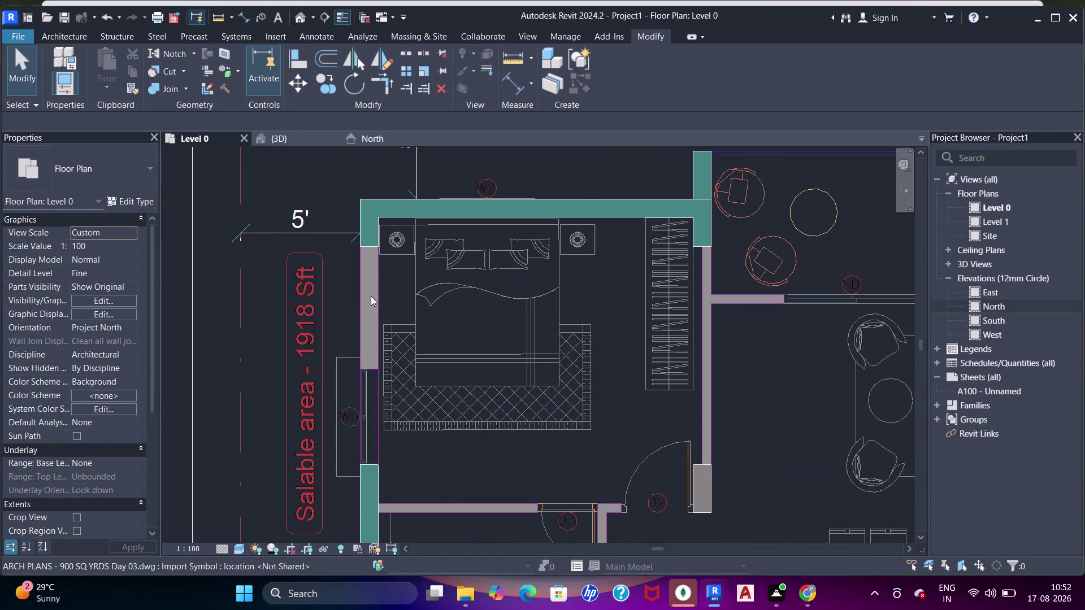
Draw a 9-inch shear wall segment along the bedroom's left side with WA.
key(w)
key(a)
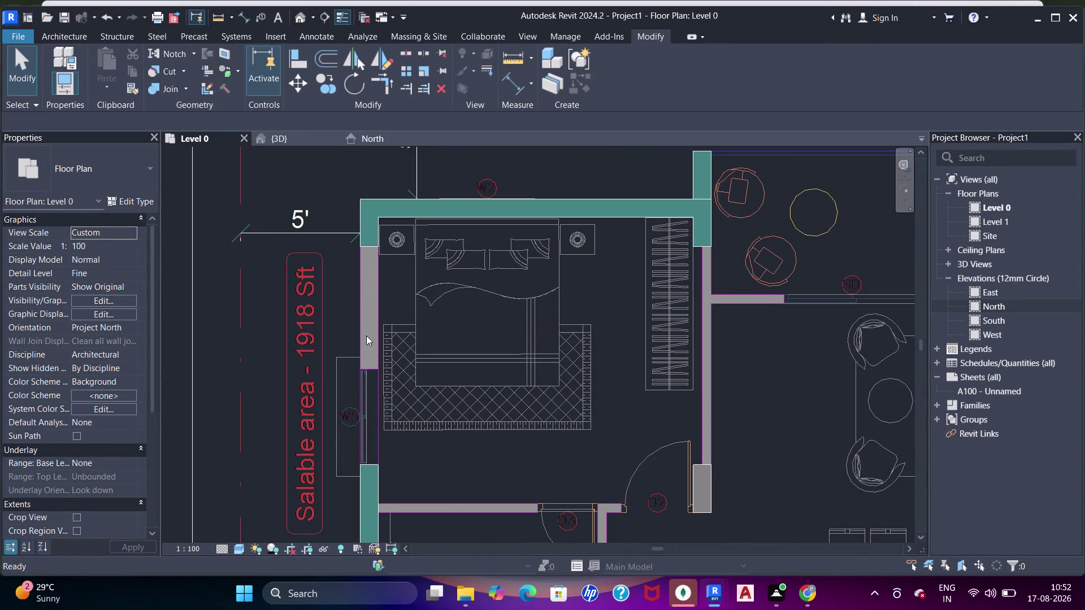
middle_drag(379, 448, 427, 320)
middle_drag(428, 311, 429, 453)
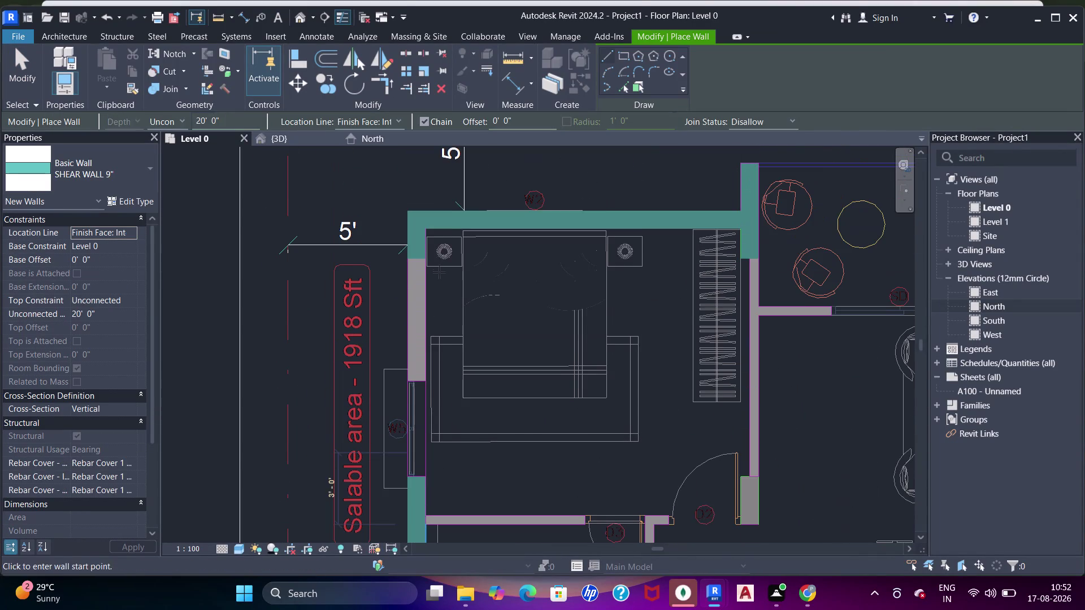
click(425, 262)
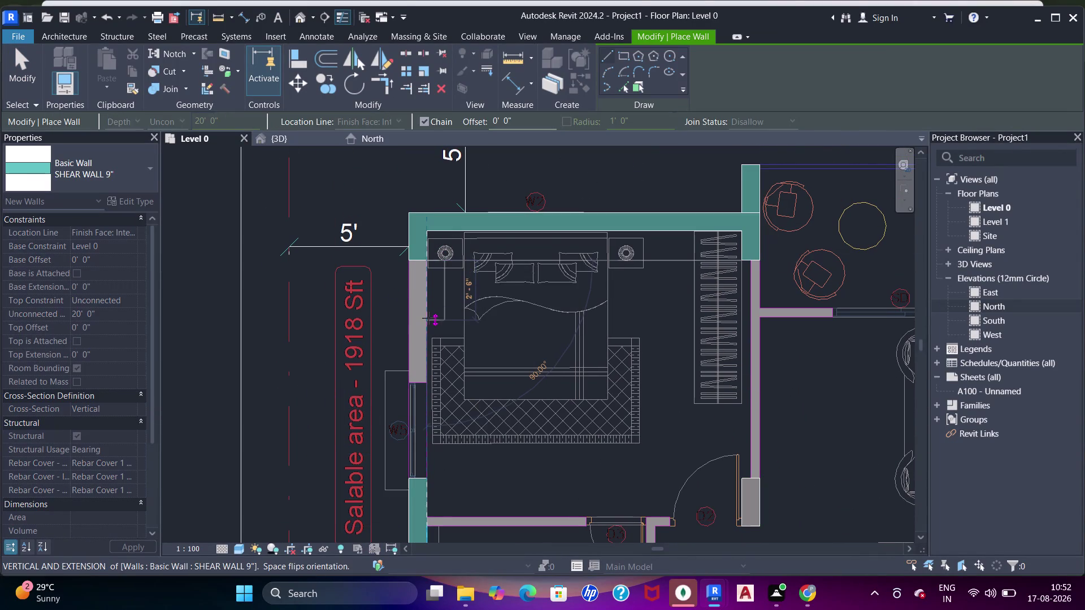
click(429, 318)
key(Escape)
key(Escape)
key(Escape)
key(Escape)
key(Escape)
Select the newly placed short wall and flip it with Space.
click(440, 320)
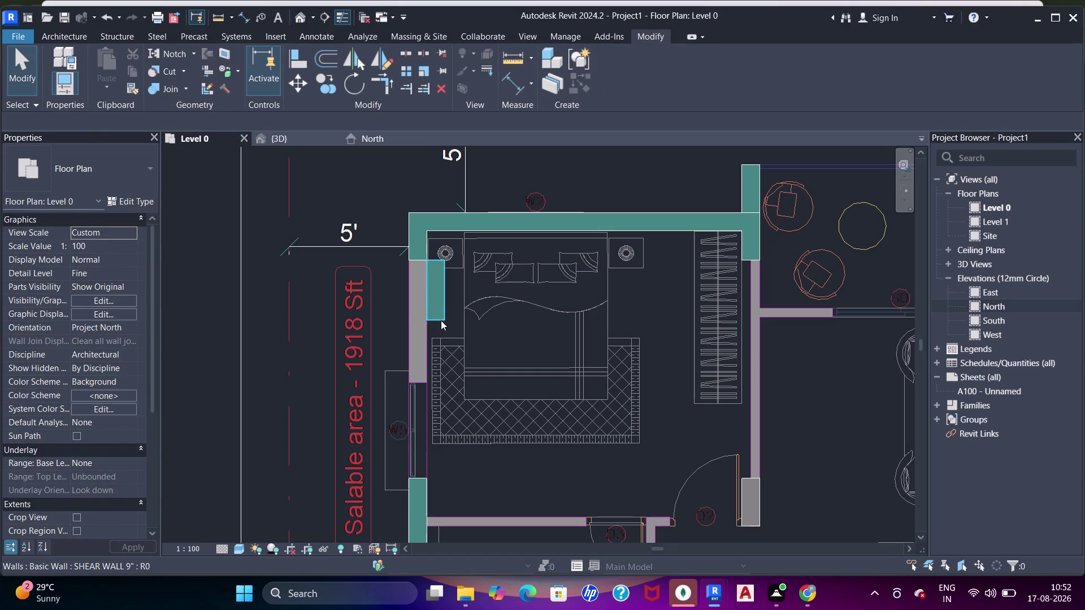
key(space)
middle_drag(429, 366, 430, 335)
key(a)
key(a)
key(a)
drag(424, 447, 425, 439)
key(Escape)
scroll(up, 3)
Align the new shear wall to the DWG's bedroom wall line.
key(a)
key(a)
key(a)
click(419, 438)
scroll(up, 3)
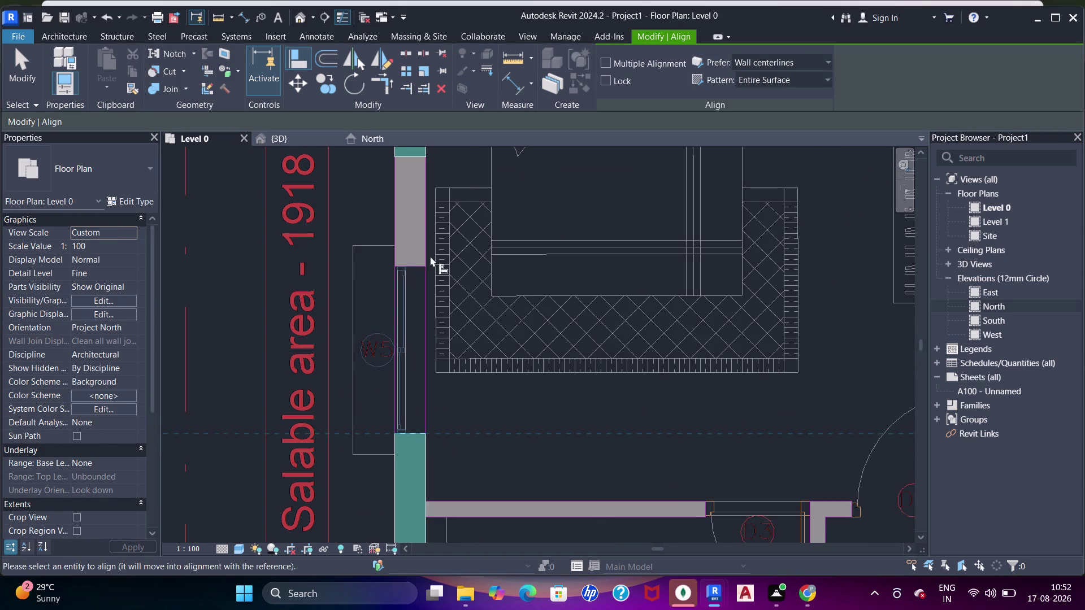
middle_drag(430, 270, 458, 481)
click(443, 356)
scroll(down, 3)
middle_drag(474, 409, 474, 280)
scroll(up, 3)
key(Escape)
key(Escape)
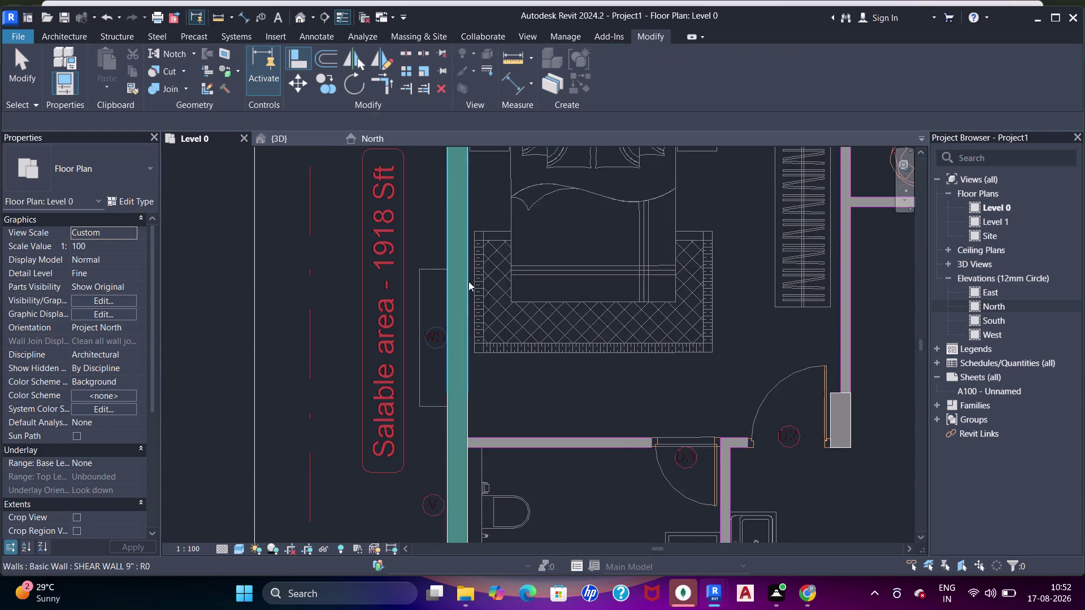
Pan across the plan to review the walls and show the whole floor.
scroll(down, 3)
middle_drag(493, 323, 415, 285)
scroll(down, 3)
middle_drag(402, 406, 369, 214)
scroll(down, 3)
middle_drag(367, 333, 397, 178)
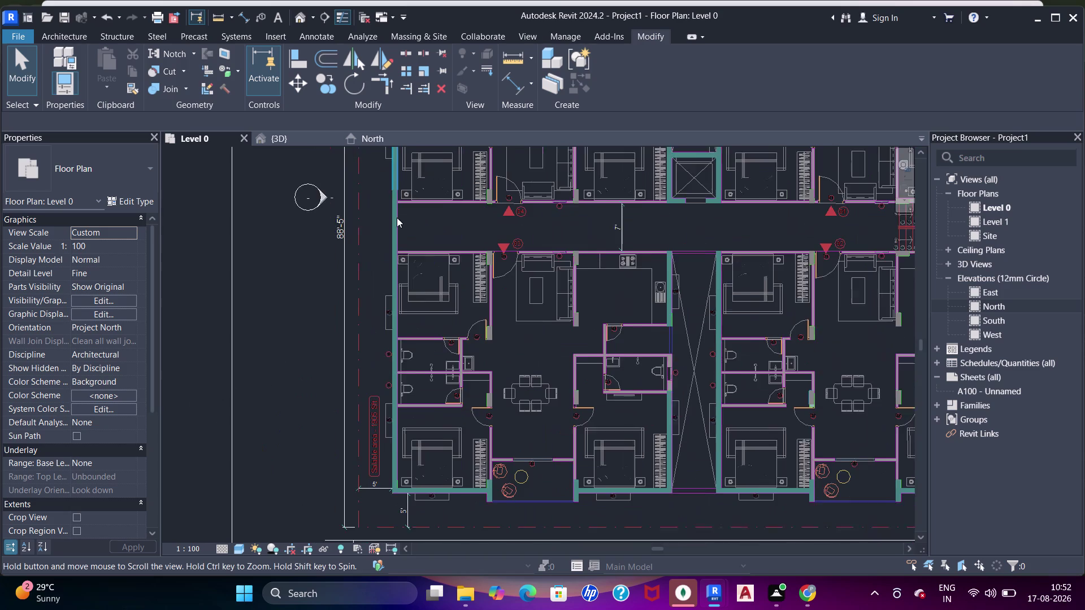
Pan and zoom over the lower, right-hand and upper apartments to review the traced walls.
middle_drag(408, 311, 412, 248)
scroll(up, 3)
scroll(down, 3)
middle_drag(487, 298, 440, 233)
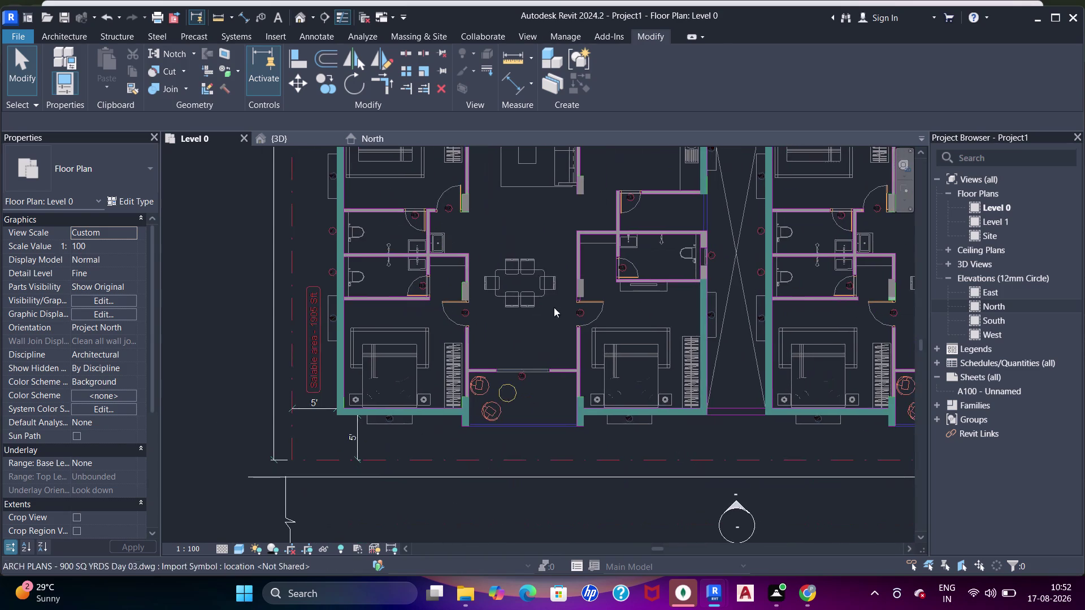
scroll(up, 3)
scroll(down, 3)
middle_drag(655, 317, 398, 338)
middle_drag(635, 300, 488, 310)
middle_drag(761, 328, 713, 323)
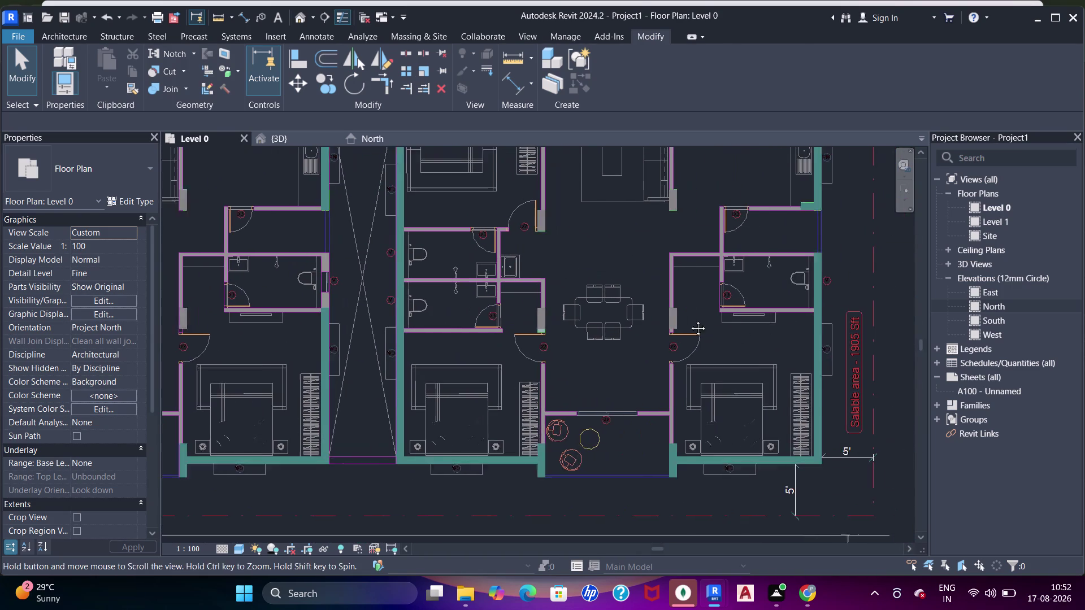
middle_drag(712, 323, 631, 322)
scroll(down, 3)
middle_drag(607, 246, 635, 391)
middle_drag(723, 158, 720, 337)
middle_drag(631, 263, 637, 321)
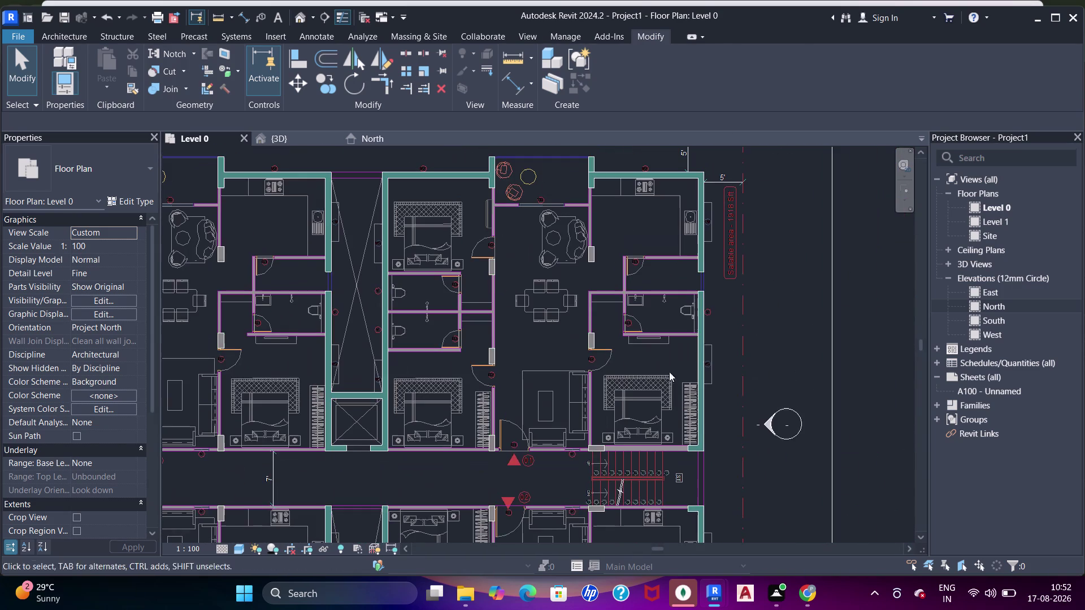
middle_drag(680, 282, 688, 376)
middle_drag(545, 331, 699, 328)
middle_drag(492, 352, 608, 342)
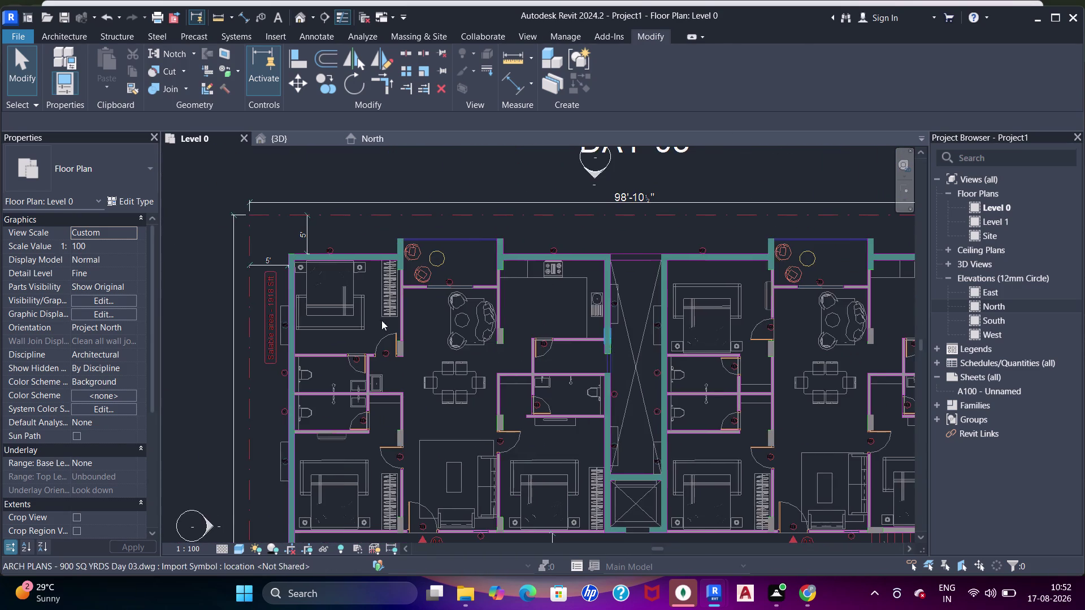
middle_drag(388, 320, 447, 315)
scroll(up, 3)
scroll(down, 3)
middle_drag(660, 325, 615, 228)
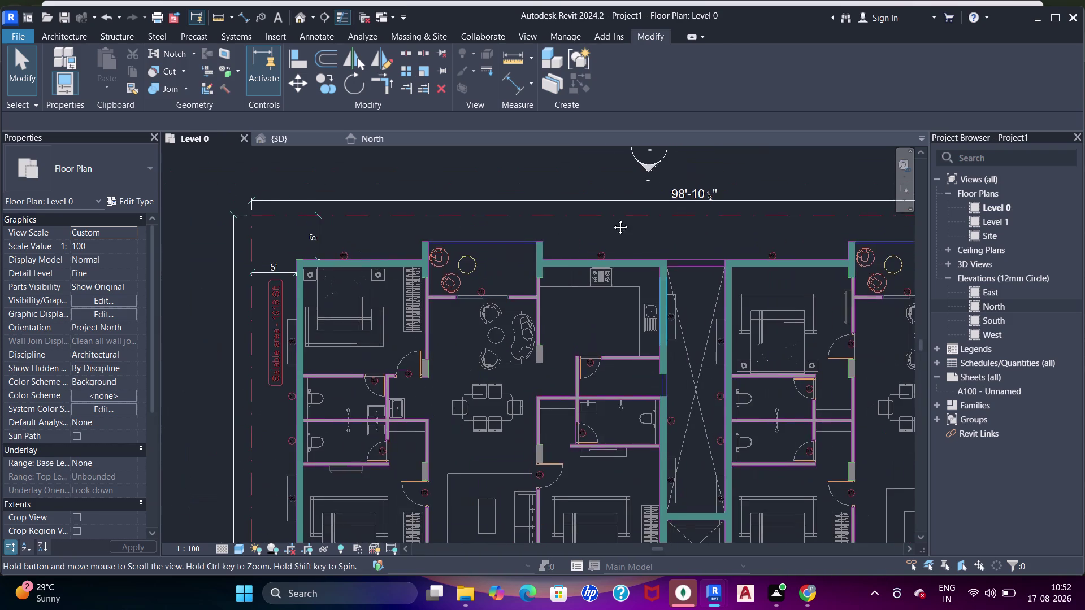
middle_drag(615, 228, 610, 202)
middle_drag(641, 321, 596, 142)
scroll(down, 3)
middle_drag(613, 297, 583, 199)
middle_drag(683, 326, 617, 287)
scroll(up, 3)
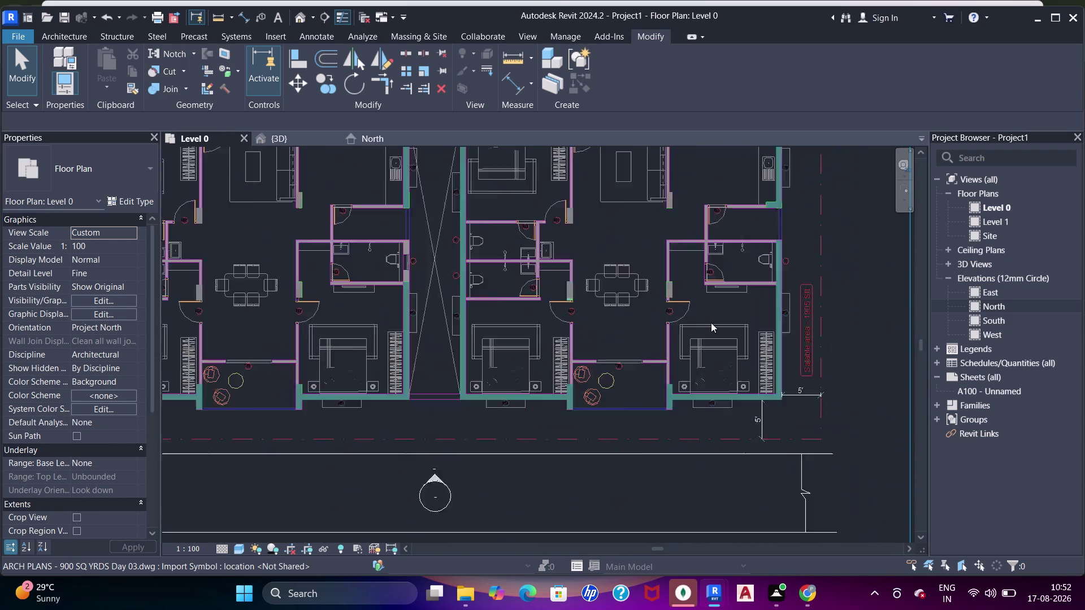
scroll(down, 3)
middle_drag(682, 338, 843, 305)
middle_drag(608, 325, 642, 416)
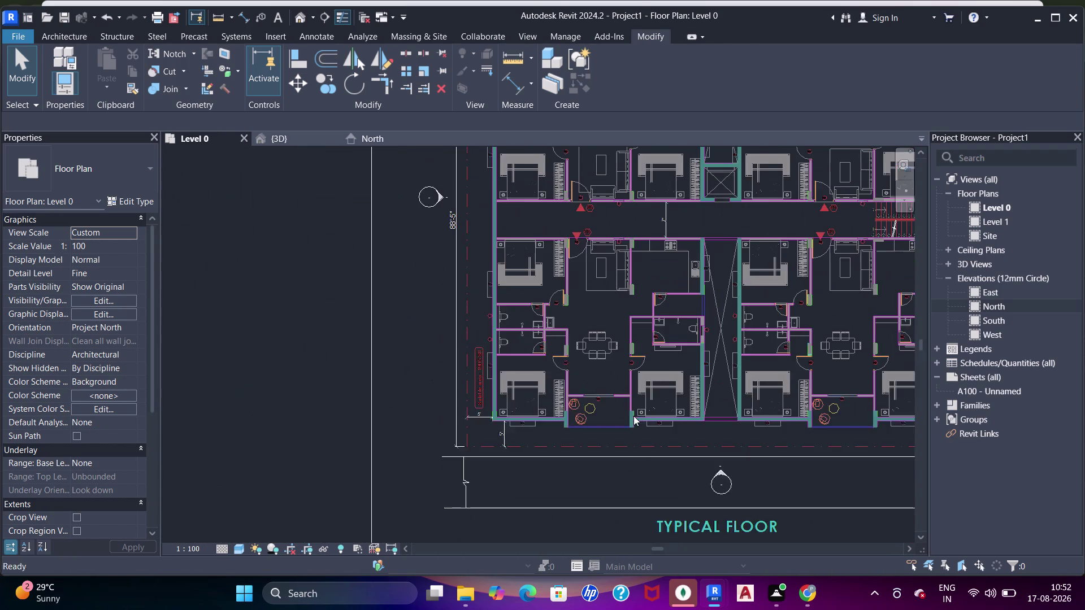
middle_drag(531, 259, 537, 378)
In the 3D view, window-select the whole model and filter the selection to Walls only.
click(286, 139)
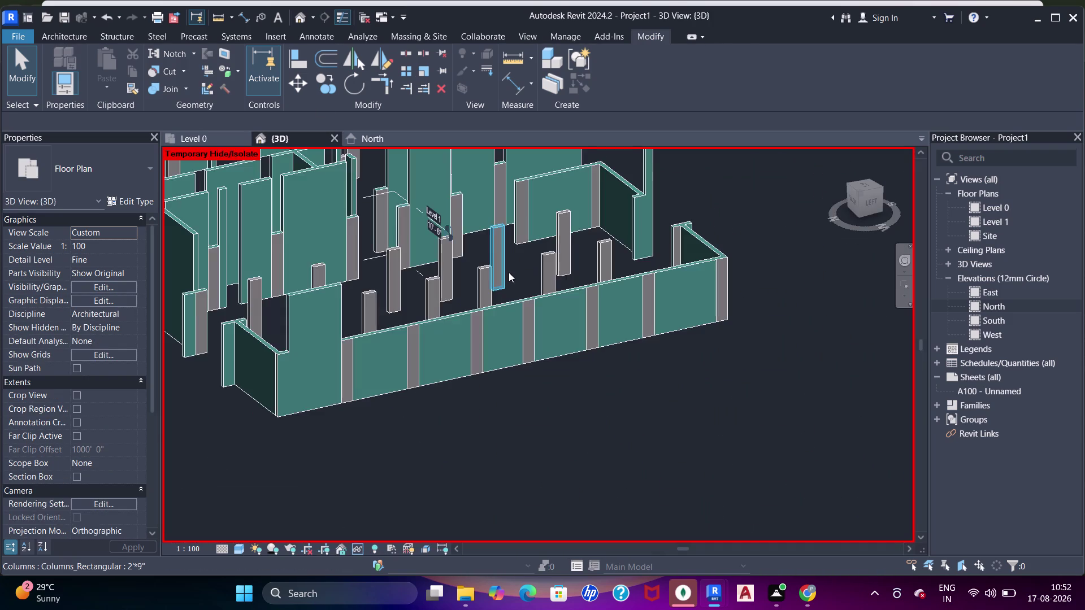
scroll(down, 3)
middle_drag(541, 314, 661, 225)
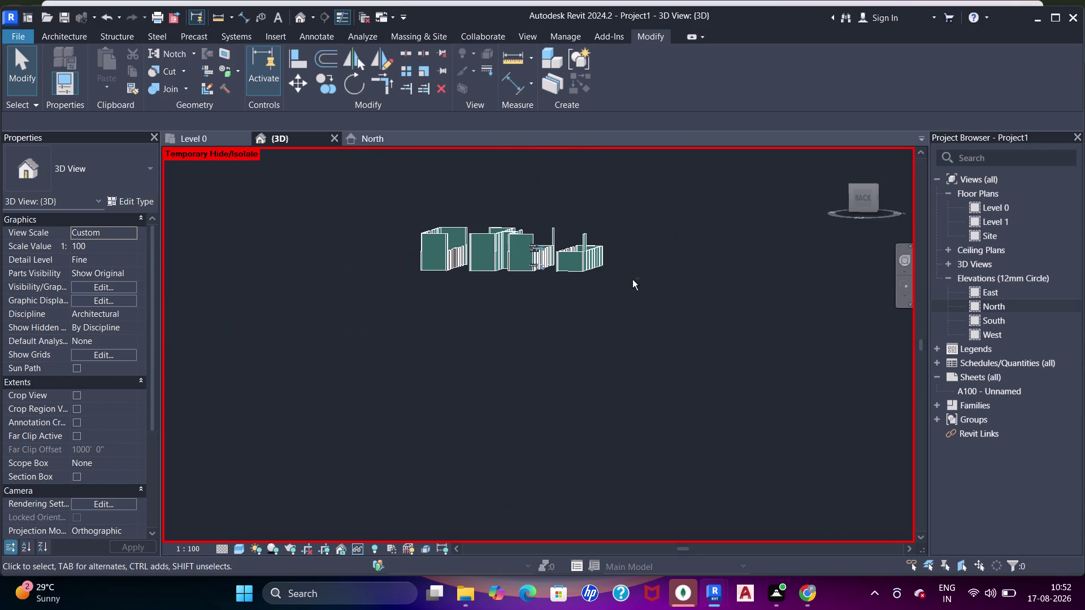
middle_drag(633, 279, 673, 279)
drag(686, 210, 367, 321)
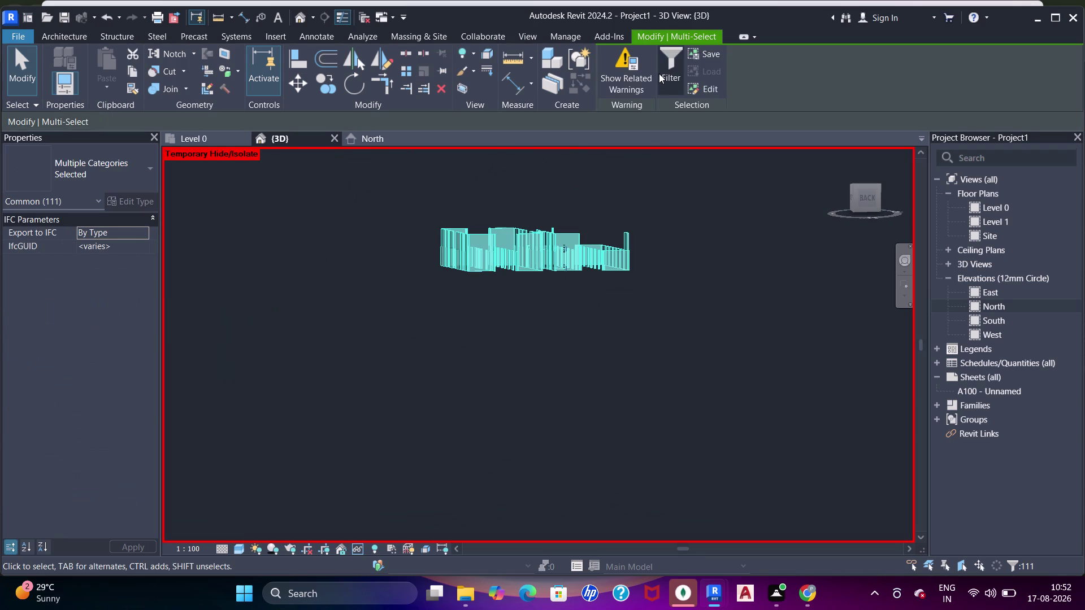
click(659, 74)
click(610, 227)
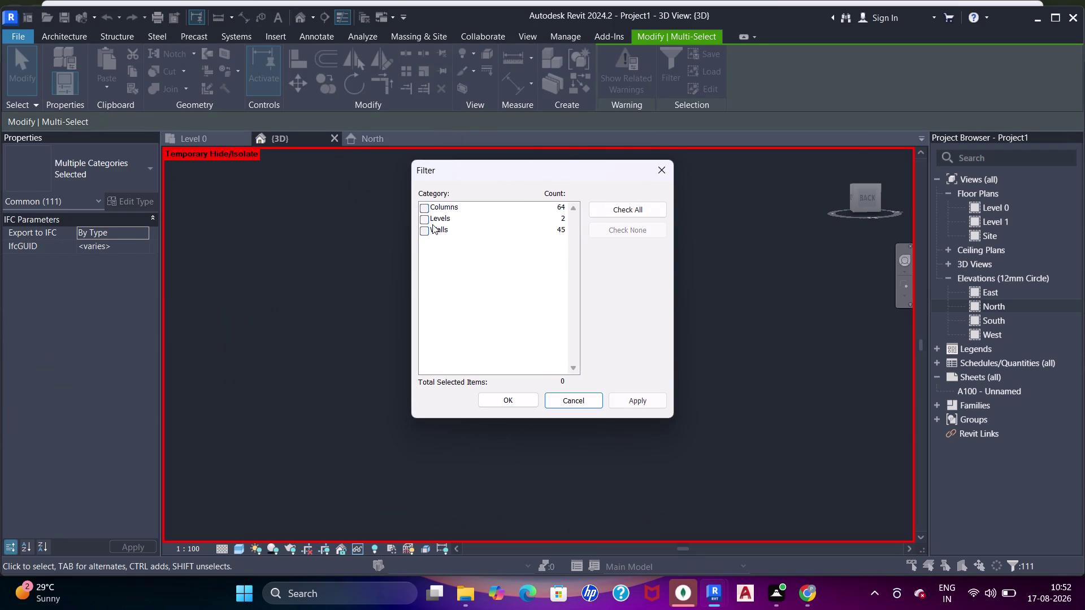
click(426, 231)
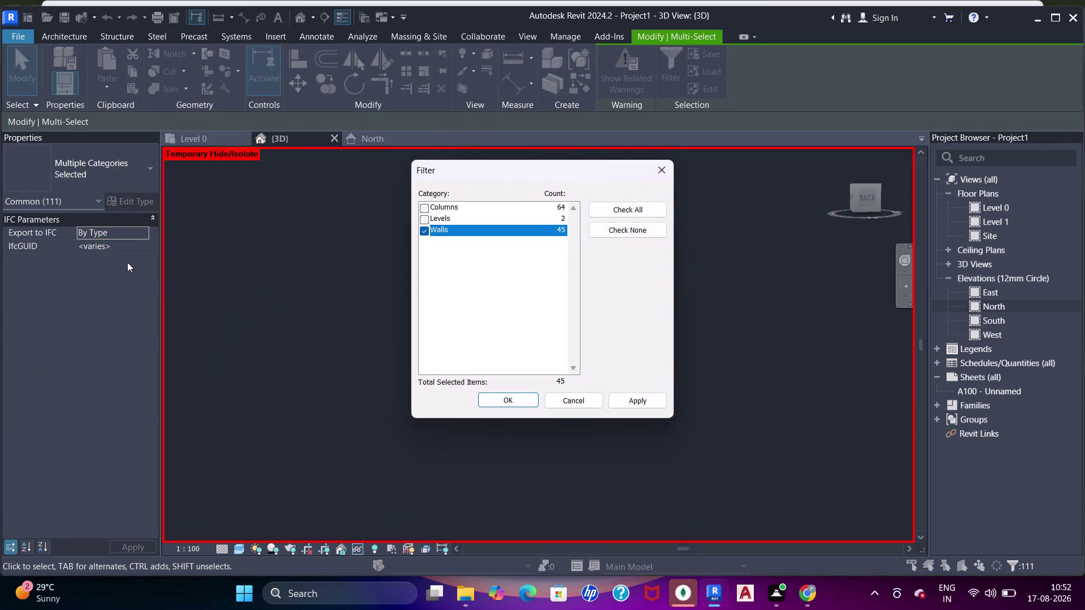
drag(518, 404, 506, 404)
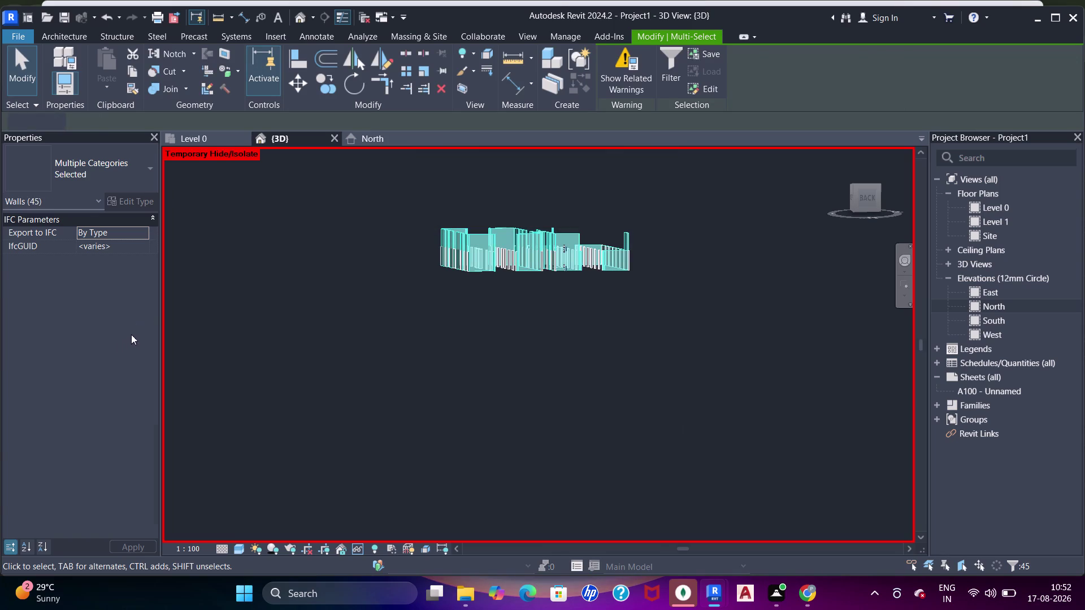
Set the selected walls' Top Constraint to 'Up to level: Level 1'.
click(133, 298)
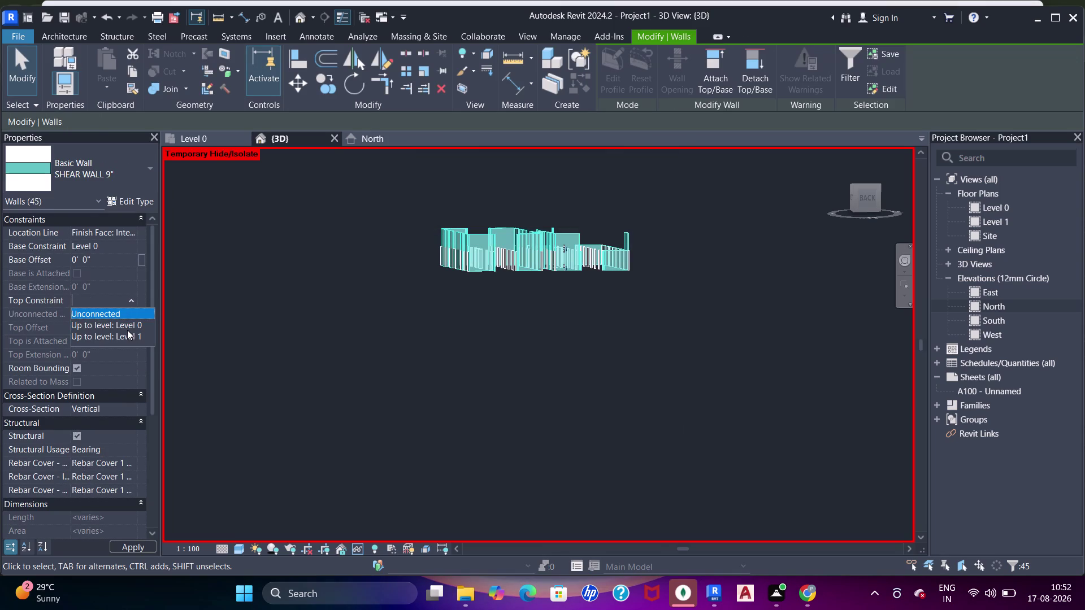
click(127, 334)
key(Escape)
middle_drag(448, 362, 498, 401)
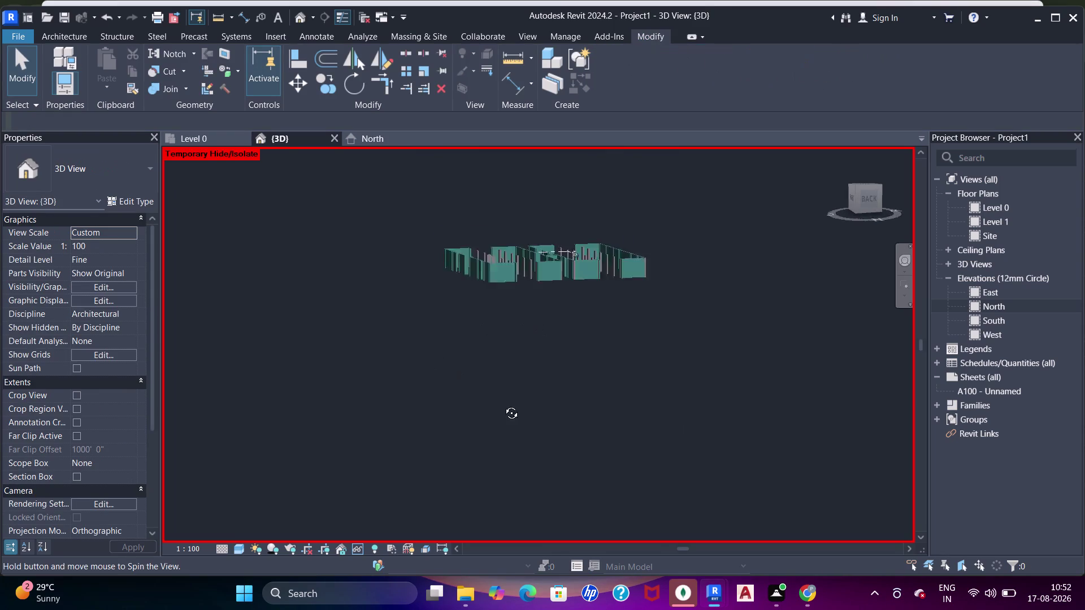
Orbit the 3D model from above and from the sides to inspect the walls.
middle_drag(498, 401, 519, 412)
scroll(up, 3)
scroll(down, 3)
middle_drag(601, 315, 451, 404)
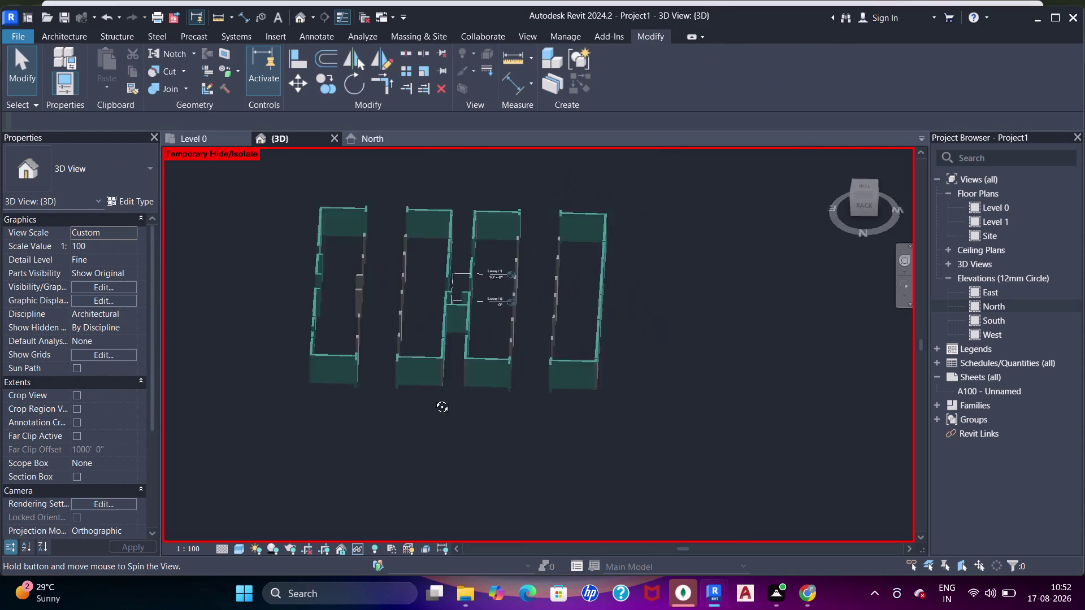
middle_drag(452, 404, 385, 386)
middle_drag(356, 336, 650, 258)
scroll(up, 3)
scroll(down, 3)
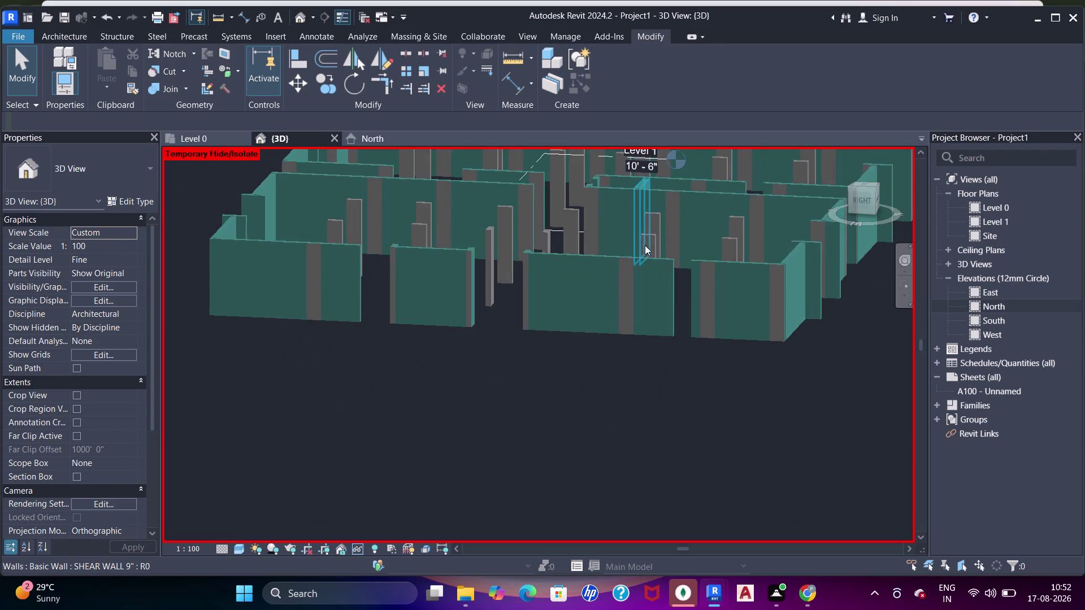
scroll(up, 3)
scroll(down, 3)
middle_drag(691, 292, 682, 302)
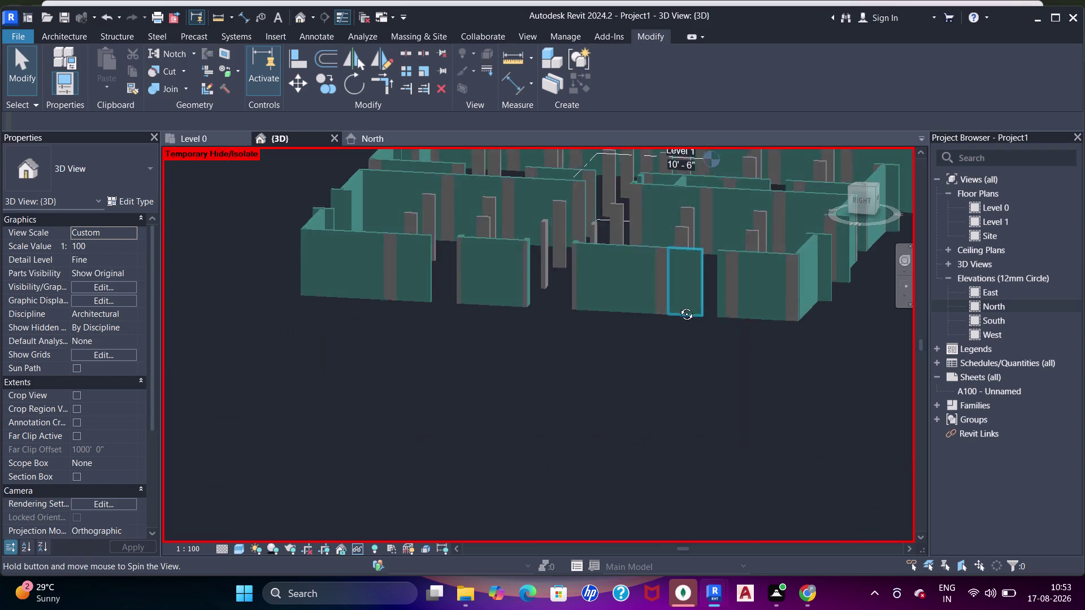
middle_drag(681, 302, 656, 331)
scroll(up, 3)
scroll(down, 3)
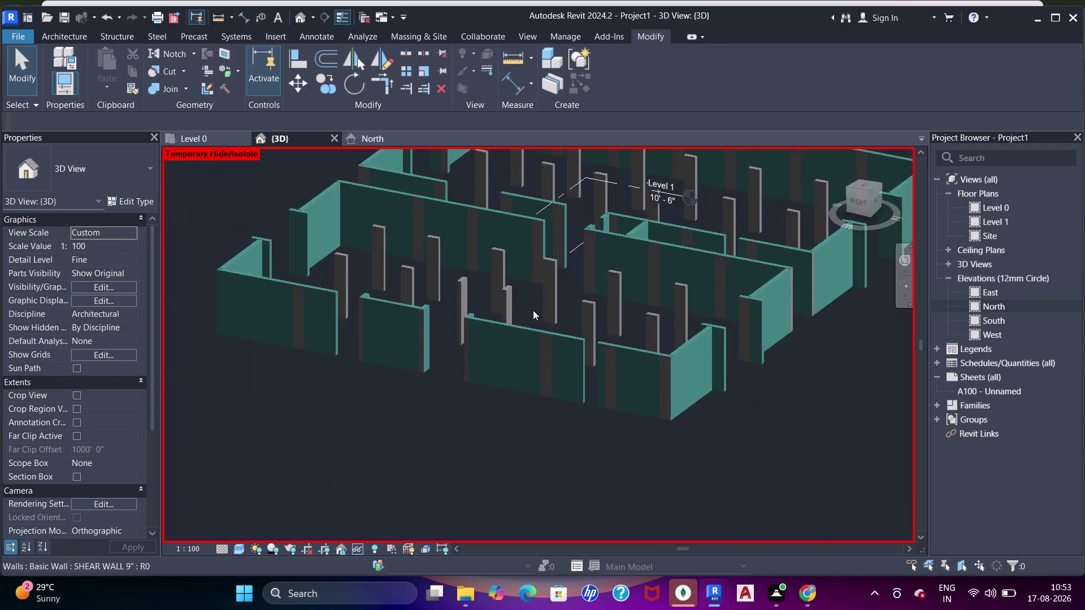
middle_drag(531, 311, 395, 349)
scroll(up, 3)
scroll(down, 3)
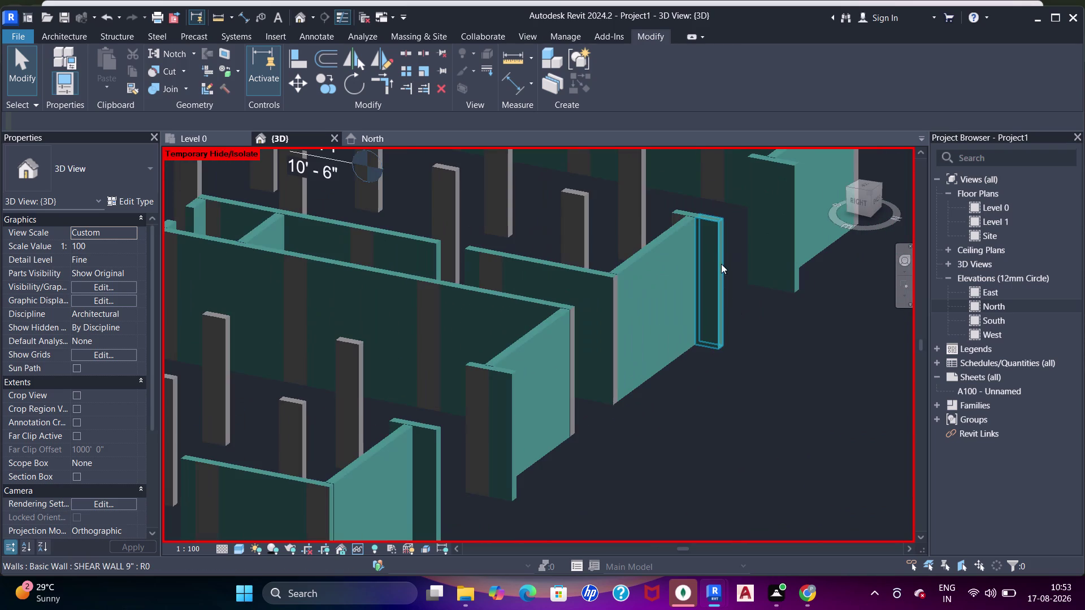
Select a wall and several columns in 3D to inspect them.
click(715, 250)
key(Escape)
click(711, 259)
key(Escape)
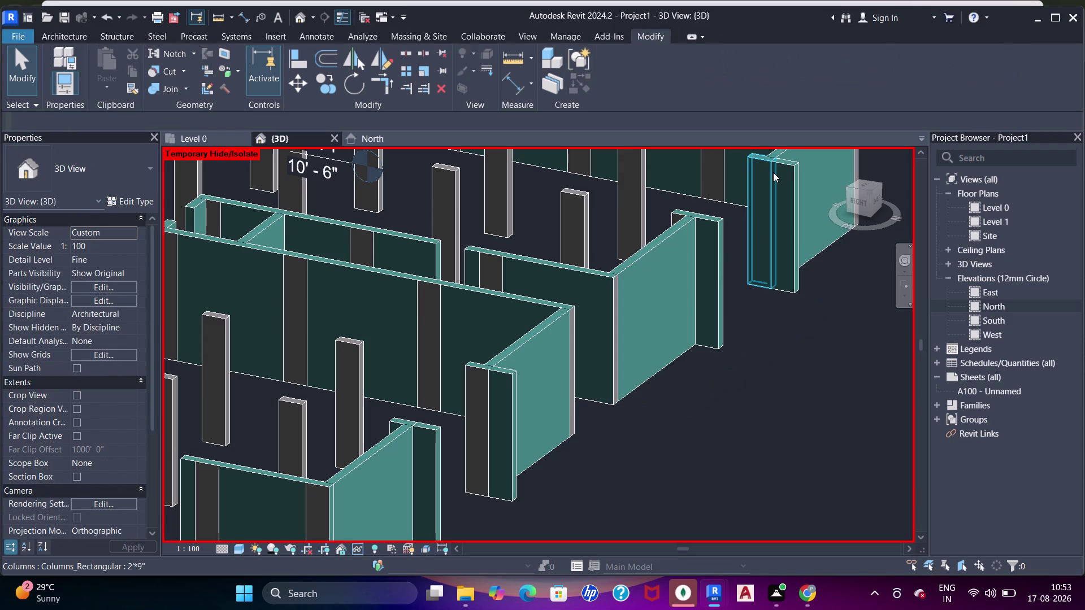
click(766, 174)
key(Escape)
click(755, 191)
scroll(down, 3)
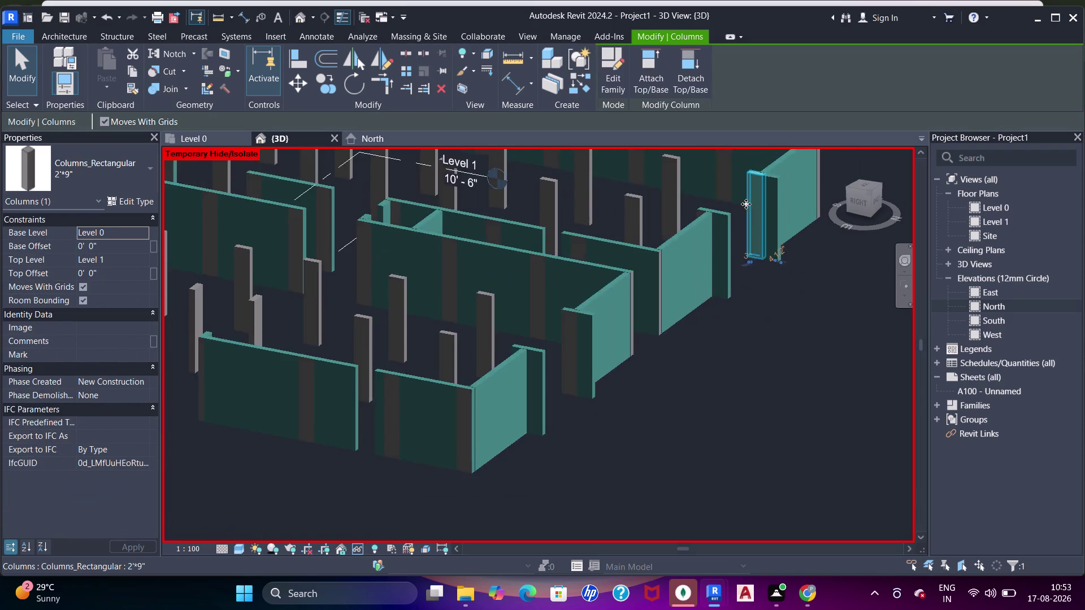
middle_drag(739, 241, 719, 351)
key(Escape)
Orbit the model toward a front view to check the wall joins.
scroll(down, 3)
middle_drag(617, 312, 685, 305)
scroll(down, 3)
middle_drag(722, 310, 720, 312)
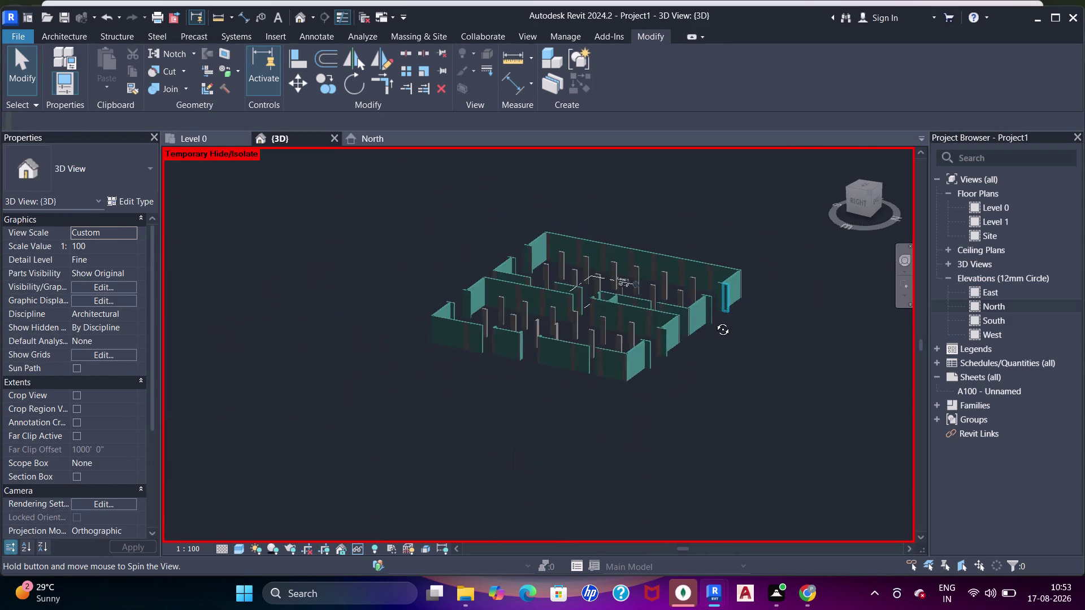
middle_drag(720, 313, 296, 365)
middle_drag(522, 342, 411, 296)
scroll(up, 3)
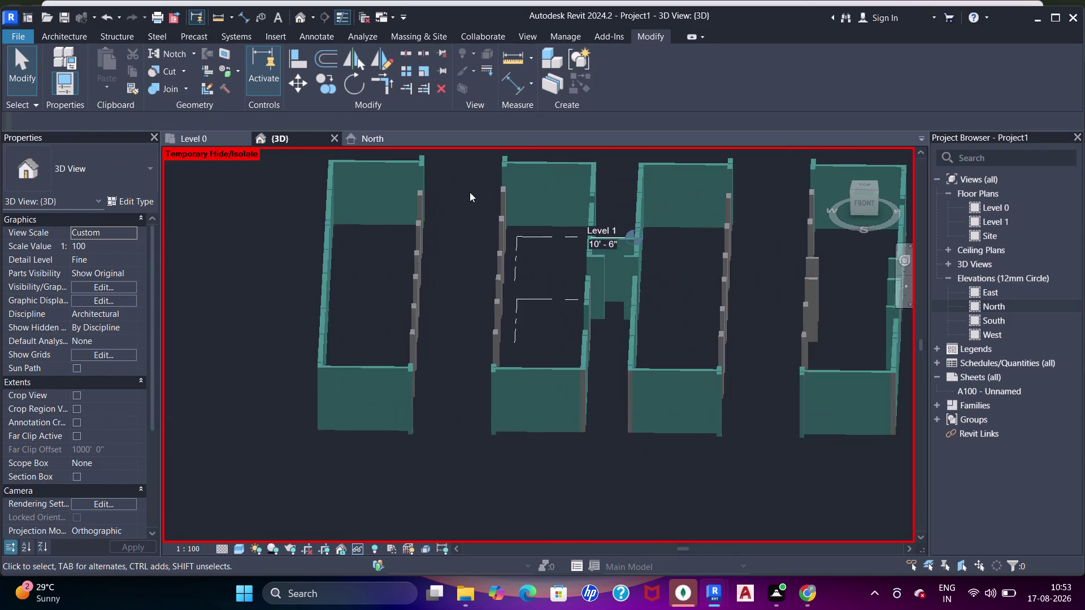
middle_drag(432, 219, 561, 293)
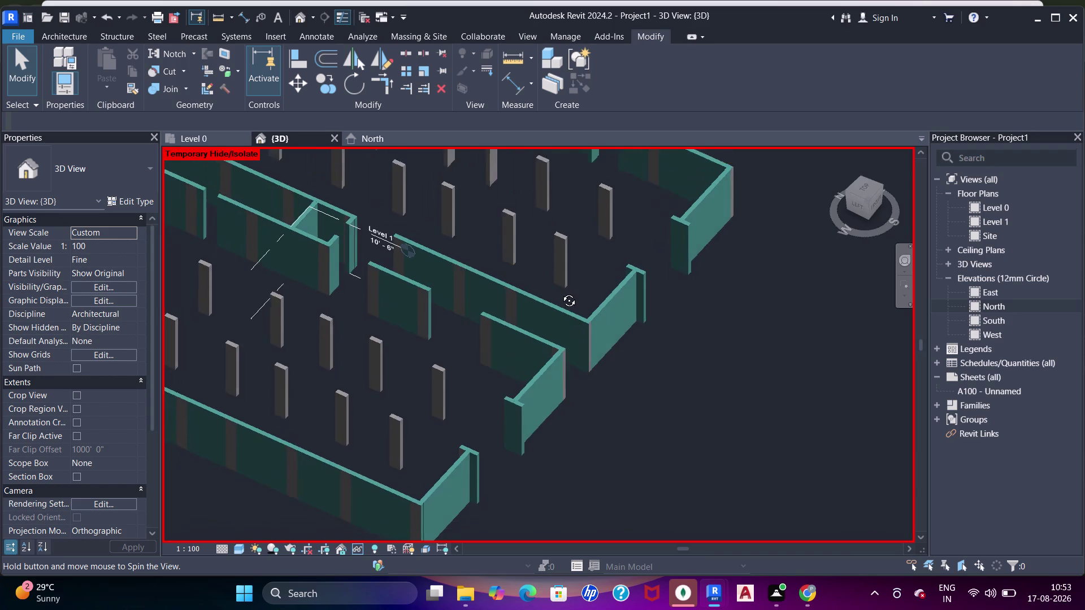
middle_drag(560, 294, 558, 256)
scroll(down, 3)
middle_drag(580, 251, 610, 302)
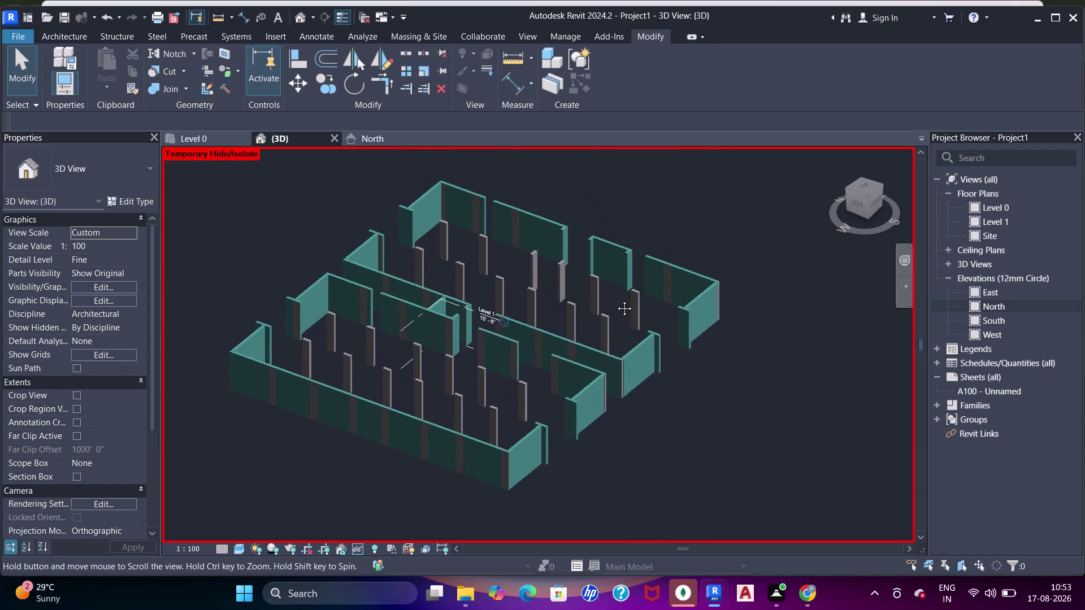
middle_drag(610, 303, 599, 203)
drag(363, 138, 377, 137)
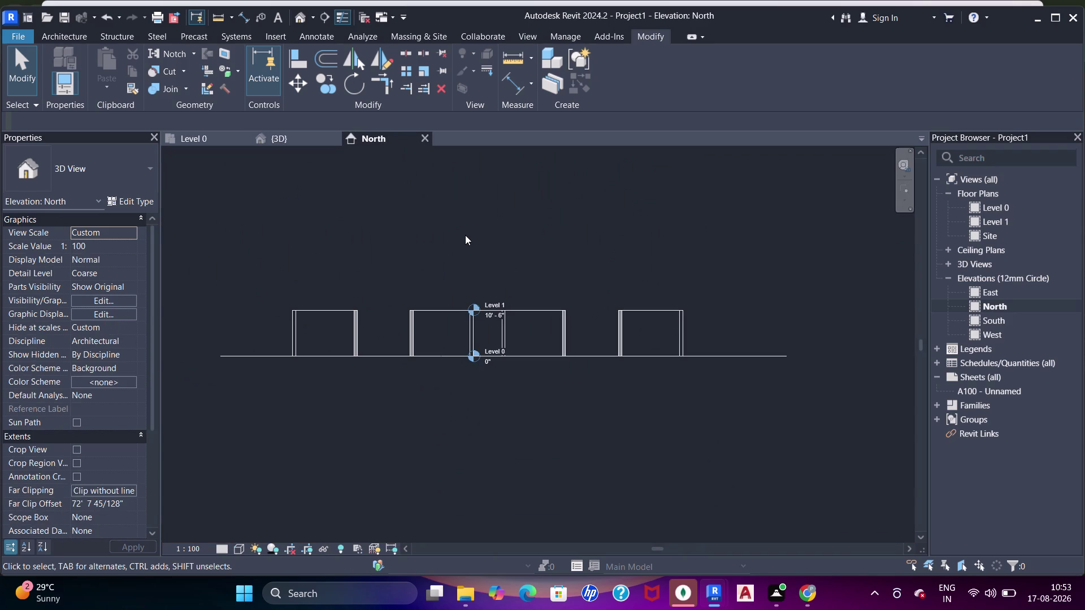
Open the Level 0 floor plan and zoom in on the top-left apartment.
click(214, 141)
scroll(down, 3)
middle_drag(427, 309, 441, 342)
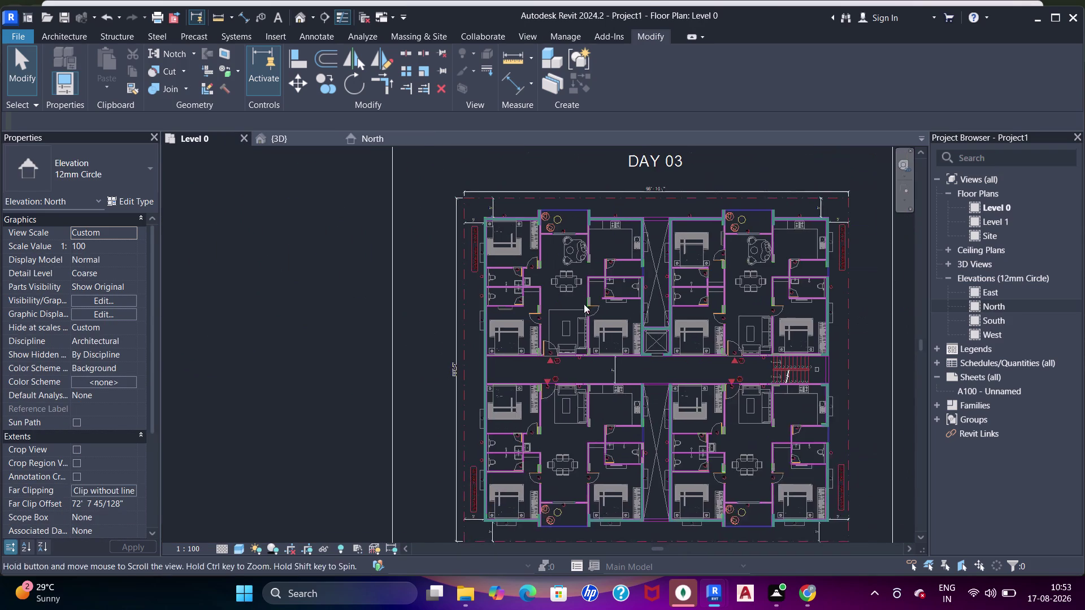
scroll(down, 3)
scroll(up, 3)
scroll(up, 3)
middle_drag(615, 270, 511, 280)
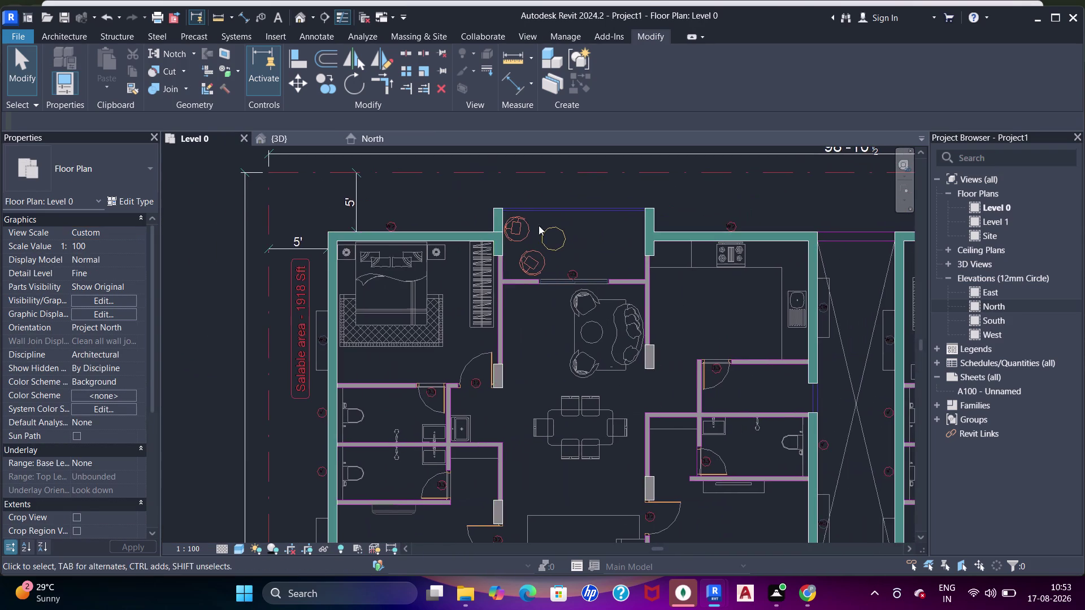
scroll(up, 3)
scroll(up, 3)
Join the column's geometry with the adjacent shear wall using Join Geometry (JJ).
key(j)
key(j)
click(500, 249)
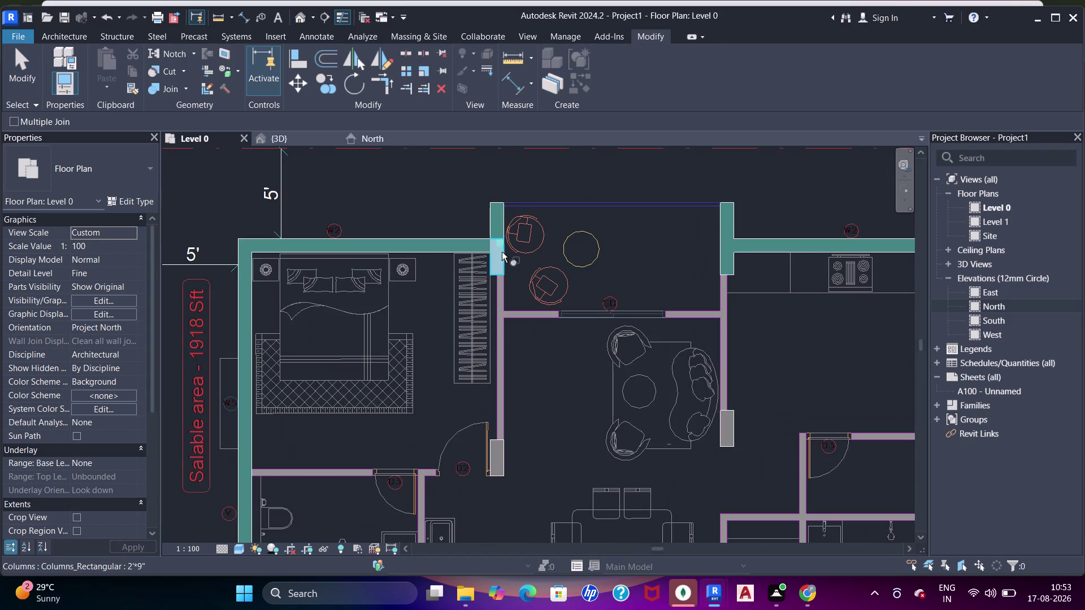
click(505, 236)
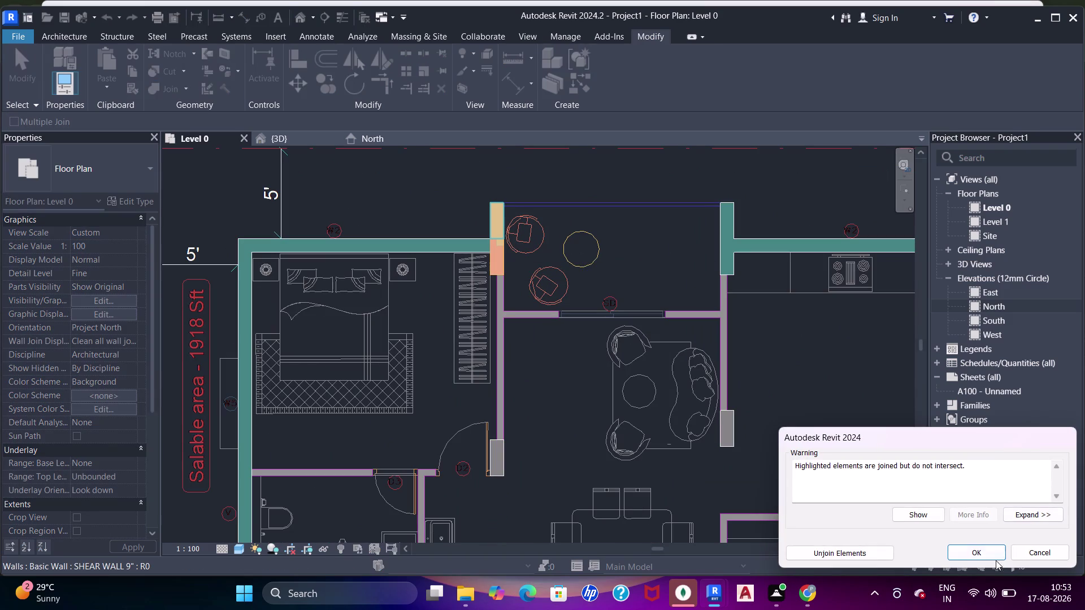
drag(991, 561, 985, 558)
scroll(down, 3)
middle_drag(466, 267, 427, 244)
key(Escape)
key(Escape)
key(Escape)
Start a DI dimension between two wall faces, then cancel it.
middle_drag(419, 271, 377, 251)
scroll(down, 3)
scroll(up, 3)
text(d)
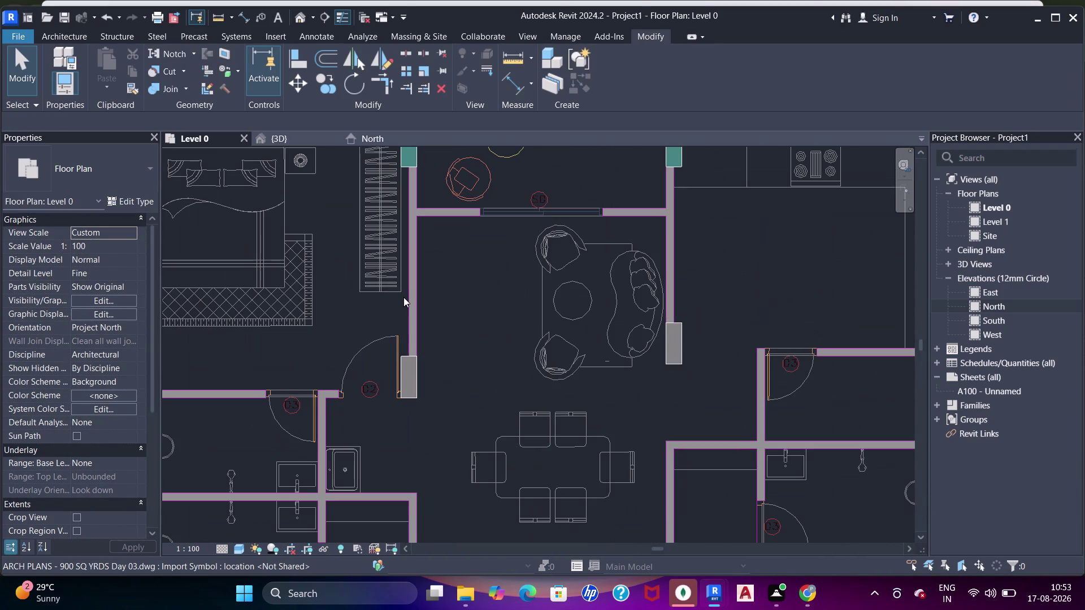
text(i)
scroll(up, 3)
click(409, 278)
click(420, 280)
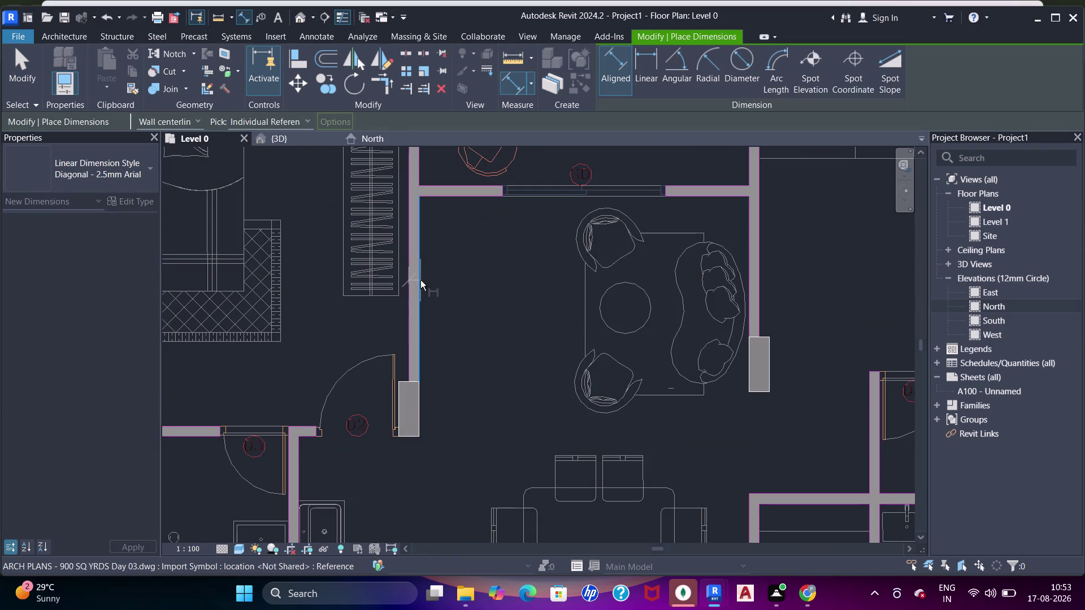
scroll(down, 3)
middle_drag(417, 263, 429, 286)
key(Escape)
key(Escape)
key(Escape)
key(Escape)
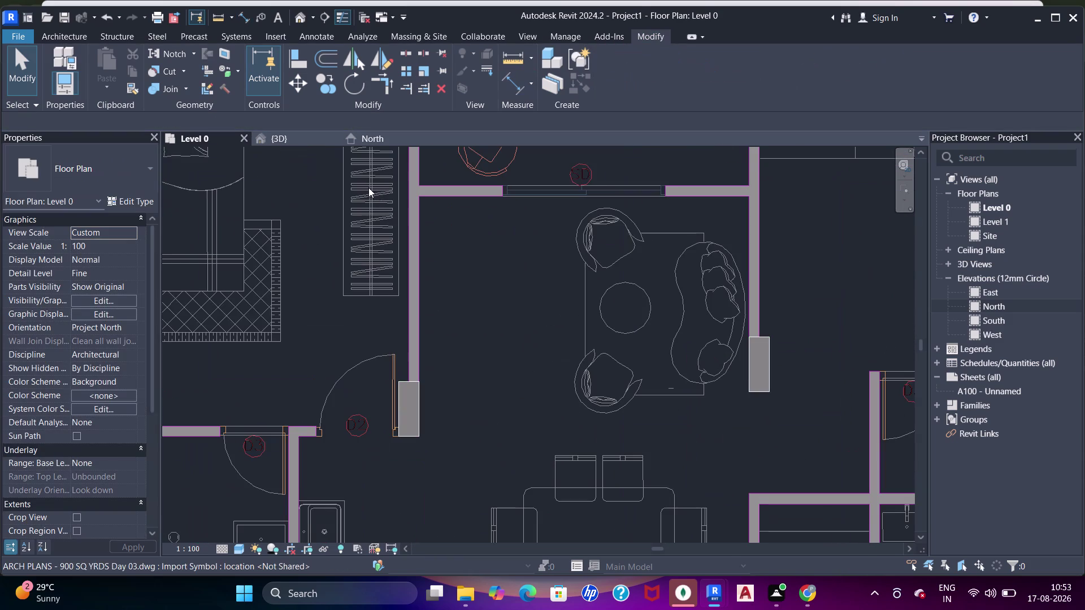
Select the top shear wall and bring up its right-click menu.
scroll(down, 3)
middle_drag(369, 194, 403, 265)
click(368, 217)
right_click(362, 211)
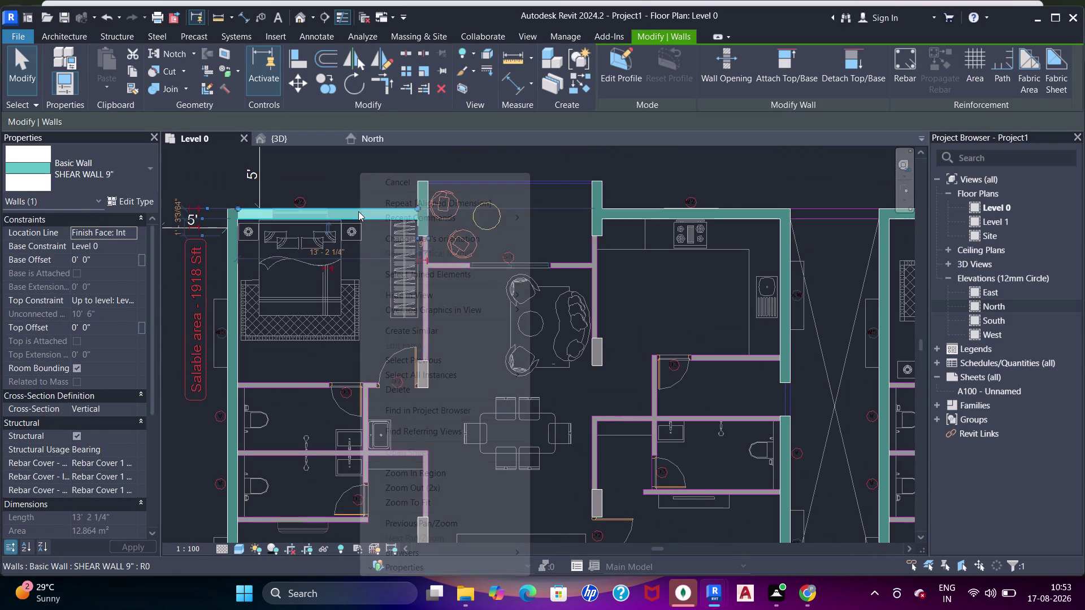
key(Escape)
Set the shear wall's Concrete material shading colour to light grey (RGB 192 192 192).
click(128, 200)
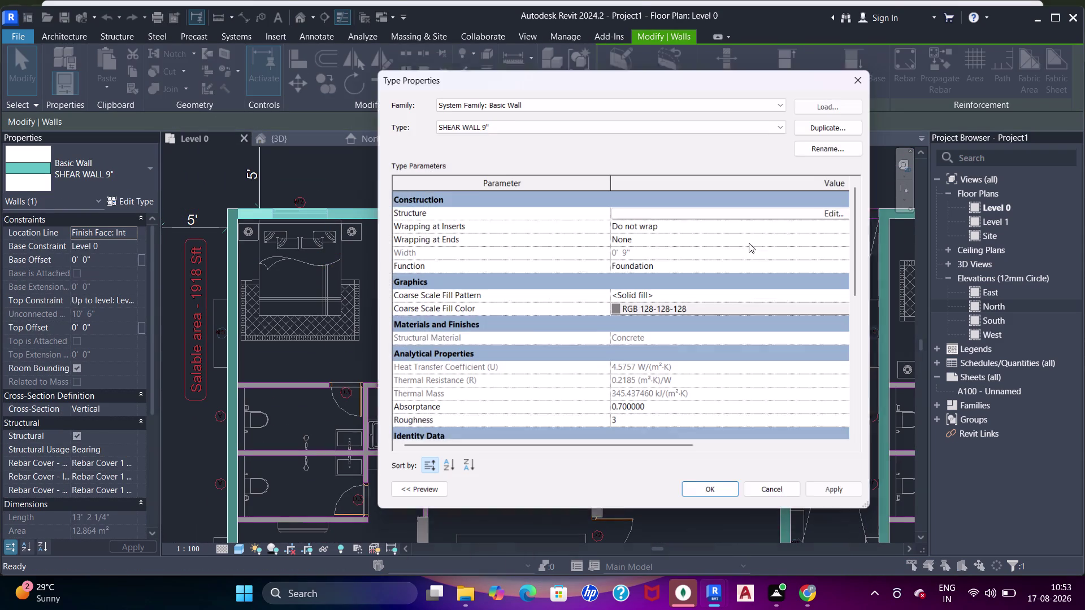
click(815, 211)
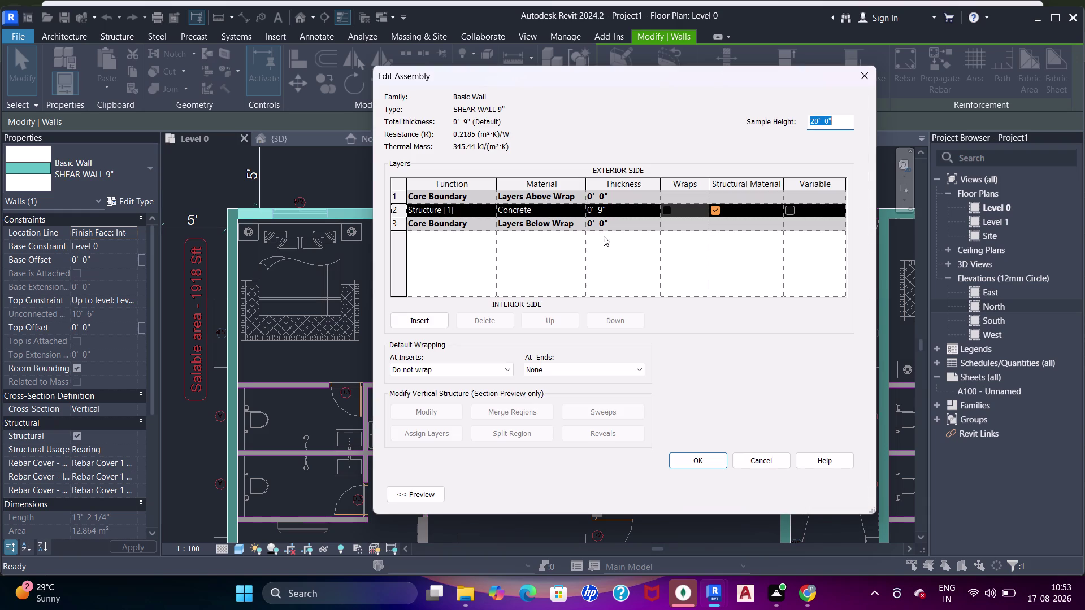
click(580, 211)
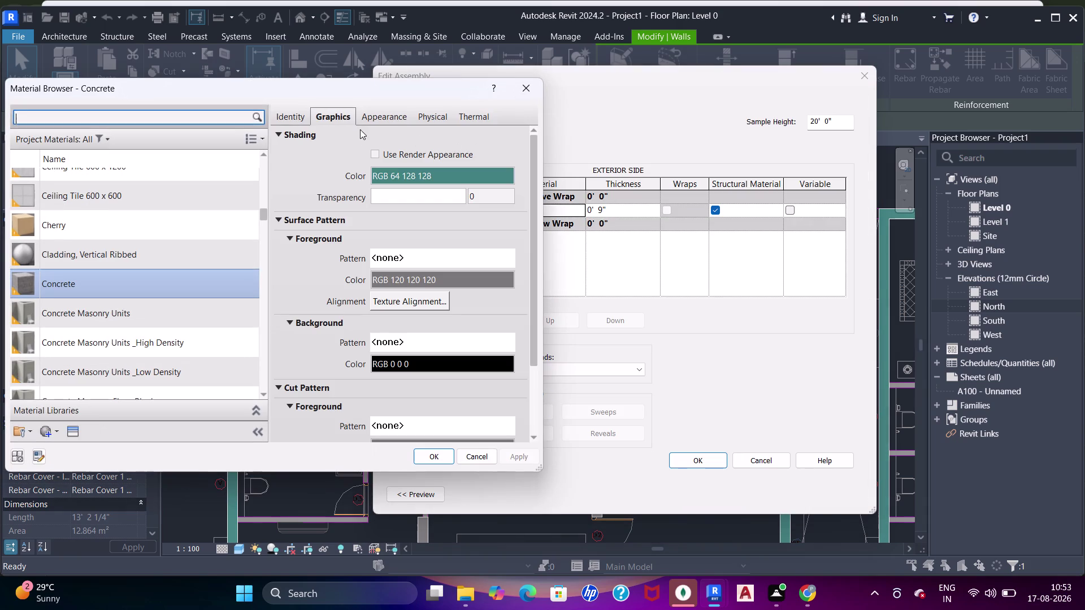
click(388, 175)
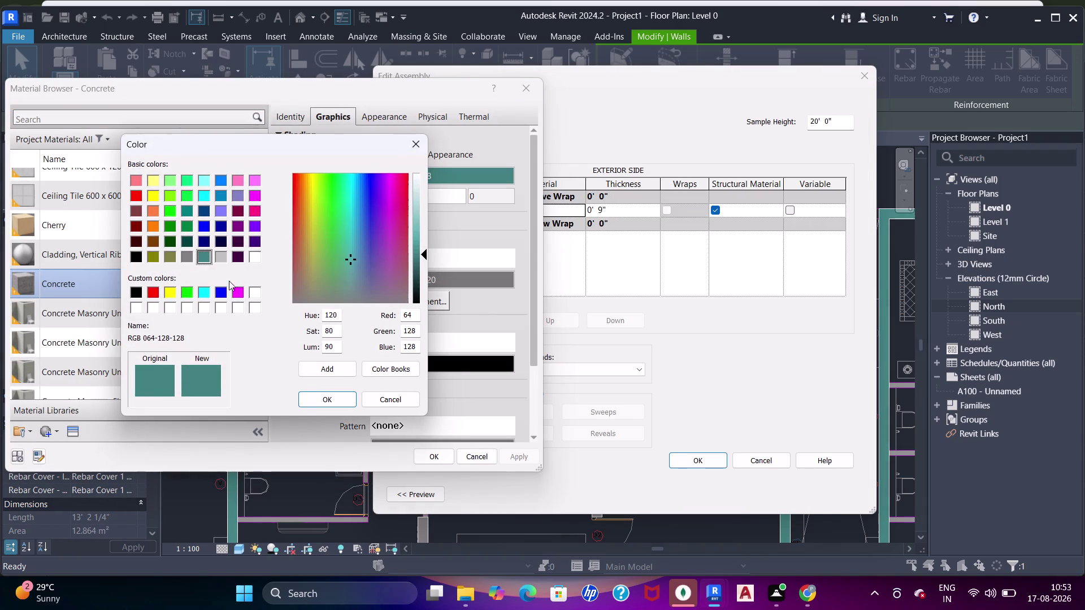
click(225, 258)
click(304, 400)
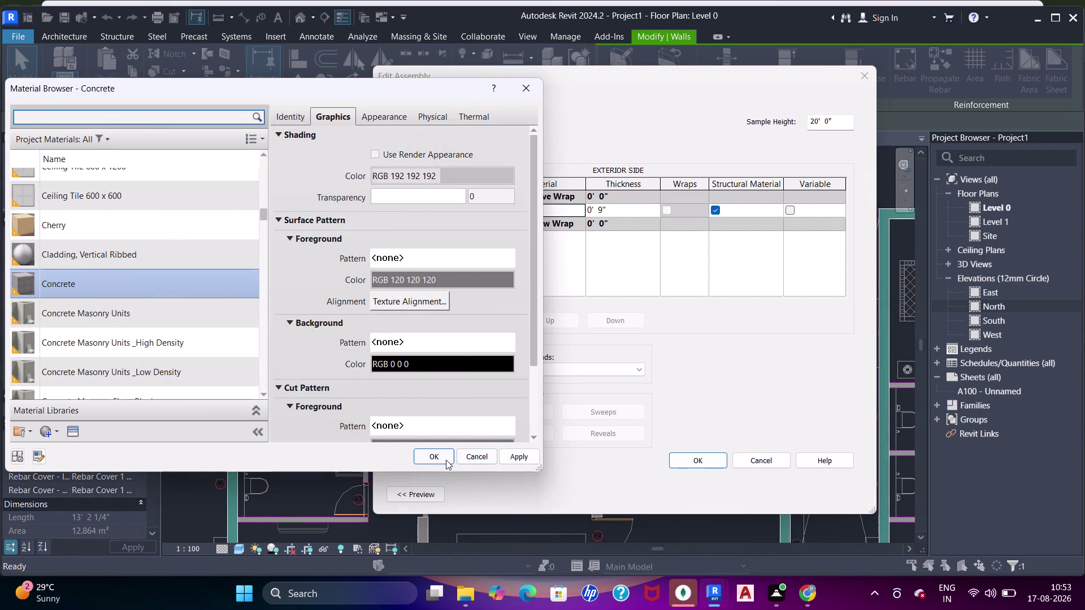
Confirm the material, layer structure and type property dialogs to apply the grey colour.
drag(444, 460, 460, 458)
drag(426, 456, 441, 449)
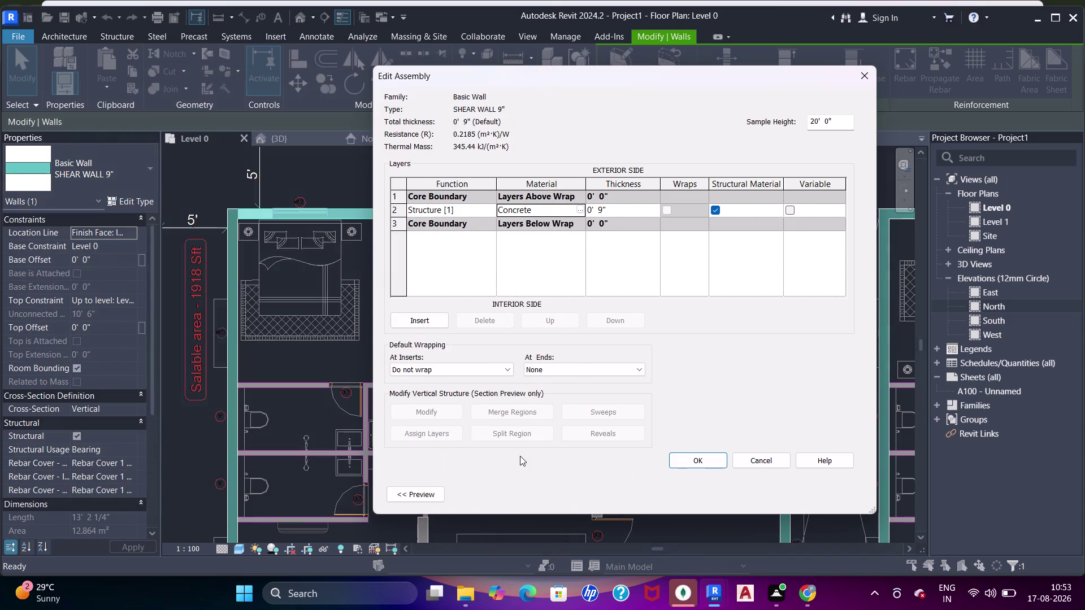
click(699, 464)
click(840, 489)
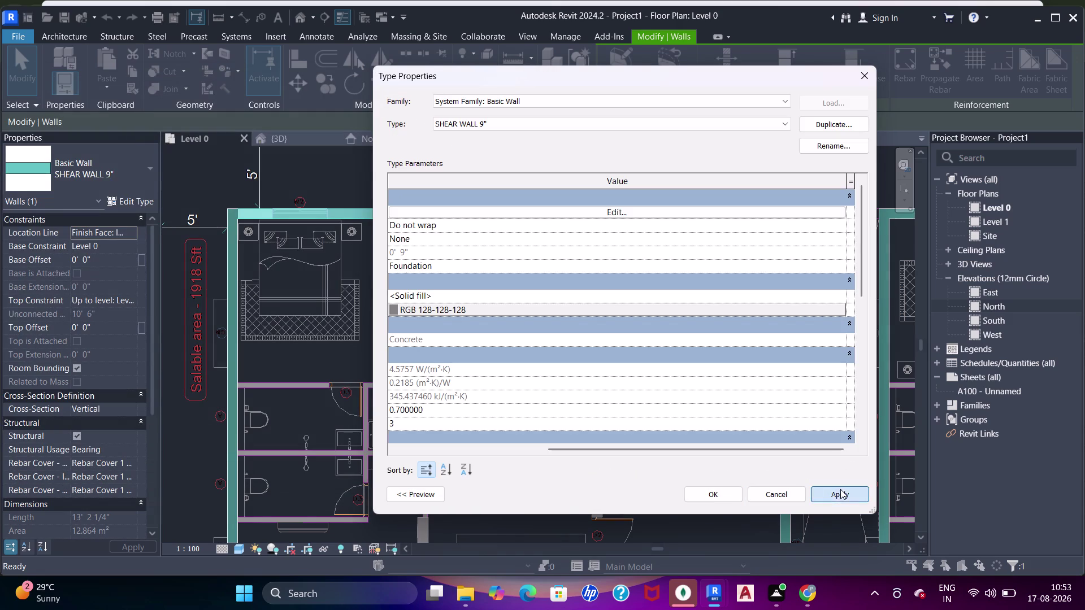
click(702, 496)
key(Escape)
key(Escape)
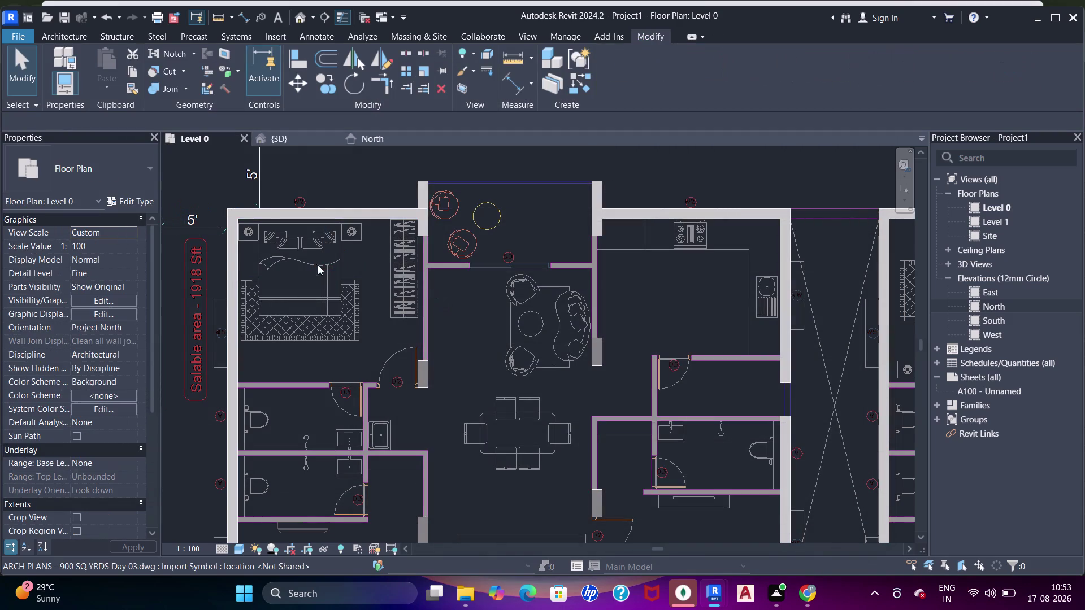
Orbit the 3D view to check that the shear walls now appear grey.
scroll(down, 3)
middle_drag(355, 282, 380, 241)
scroll(up, 3)
click(274, 142)
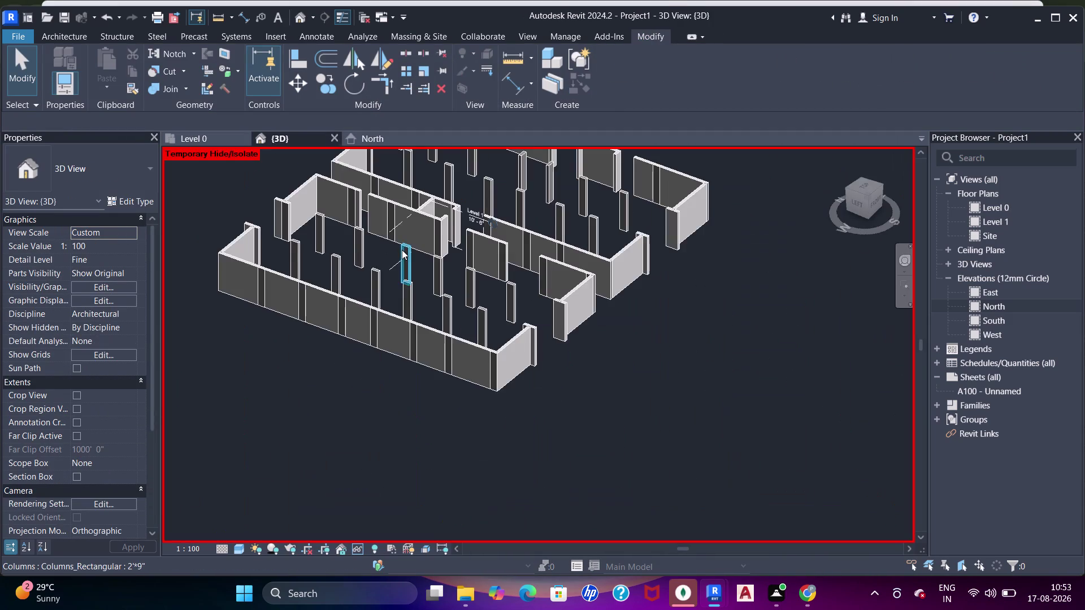
scroll(down, 3)
middle_drag(463, 295, 451, 288)
scroll(up, 3)
middle_drag(477, 373, 506, 240)
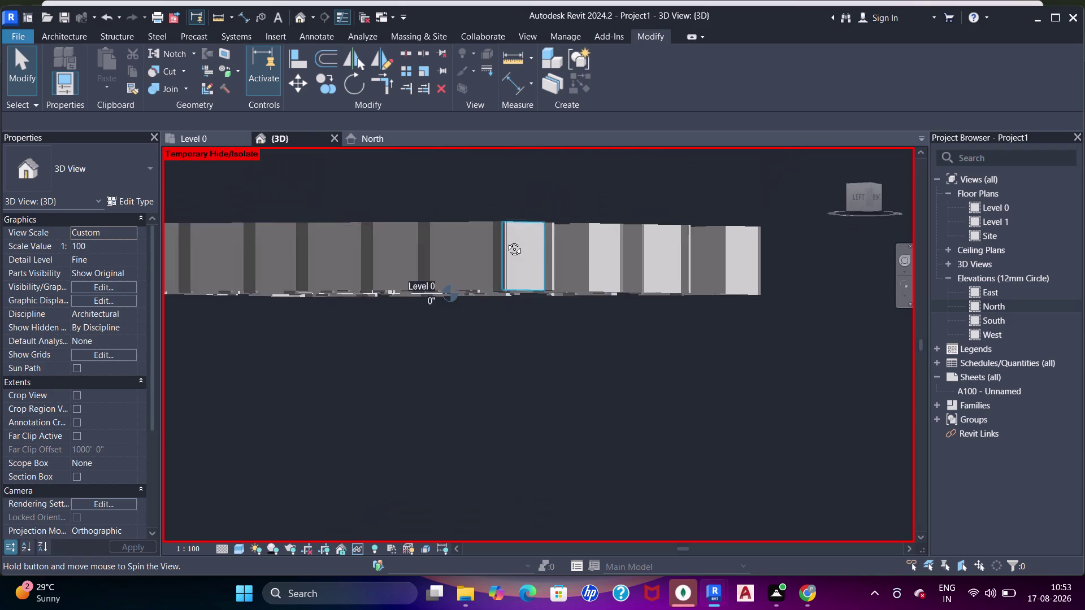
middle_drag(506, 241, 401, 363)
Return to the Level 0 plan and key in the DI dimension shortcut.
click(216, 144)
scroll(up, 3)
scroll(down, 3)
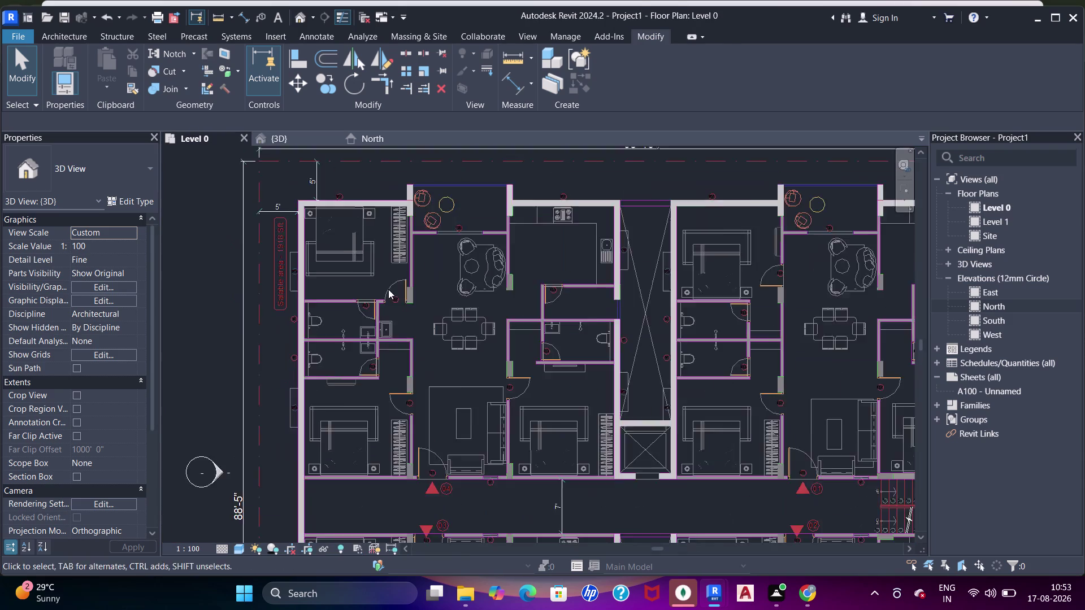
middle_drag(389, 289, 396, 308)
scroll(up, 3)
scroll(up, 3)
key(d)
key(i)
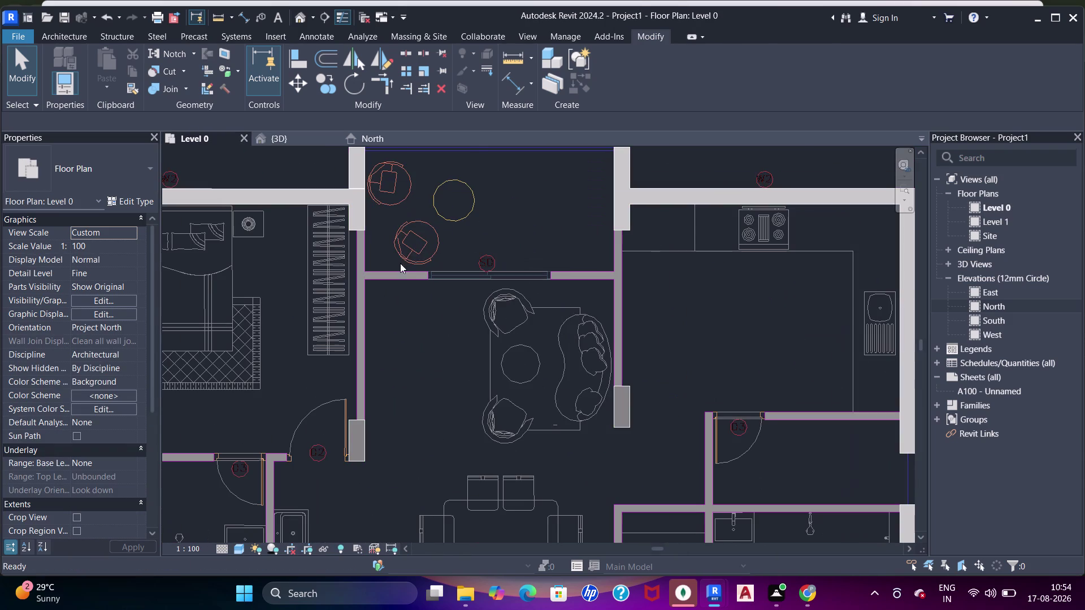
scroll(up, 3)
Start the Wall tool (WA) and open the 9-inch shear wall's type properties.
key(Escape)
key(Escape)
key(w)
key(a)
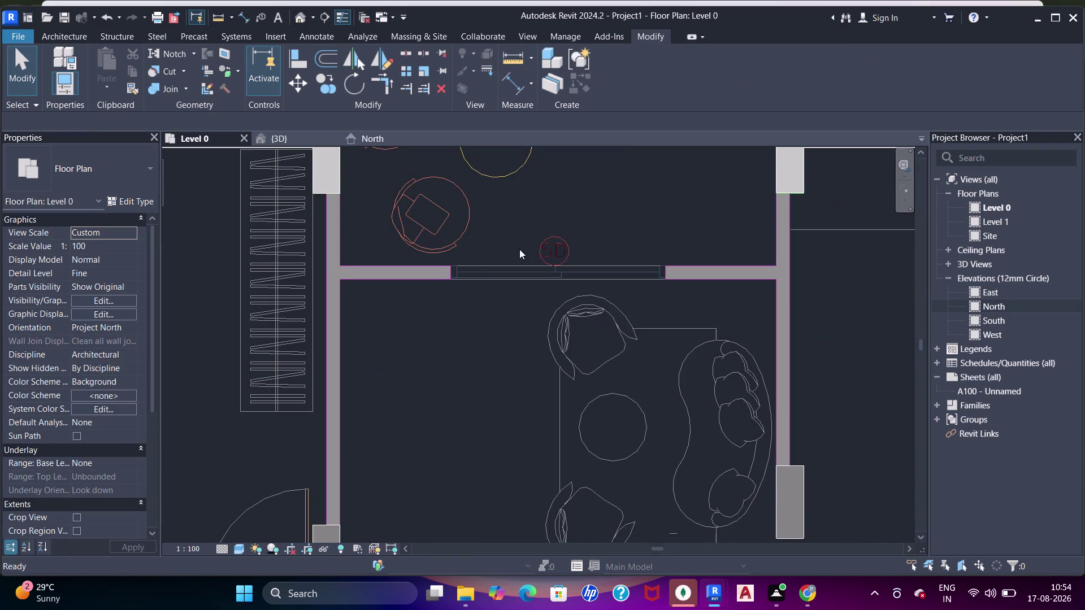
drag(107, 204, 116, 201)
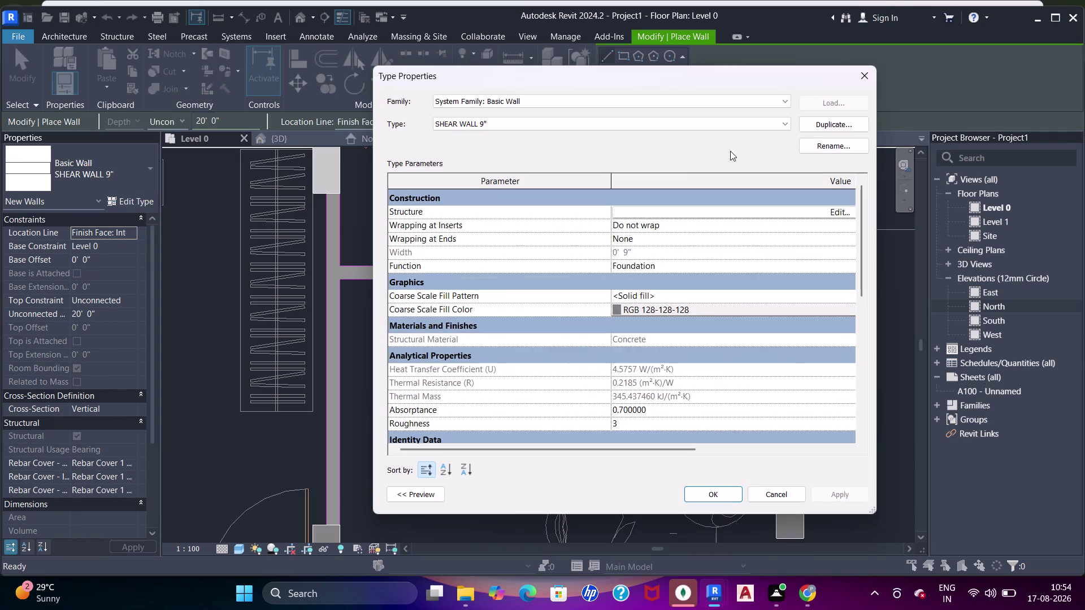
Duplicate the SHEAR WALL 9" type as 'brick wall 4.5"'.
click(840, 125)
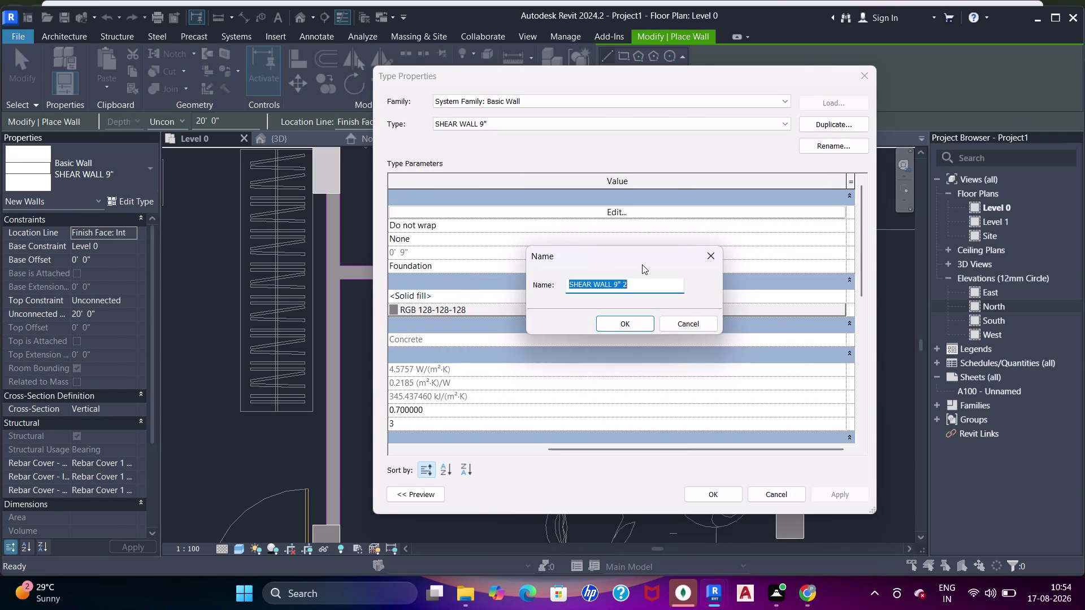
text(brick)
key(space)
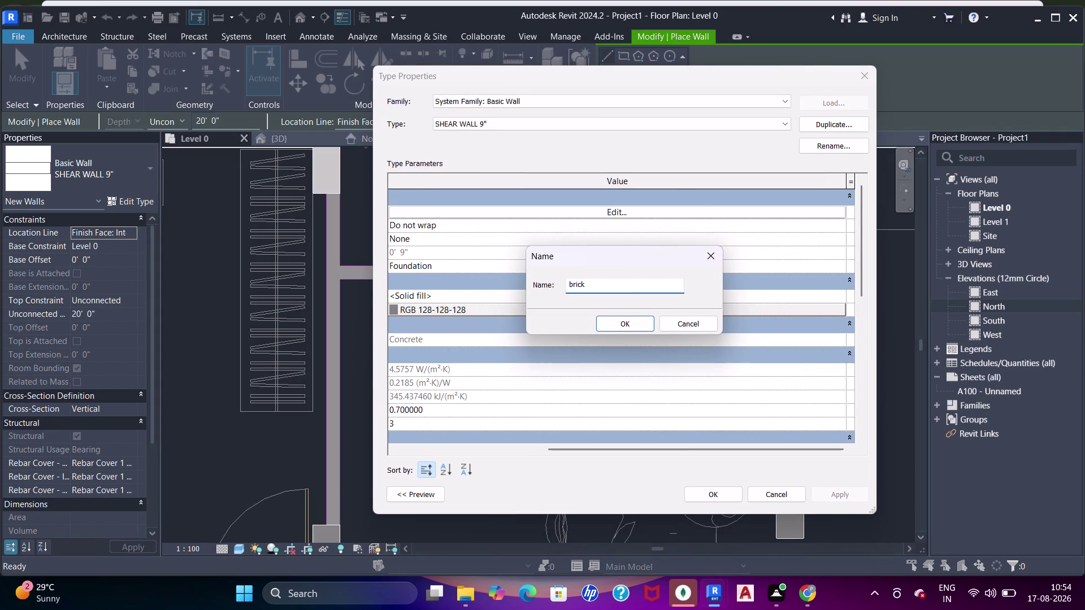
text(wa;l)
key(BackSpace)
key(BackSpace)
text(l)
text(l 4.5")
key(Return)
Search the material list and pick Brick, Engineering for the structure layer.
click(631, 214)
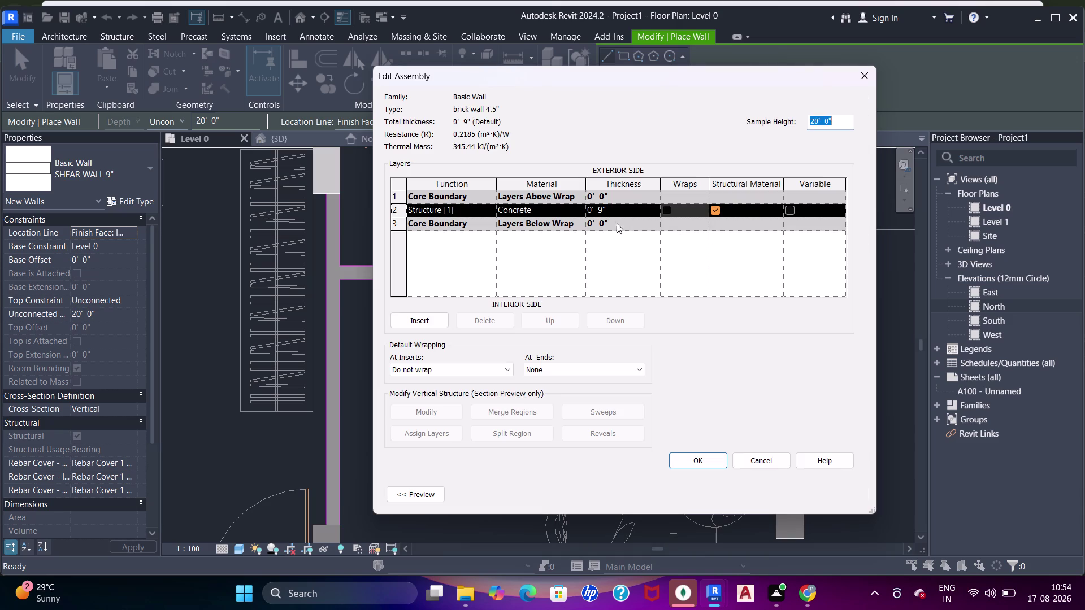
click(582, 211)
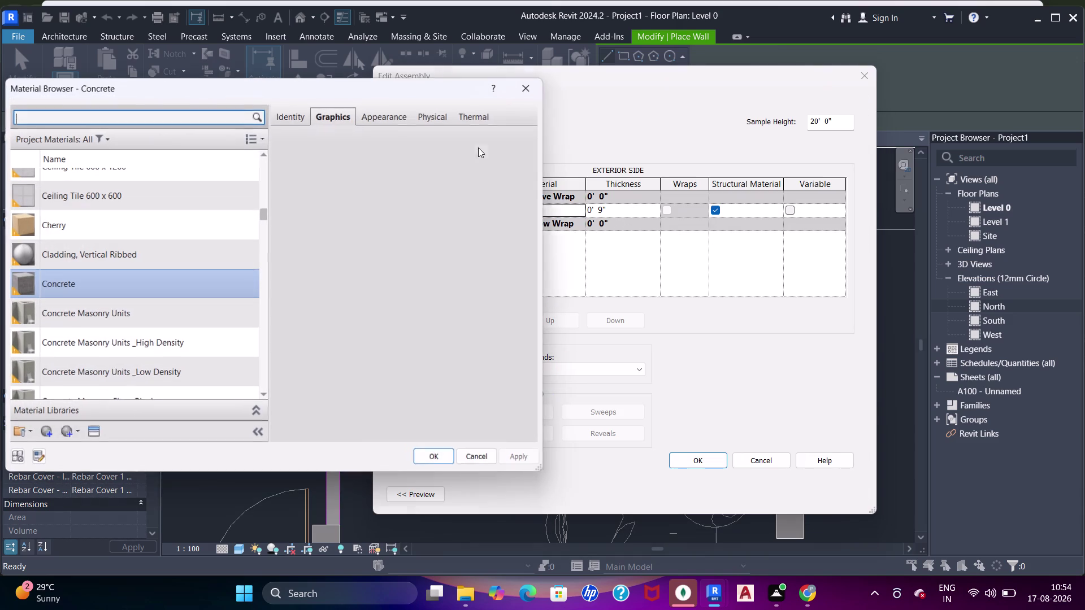
click(205, 122)
text(b)
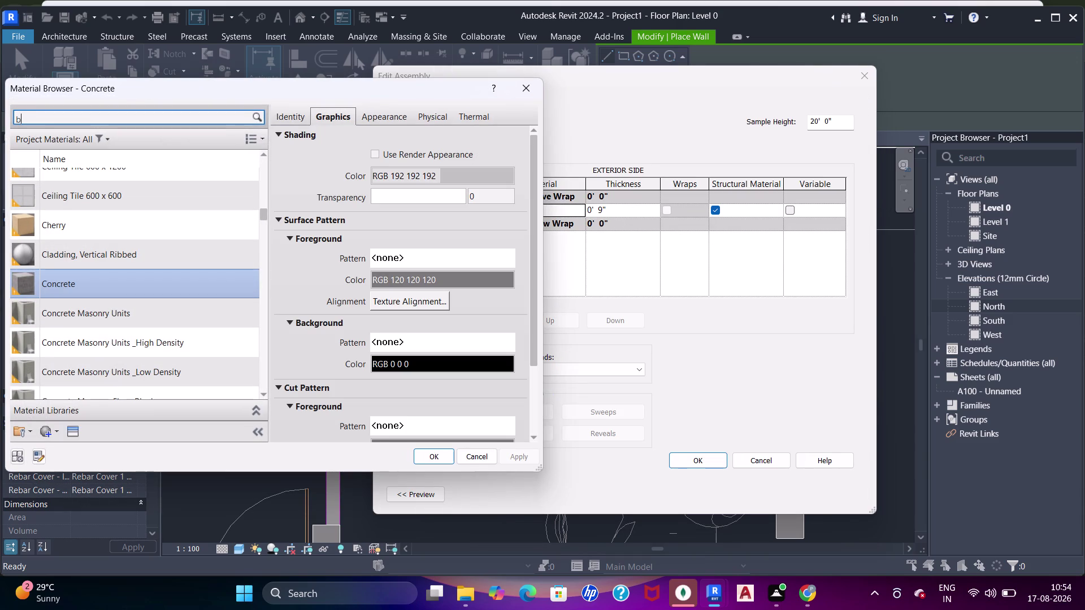
text(rick)
key(space)
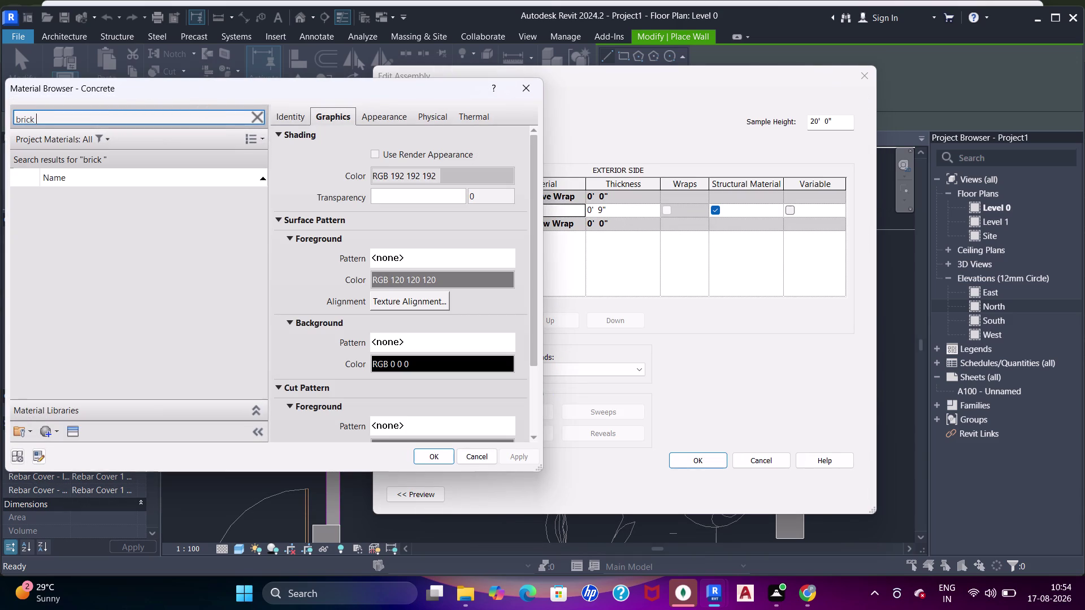
text(wall)
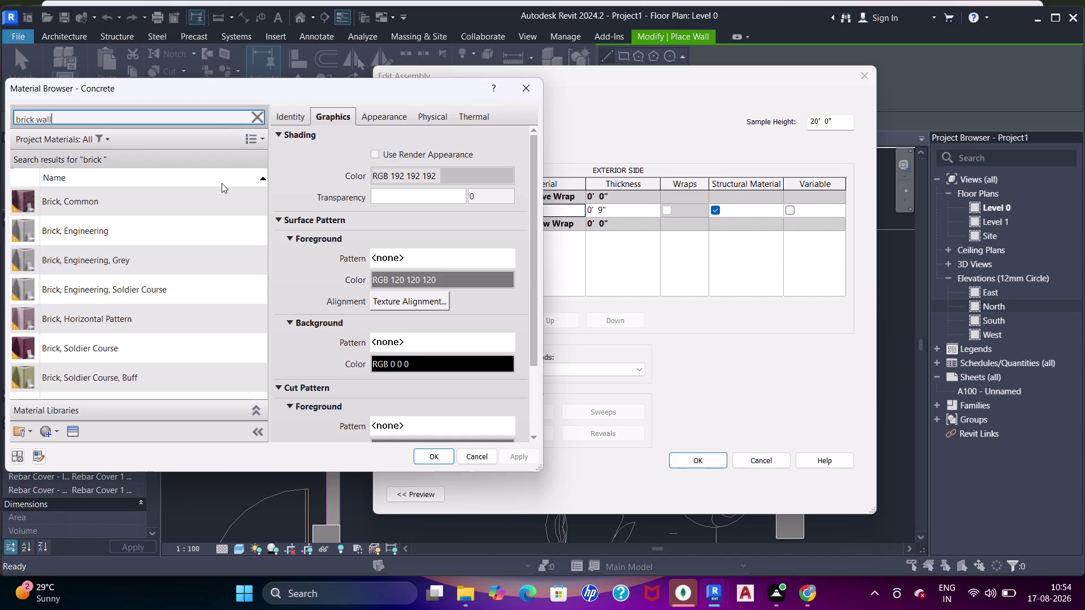
key(BackSpace)
key(BackSpace)
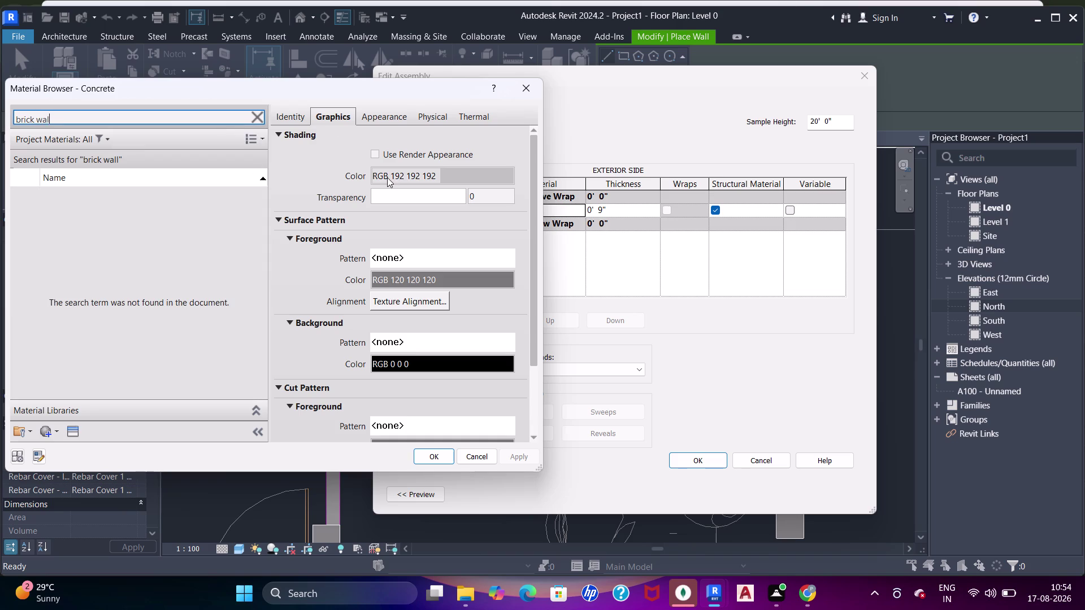
key(BackSpace)
key(BackSpace)
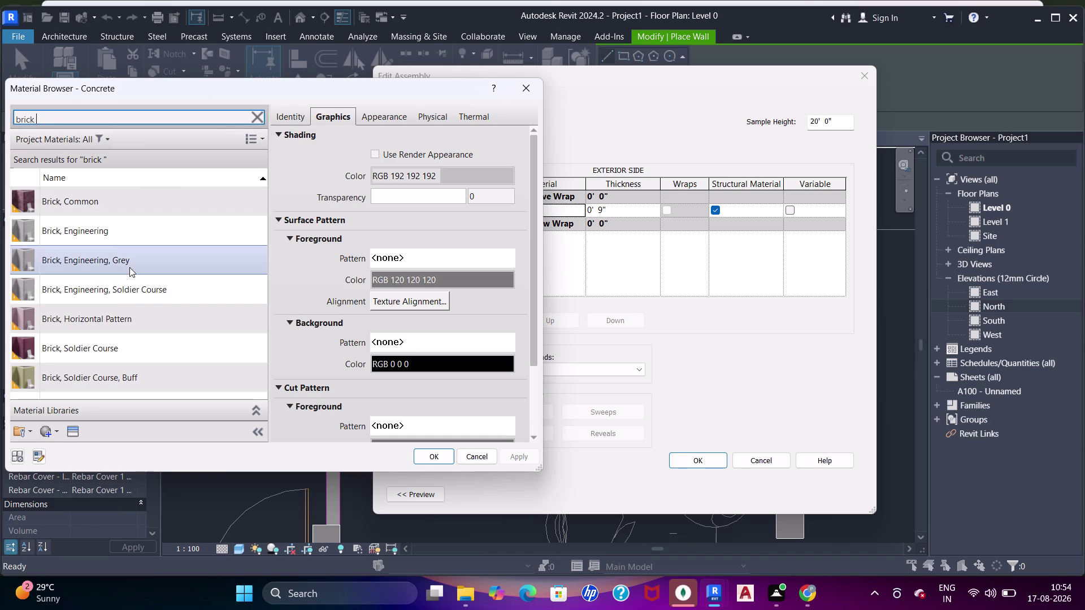
click(116, 239)
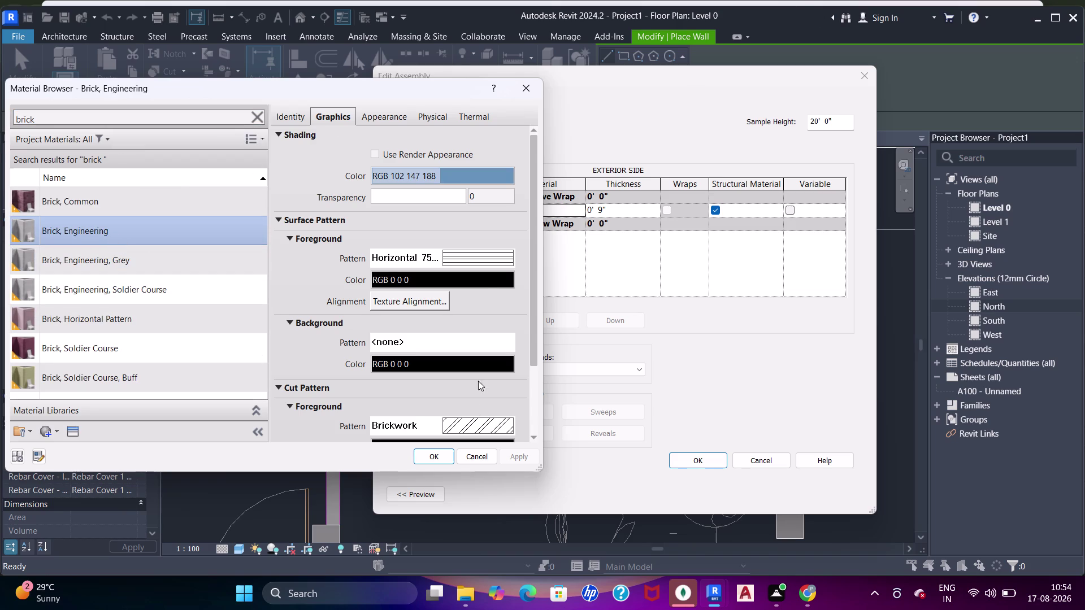
Set the Brick, Engineering surface pattern to none and close the material dialog.
click(473, 261)
scroll(up, 3)
click(282, 234)
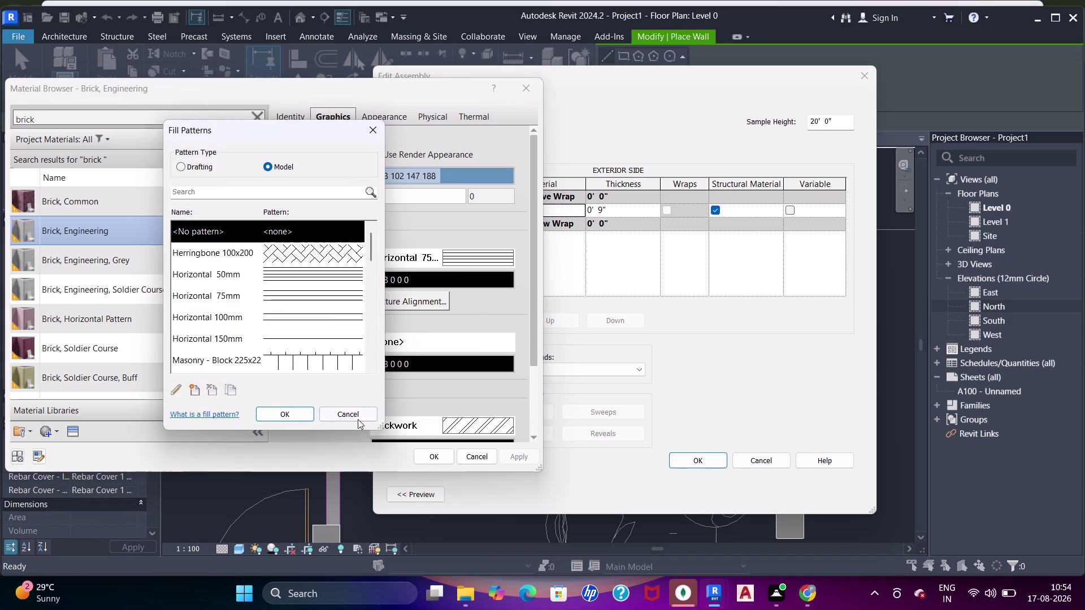
click(294, 415)
scroll(down, 3)
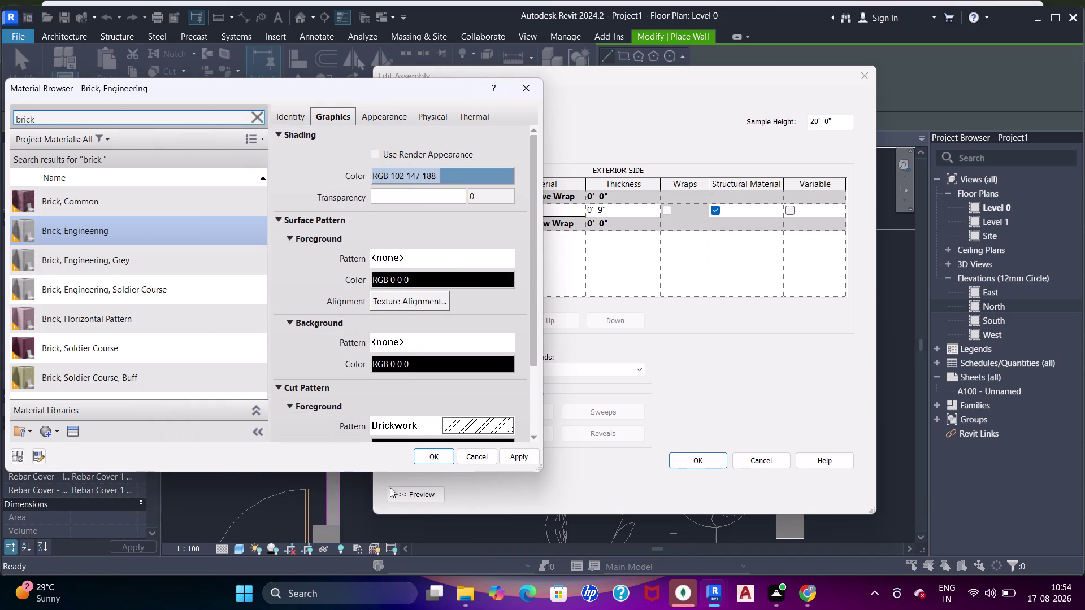
drag(516, 457, 509, 457)
click(433, 458)
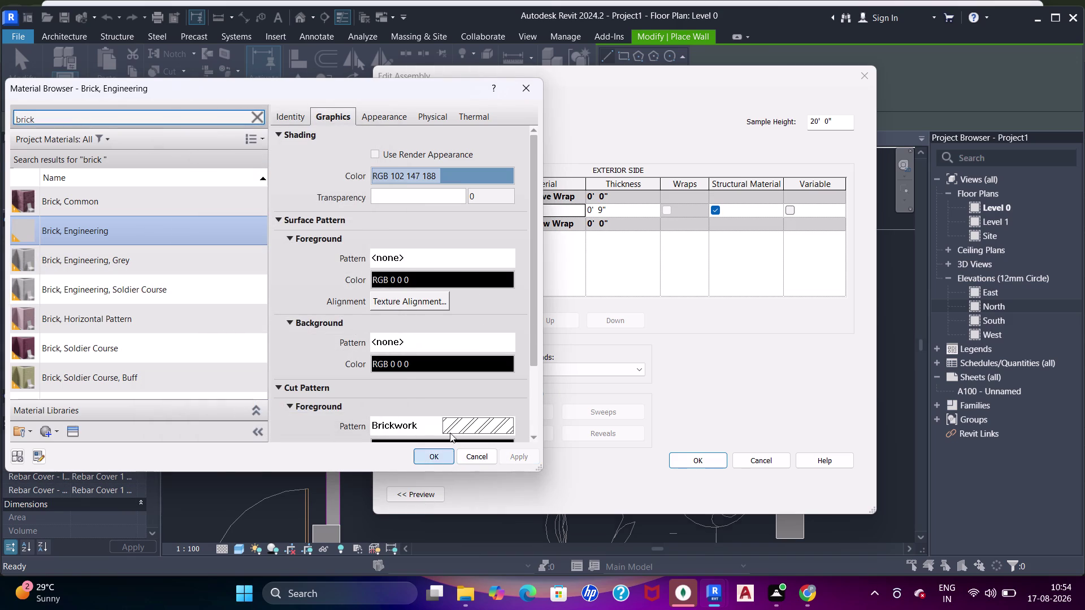
Apply Brick, Engineering to the structure layer with a 4.5" thickness, and confirm.
click(616, 209)
key(4)
text(.5)
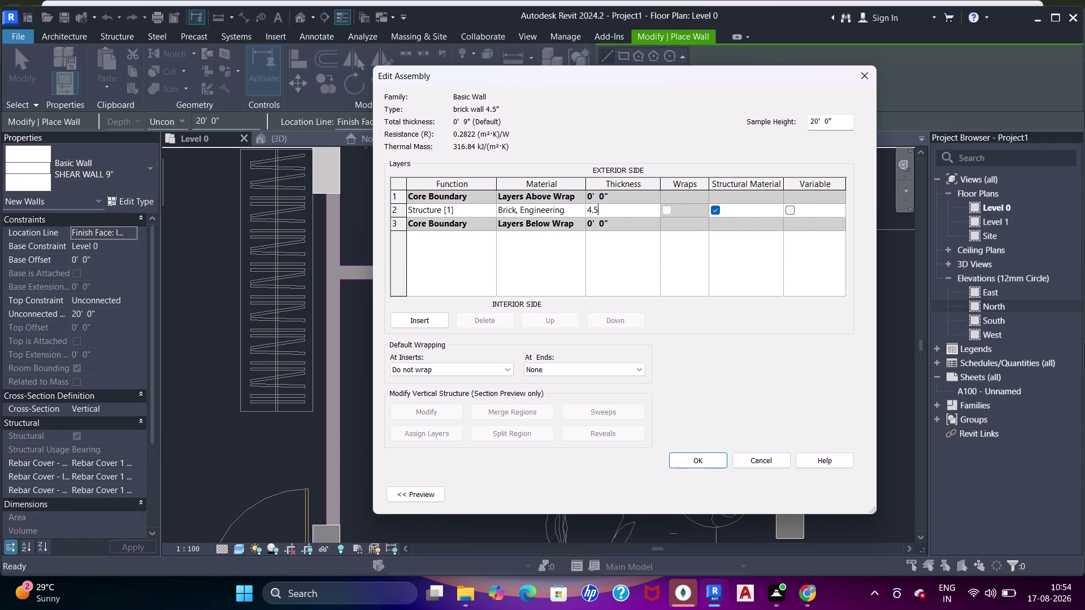
text(")
key(Return)
drag(703, 461, 708, 461)
drag(842, 495, 831, 494)
click(731, 496)
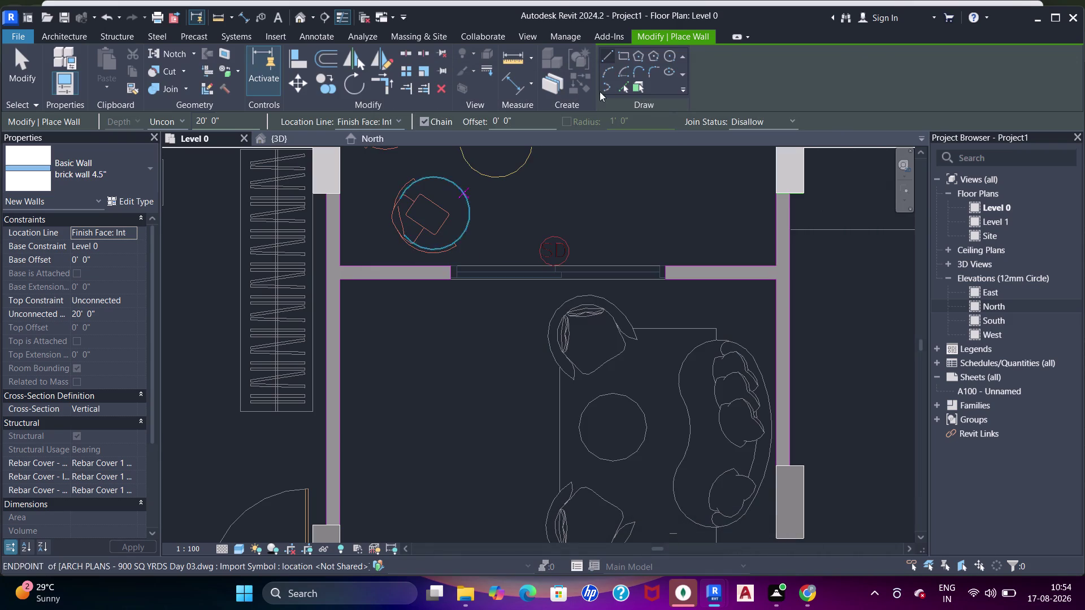
Switch the Wall tool to Pick Lines placement.
click(624, 81)
middle_drag(372, 228, 373, 204)
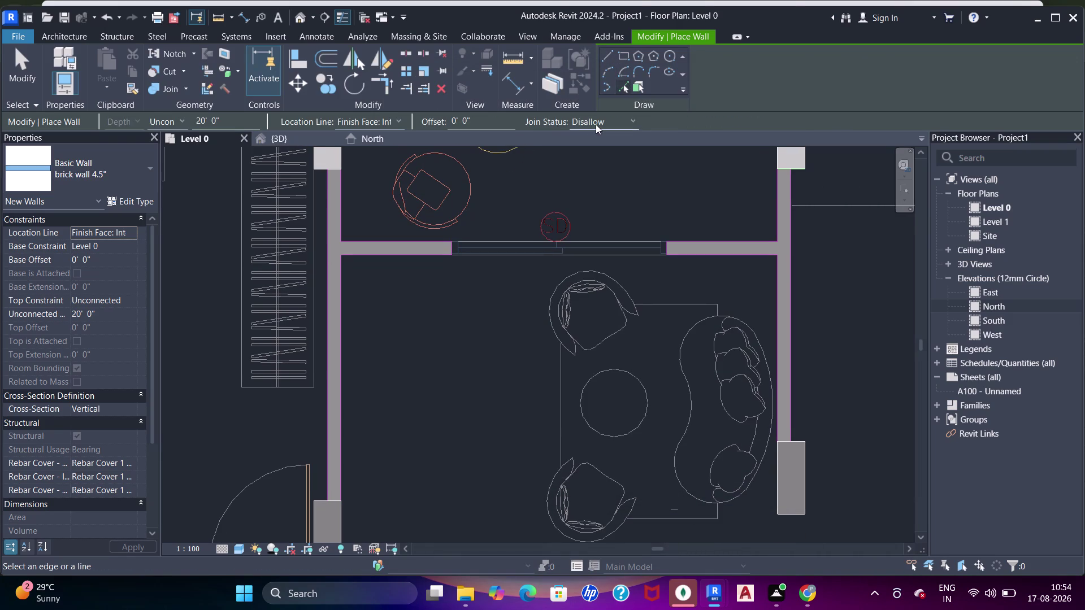
click(597, 122)
key(Escape)
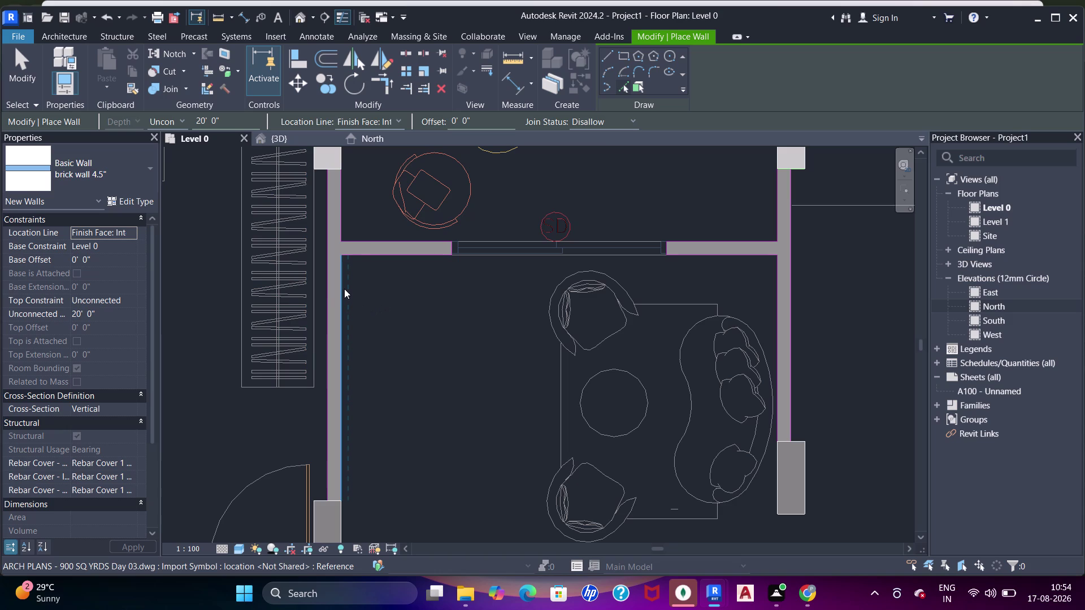
Trace the left, upper-left, upper-right and right DWG partition lines as brick walls.
click(344, 288)
click(386, 247)
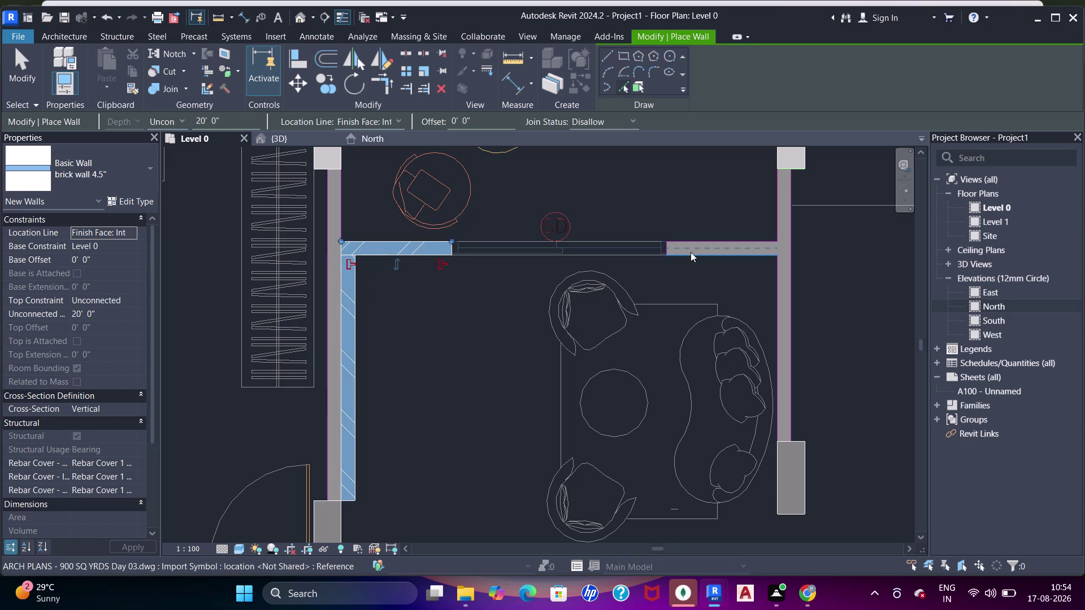
click(691, 252)
middle_drag(754, 253, 609, 322)
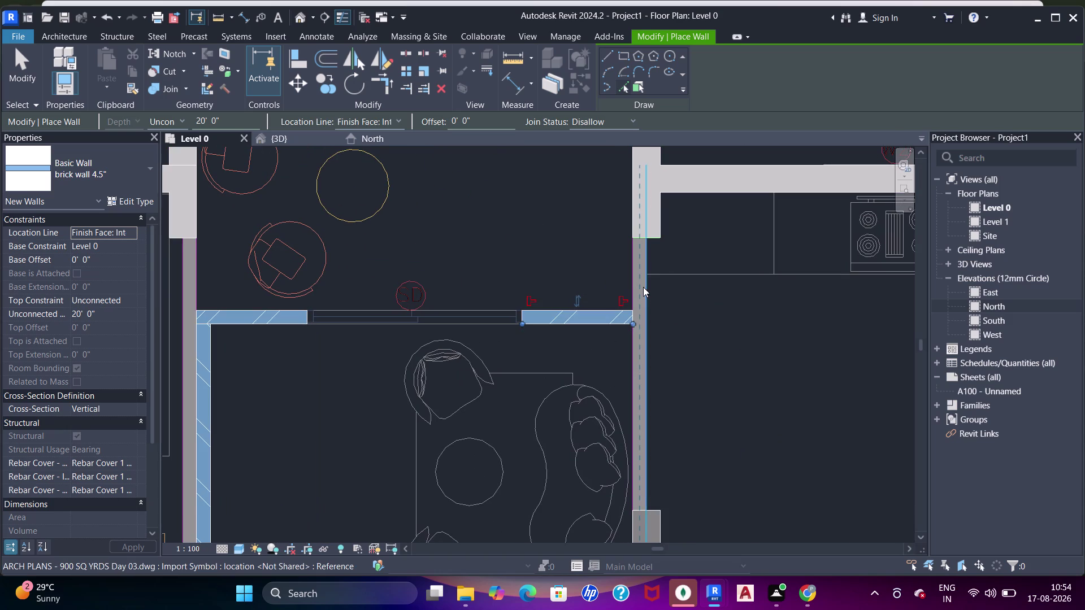
middle_drag(647, 330, 647, 276)
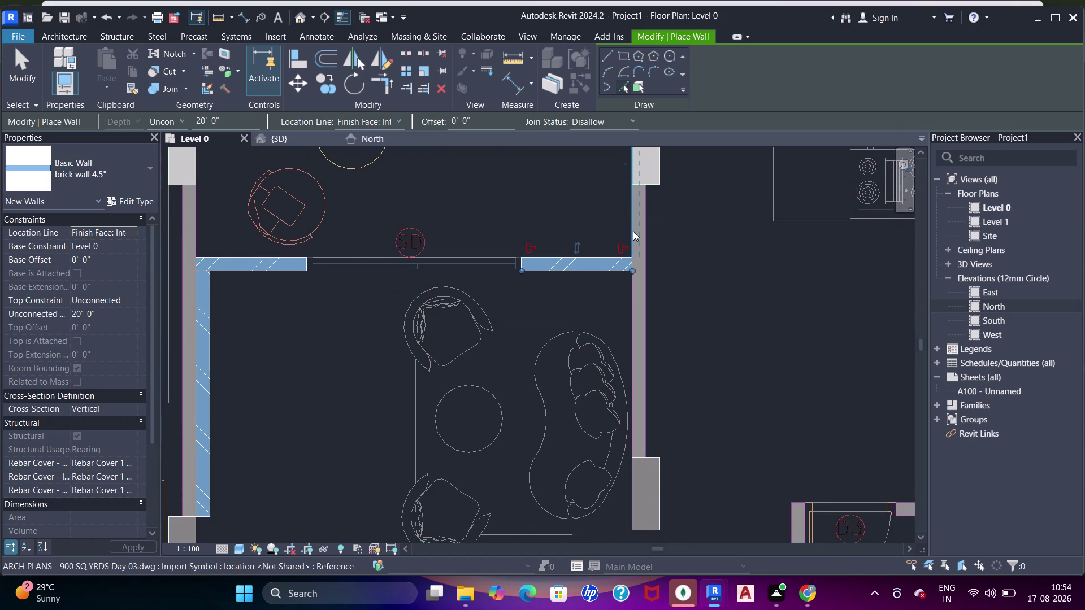
click(645, 310)
scroll(down, 3)
key(Escape)
key(Escape)
key(Escape)
key(Escape)
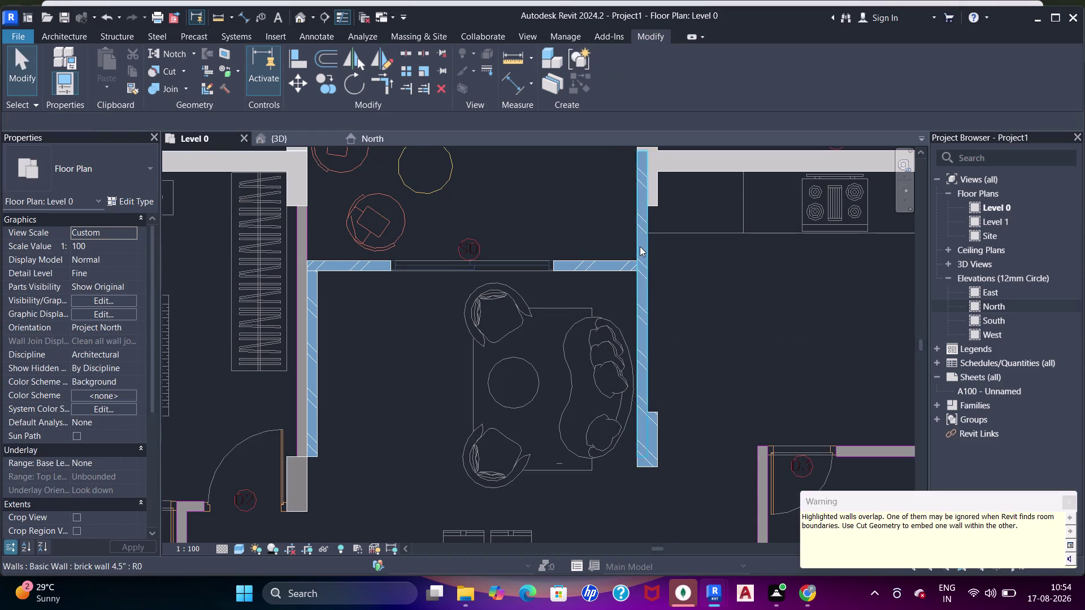
Drag the right brick wall's lower end grip to leave a window gap.
click(639, 246)
middle_drag(647, 250, 651, 280)
drag(651, 177, 650, 238)
scroll(up, 3)
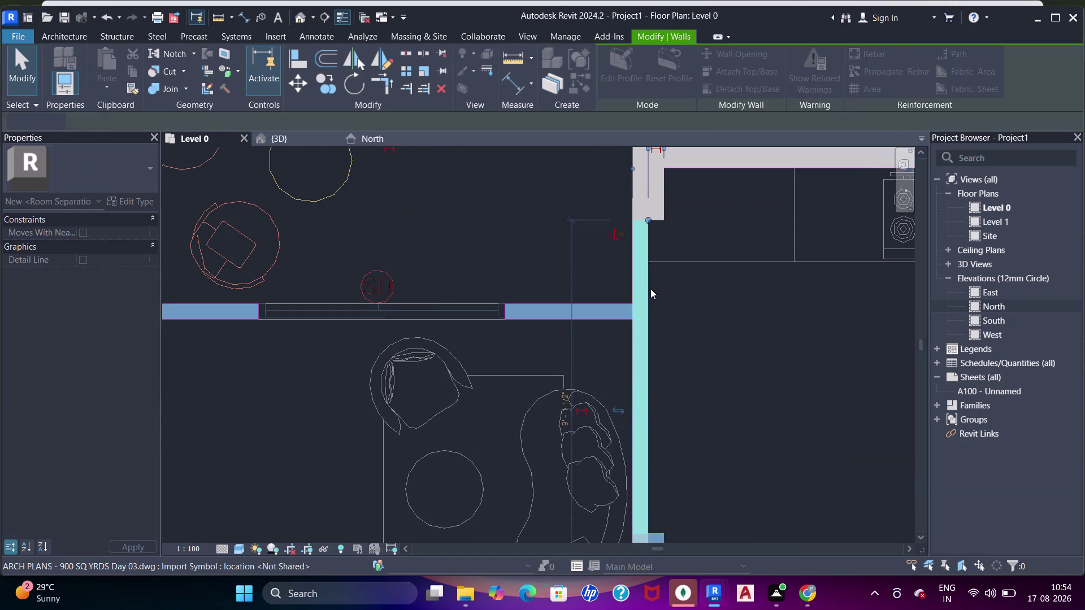
middle_drag(650, 289, 644, 211)
middle_drag(639, 414, 625, 315)
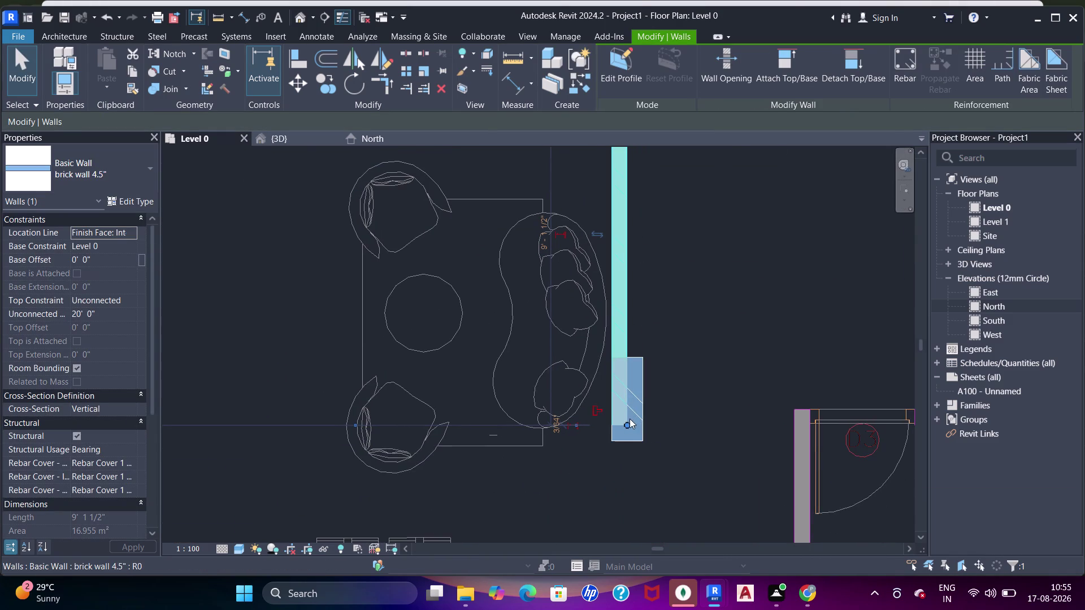
drag(629, 418, 626, 362)
scroll(down, 3)
middle_drag(521, 338, 635, 389)
key(Escape)
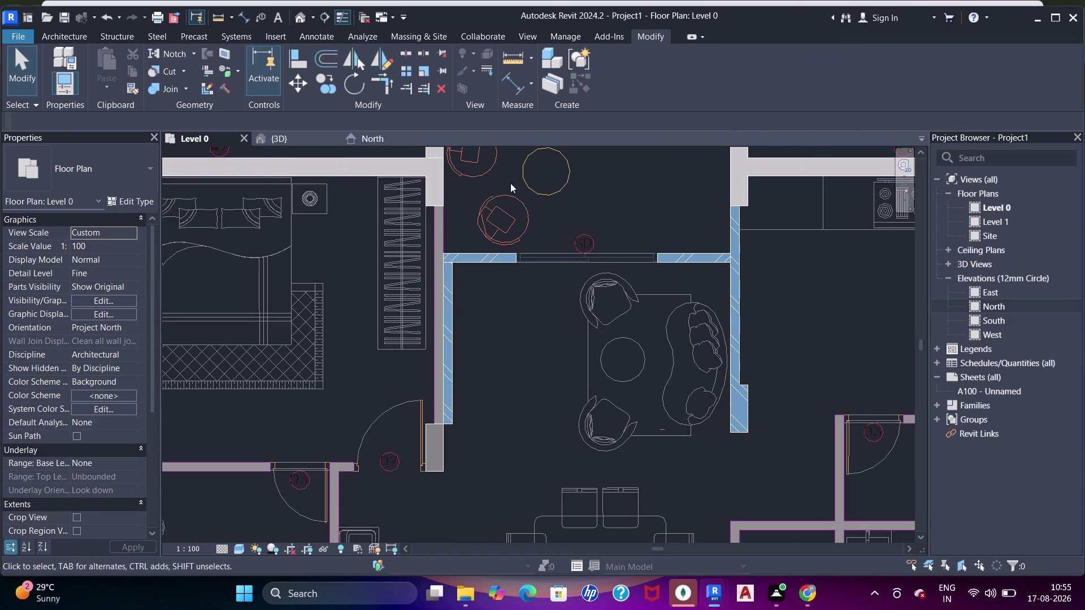
Select the left brick wall and pan along it to its upper end.
middle_drag(454, 276, 470, 271)
scroll(up, 3)
click(463, 297)
key(space)
scroll(up, 3)
middle_drag(452, 282, 450, 287)
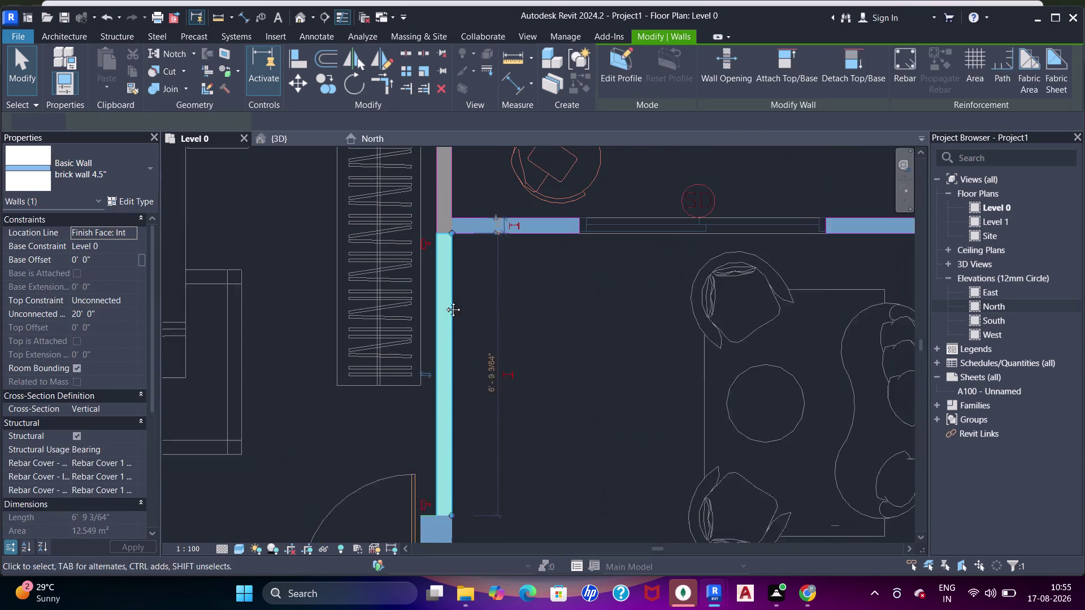
middle_drag(450, 286, 439, 313)
key(Escape)
key(Escape)
middle_drag(440, 315, 454, 326)
Align the left brick wall's face to the DWG plan edge.
key(a)
key(a)
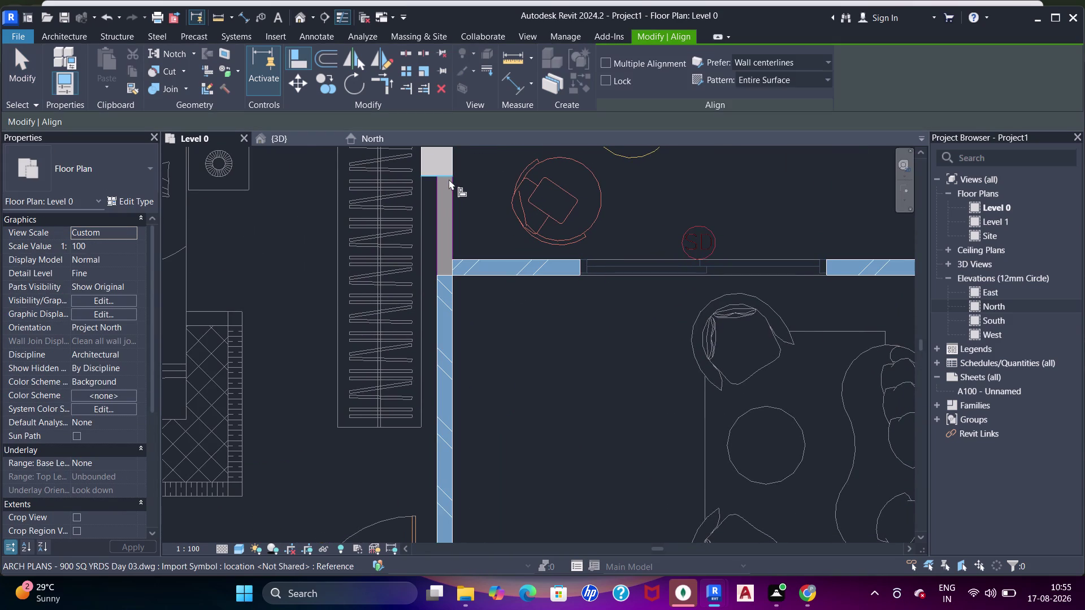
click(449, 179)
click(446, 272)
middle_drag(465, 326, 462, 341)
scroll(down, 3)
middle_drag(490, 340, 400, 320)
middle_drag(465, 343, 495, 401)
key(Escape)
key(Escape)
key(Escape)
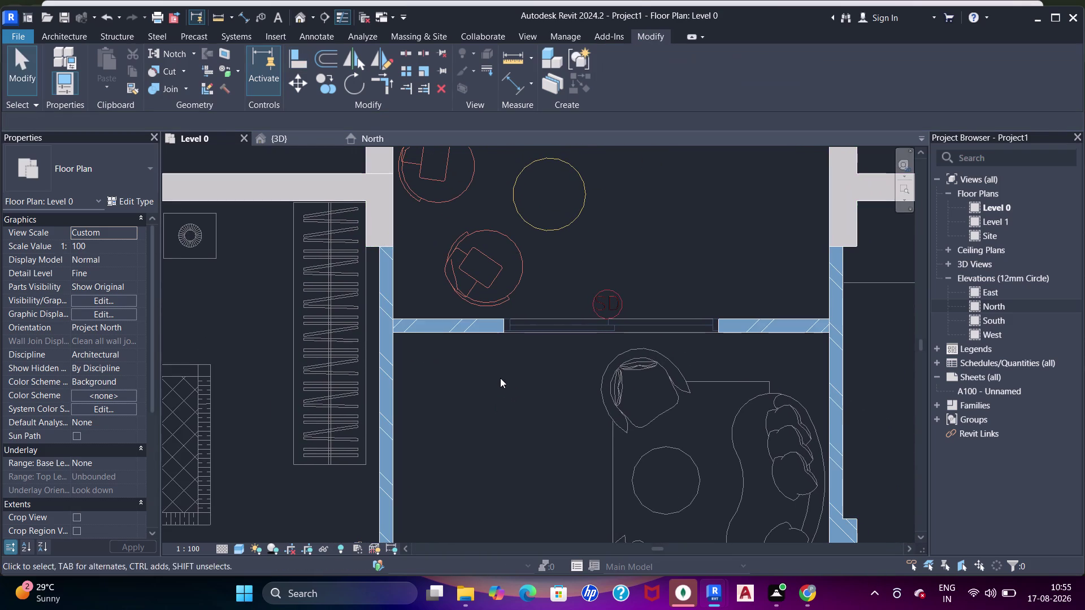
Align the upper brick wall's end so it runs continuously across the gap.
middle_drag(500, 378, 499, 372)
key(a)
key(a)
key(a)
click(506, 319)
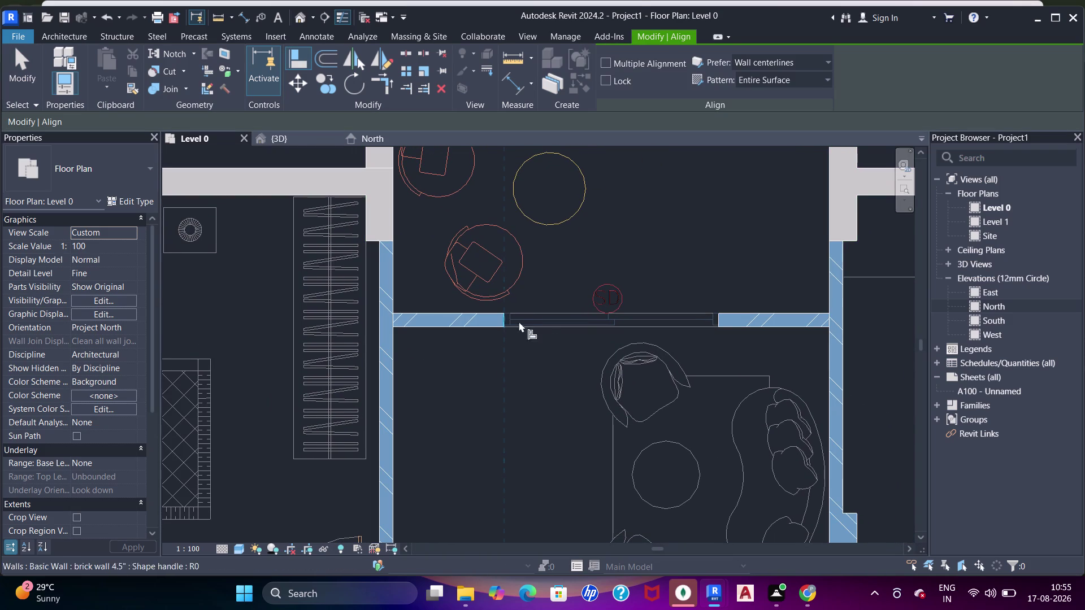
click(715, 318)
scroll(down, 3)
middle_drag(625, 294, 634, 315)
key(Escape)
key(Escape)
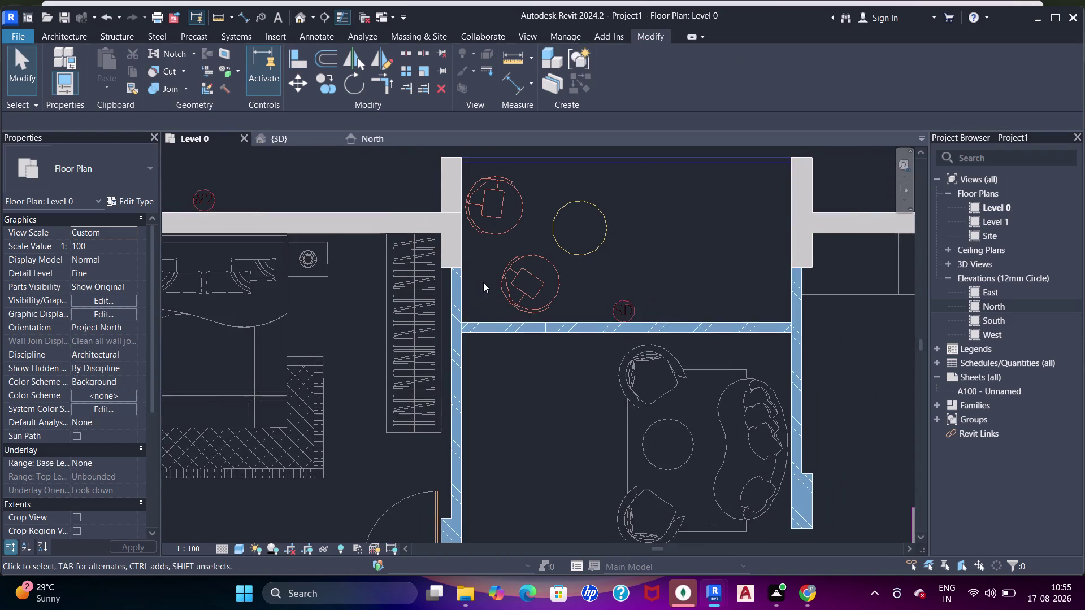
scroll(up, 3)
scroll(down, 3)
middle_drag(466, 363, 473, 322)
Join the horizontal brick partitions to the vertical walls around the sofa and dining areas.
scroll(up, 3)
key(j)
key(j)
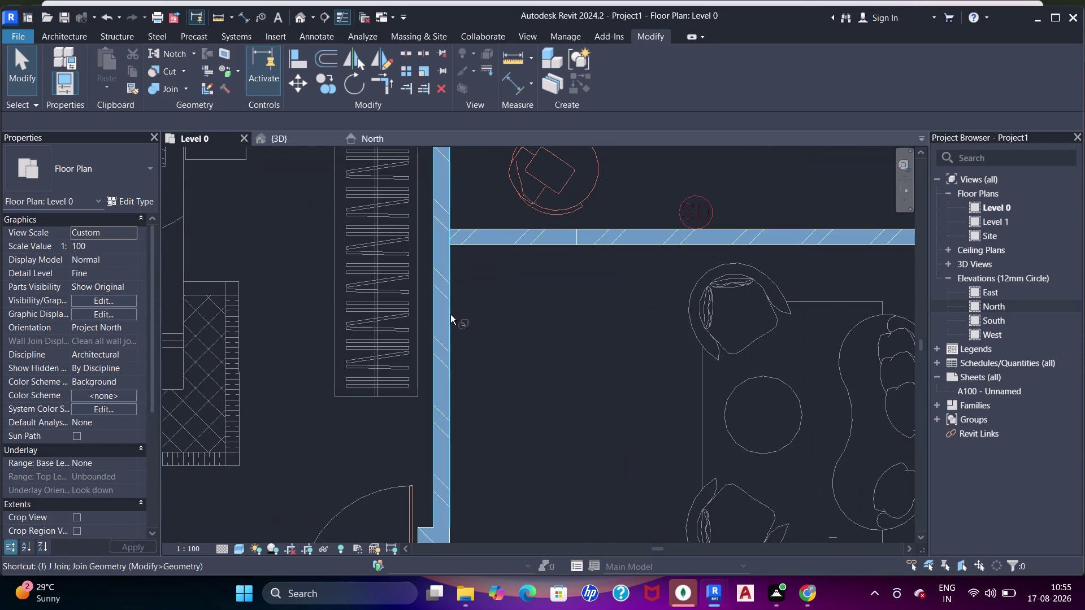
key(j)
click(447, 301)
click(474, 222)
click(447, 278)
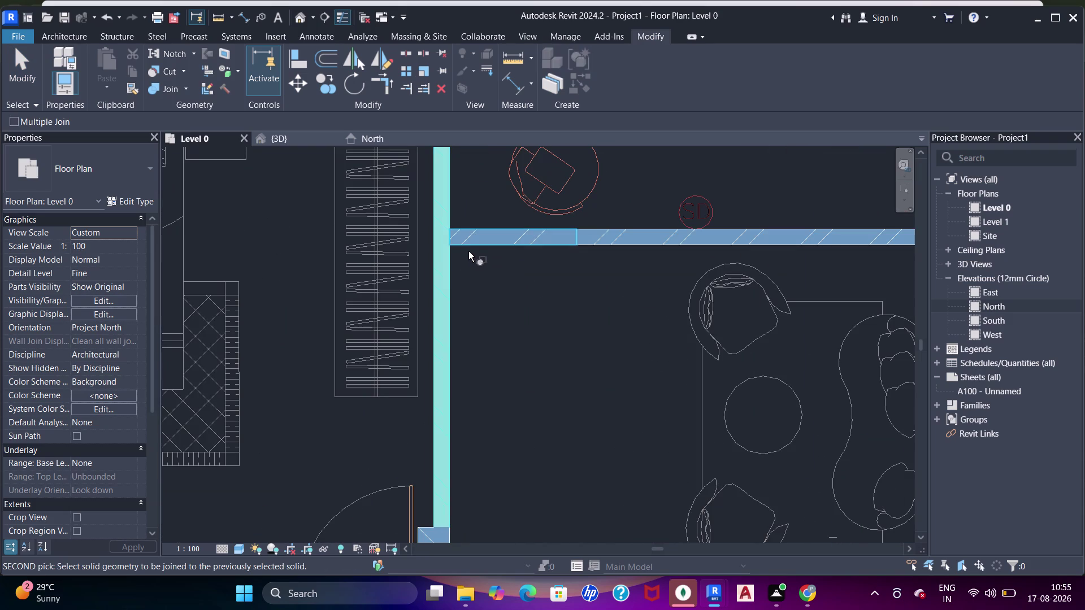
click(469, 243)
scroll(down, 3)
middle_drag(702, 267, 529, 274)
drag(674, 247, 680, 246)
click(702, 265)
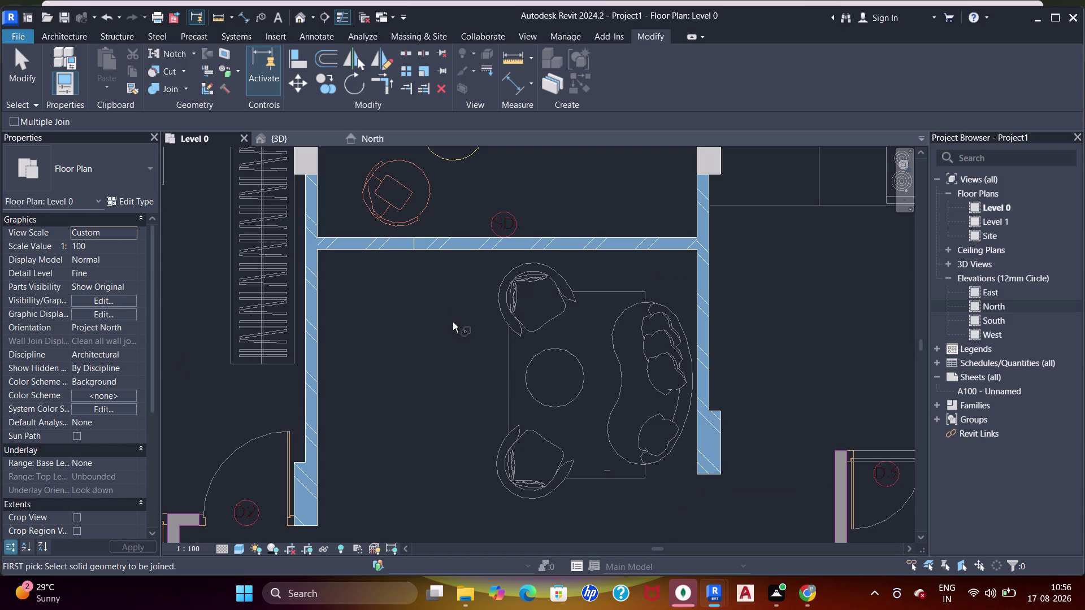
Pan the plan past the kitchen to center the bathroom walls.
middle_drag(480, 305, 379, 274)
scroll(down, 3)
middle_drag(532, 283, 388, 348)
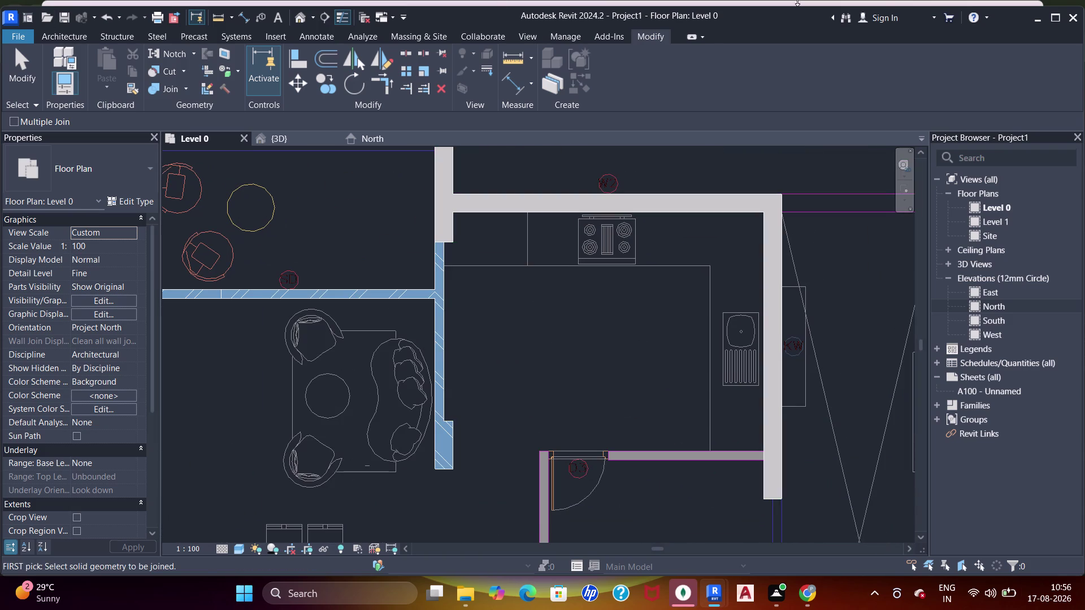
scroll(down, 3)
middle_drag(536, 425, 566, 249)
scroll(up, 3)
middle_drag(570, 292, 573, 227)
Draw a 4.5-inch brick wall along the bathroom's top line to the outer wall.
key(Escape)
key(Escape)
key(w)
key(a)
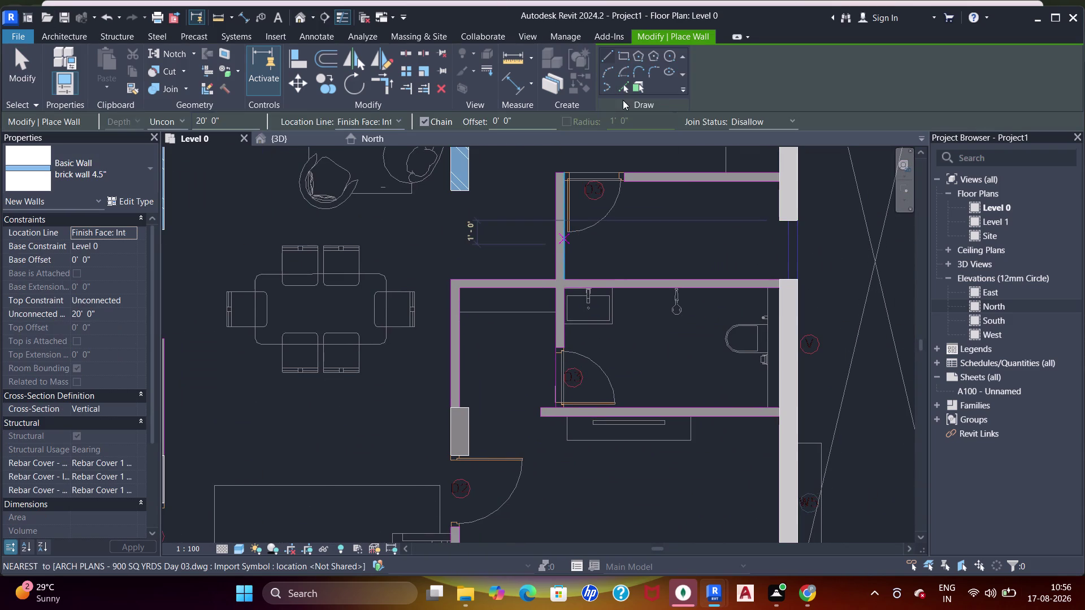
click(625, 89)
click(598, 286)
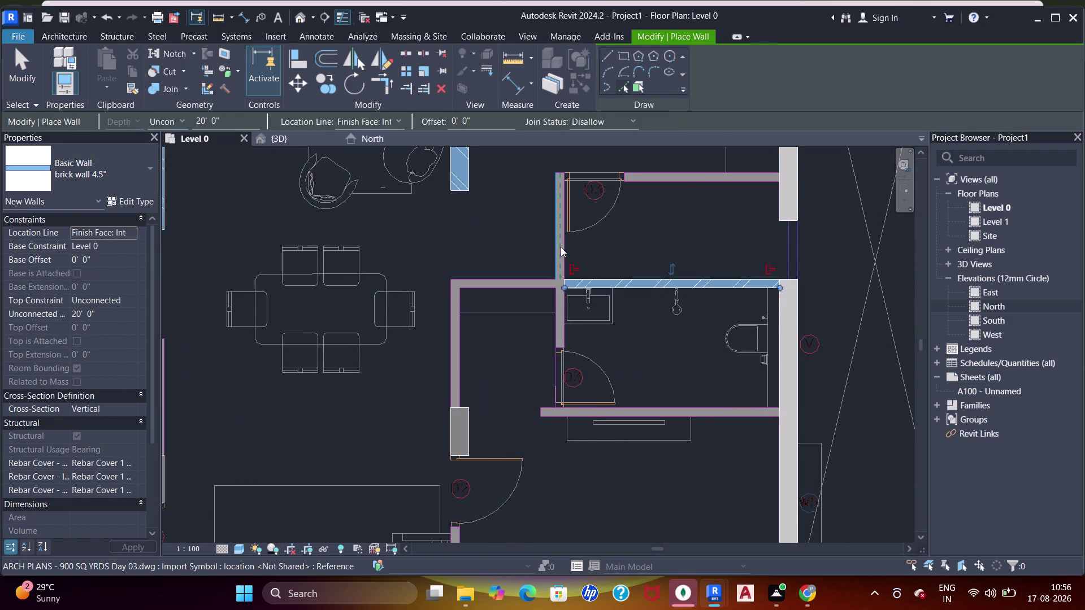
click(559, 245)
click(661, 181)
Add brick walls along the bathroom's left line and part of its bottom line.
middle_drag(646, 297, 640, 225)
scroll(up, 3)
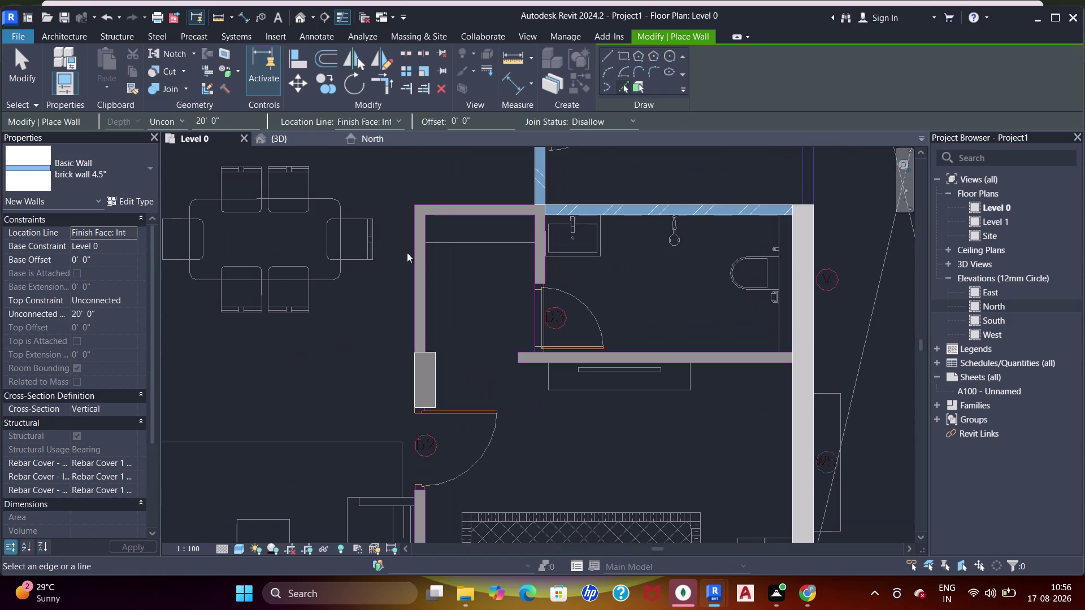
click(416, 252)
click(588, 363)
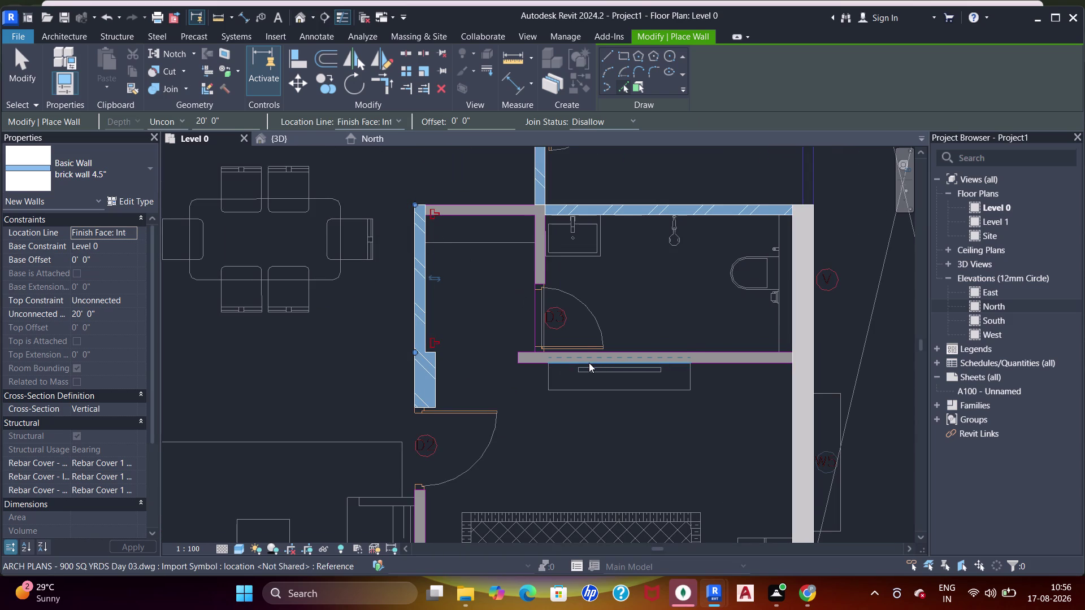
click(544, 260)
middle_drag(552, 263, 562, 263)
key(Escape)
key(Escape)
Align the bathroom's top brick wall to the DWG line, extending it to the left wall.
key(a)
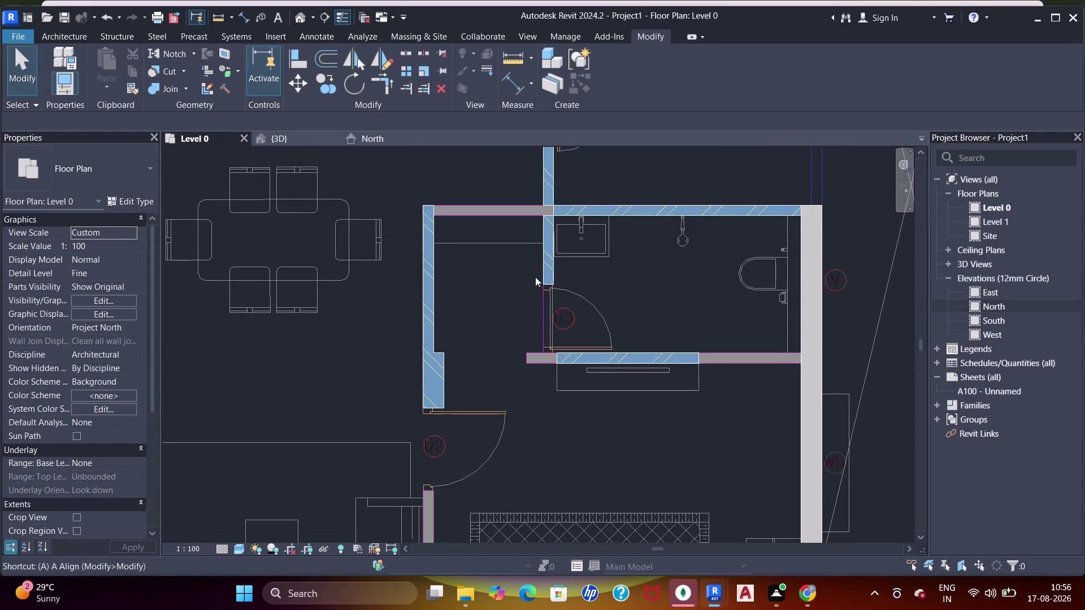
key(Escape)
text(aa)
key(a)
scroll(up, 3)
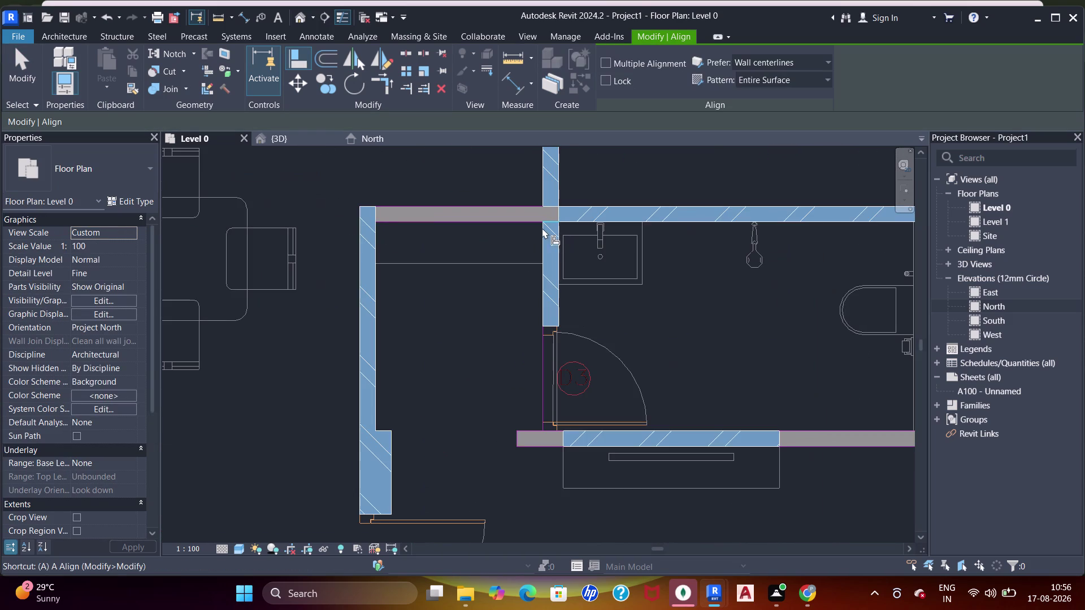
click(374, 215)
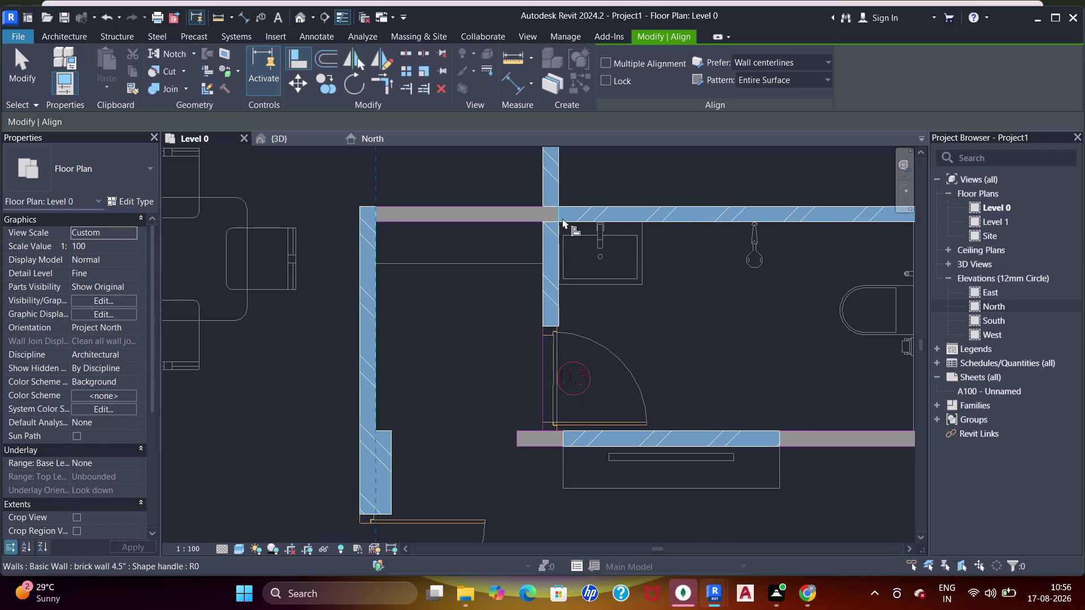
click(562, 218)
click(504, 246)
click(549, 223)
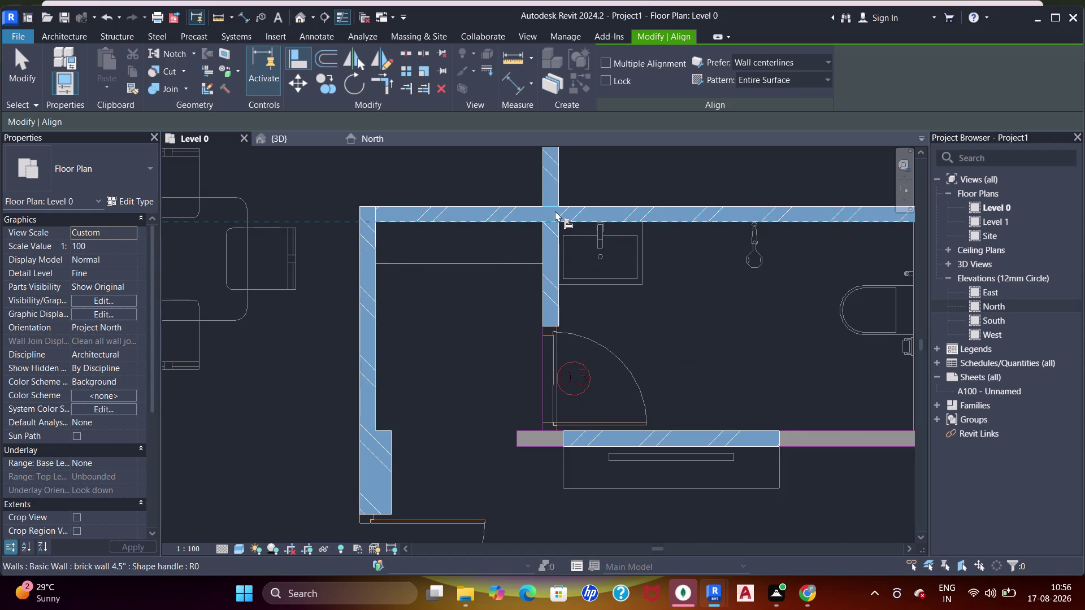
click(555, 208)
key(Escape)
key(Escape)
Stretch the short vertical partition's upper end to meet the top wall.
click(560, 236)
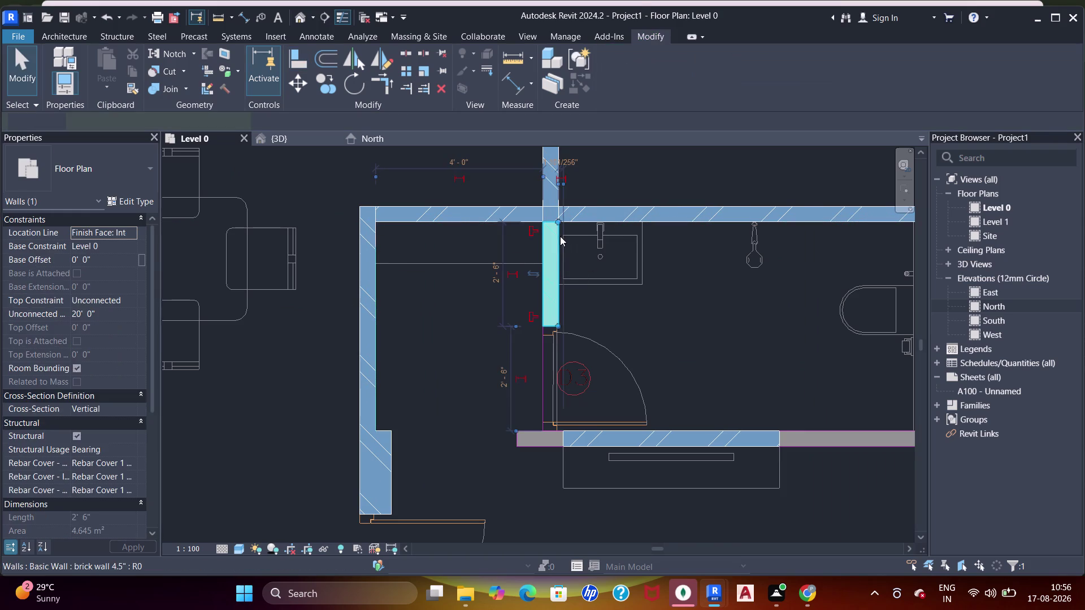
key(Escape)
click(556, 211)
drag(544, 221, 544, 210)
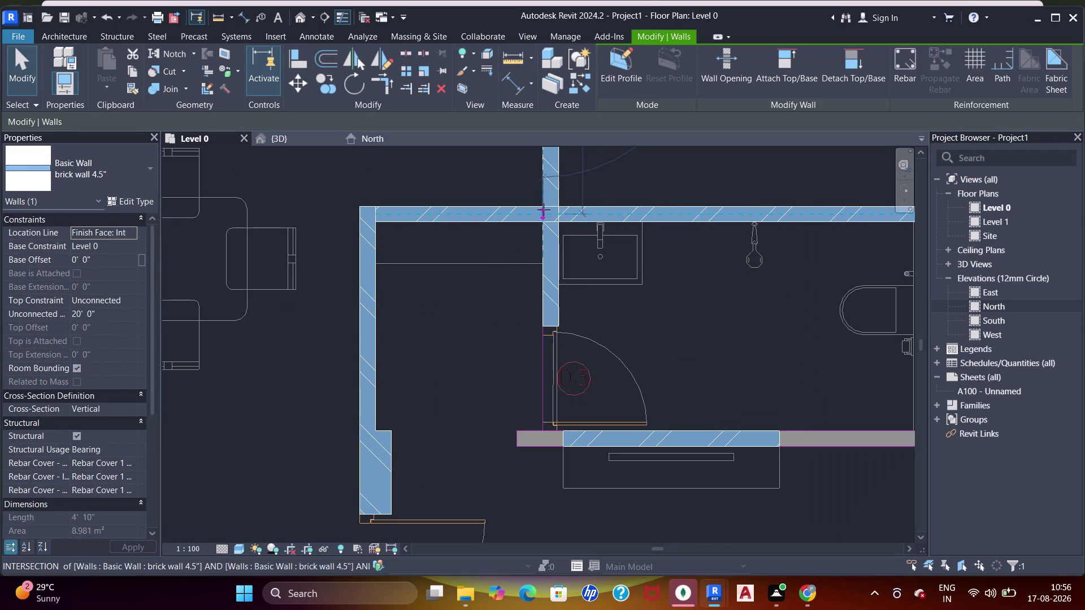
drag(543, 211, 544, 207)
scroll(up, 3)
key(Escape)
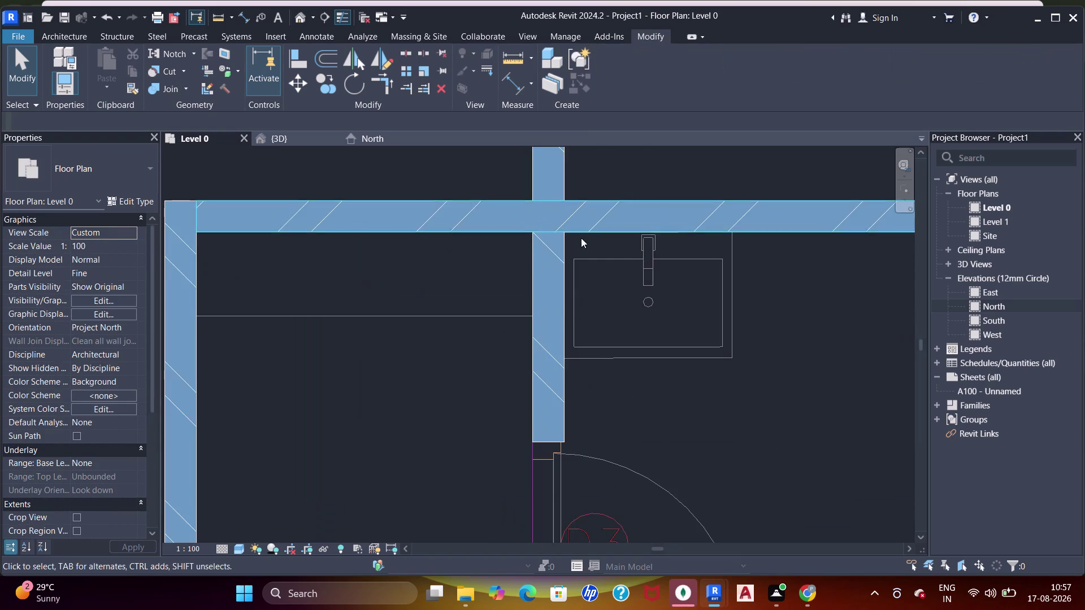
scroll(down, 3)
Align the bottom wall's left end to the DWG line.
middle_drag(575, 267, 590, 204)
scroll(down, 3)
middle_drag(573, 316, 573, 306)
key(Escape)
key(a)
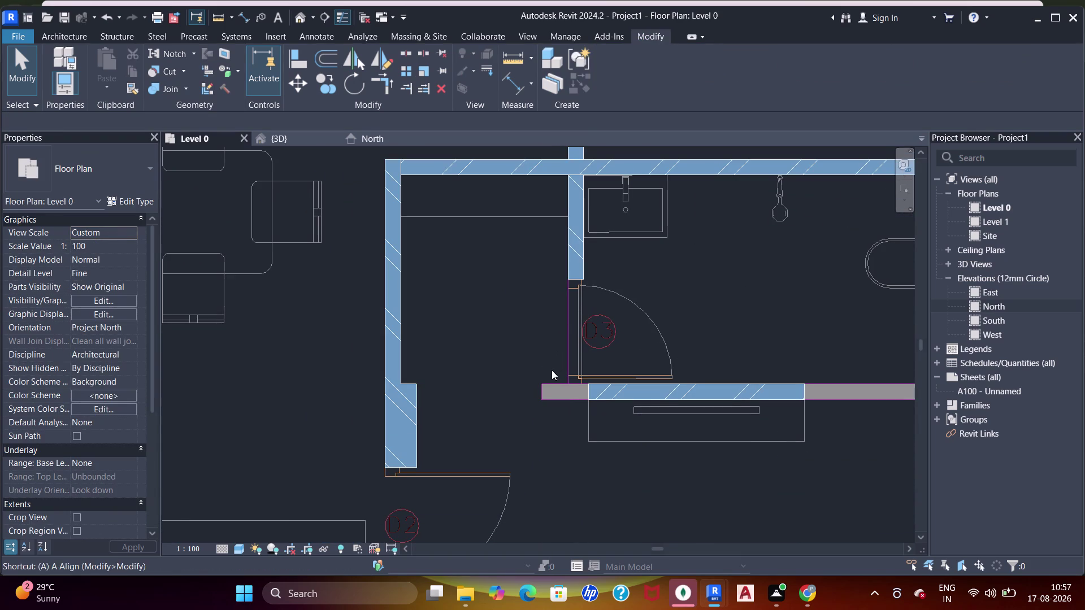
key(a)
key(a)
click(543, 390)
click(586, 392)
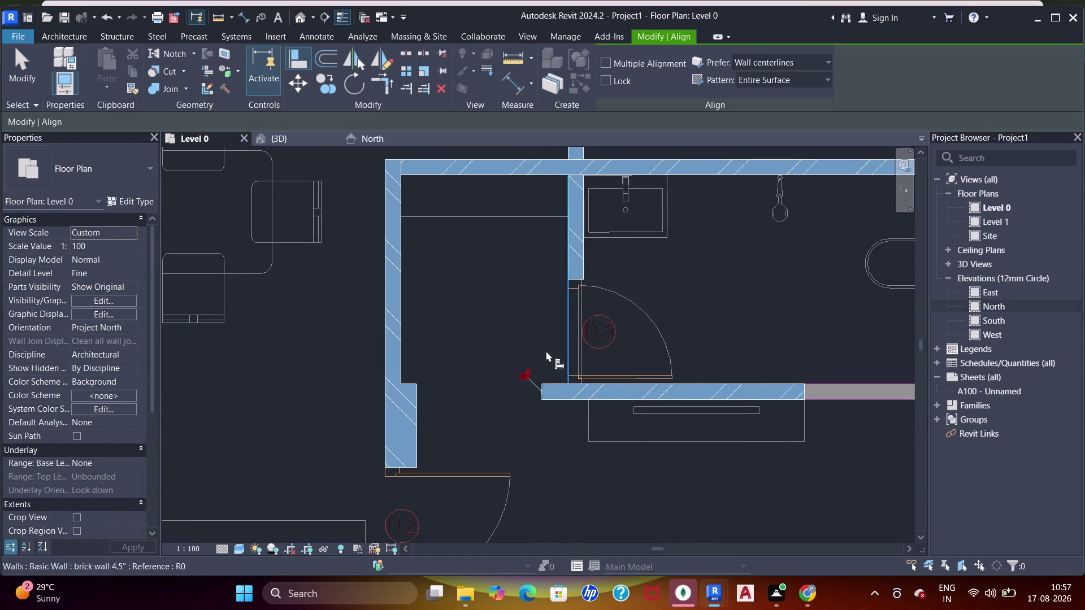
Extend the bottom brick wall's right end to the column face.
middle_drag(475, 332, 444, 364)
click(754, 377)
middle_drag(804, 376, 506, 321)
scroll(up, 3)
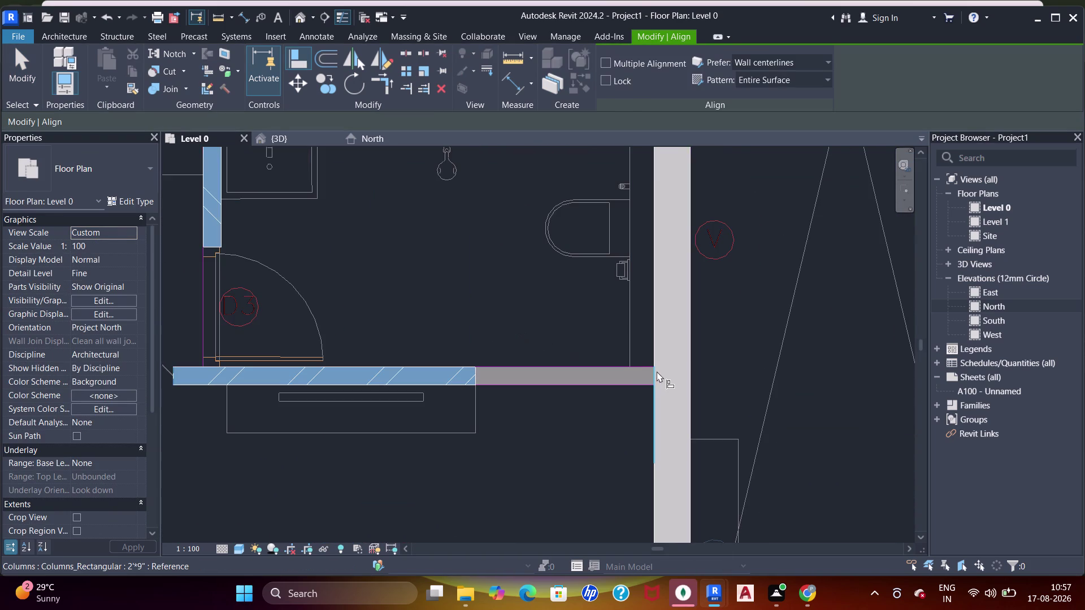
click(656, 372)
click(479, 377)
Line up the partition with the bottom wall.
middle_drag(426, 316, 696, 350)
click(605, 294)
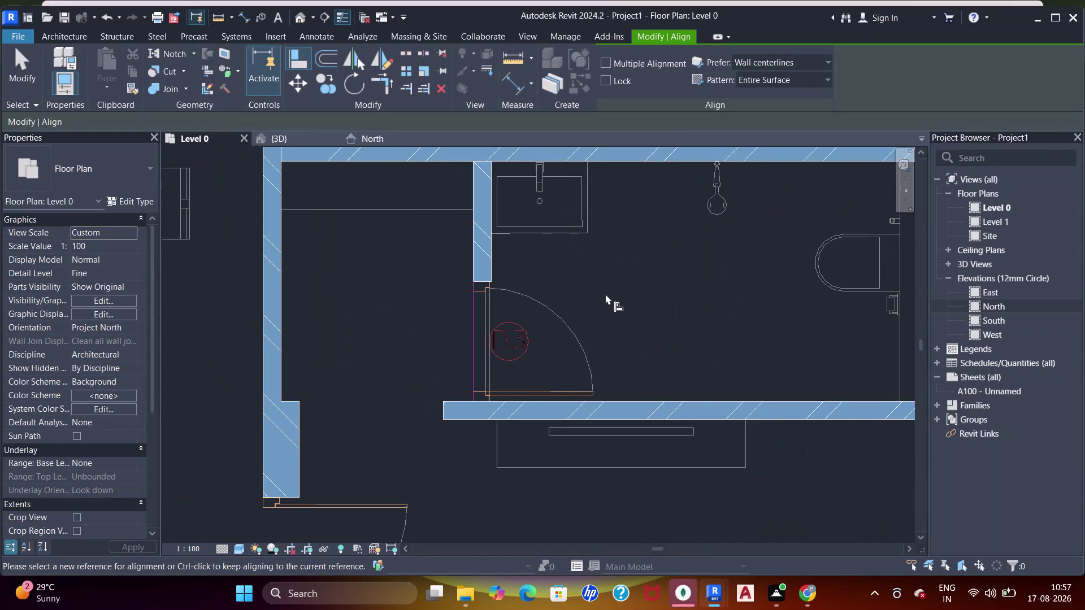
click(479, 400)
click(481, 281)
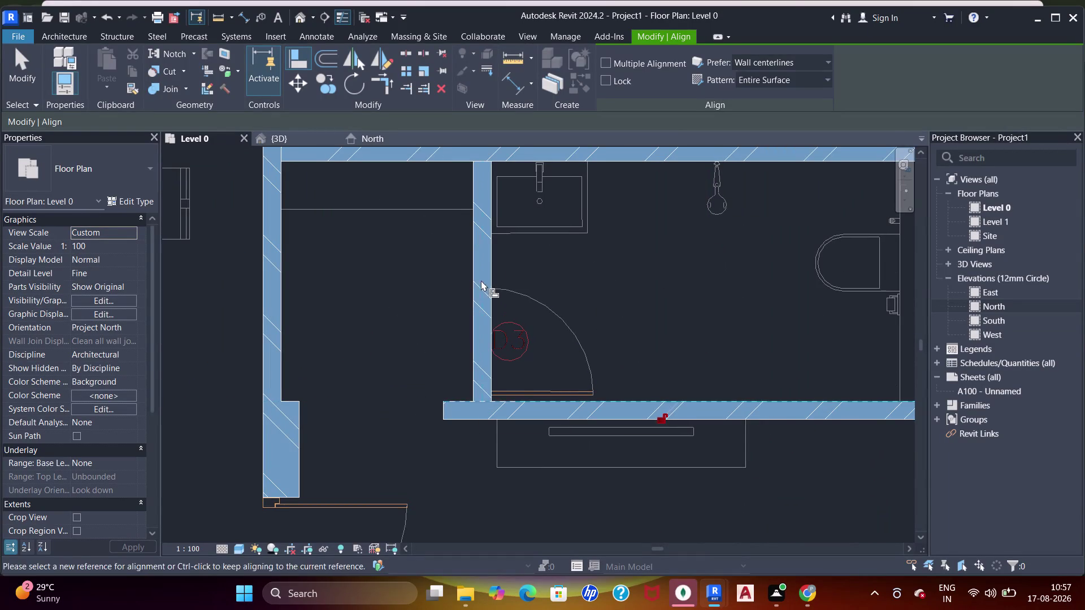
middle_drag(543, 294, 556, 332)
key(Escape)
key(Escape)
Join the left wall and middle partition to the top wall, and the partition to the bottom wall.
key(j)
key(j)
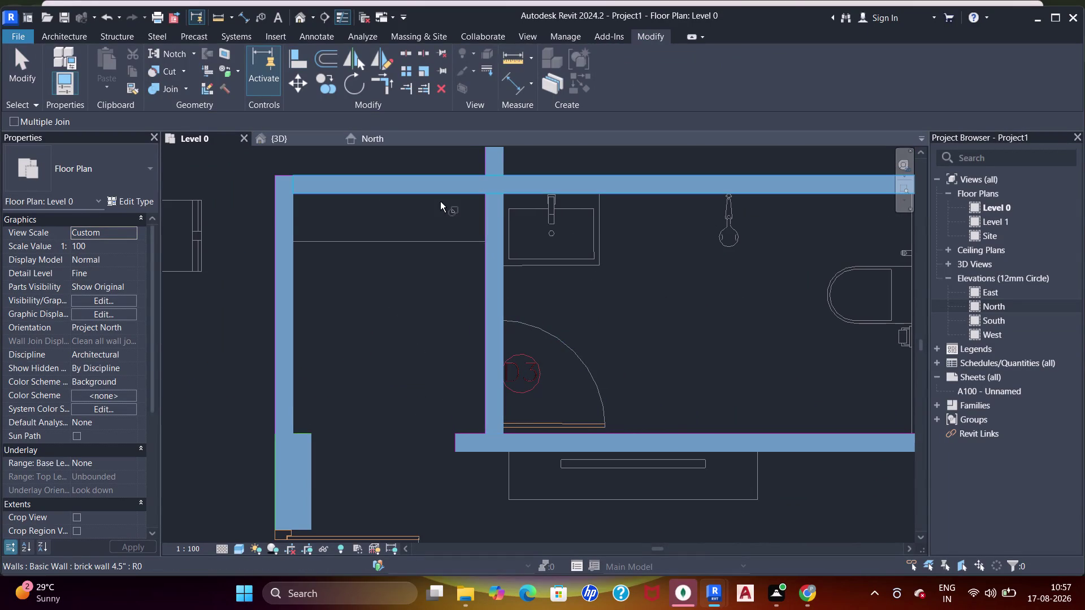
click(440, 196)
click(498, 169)
click(495, 206)
click(512, 193)
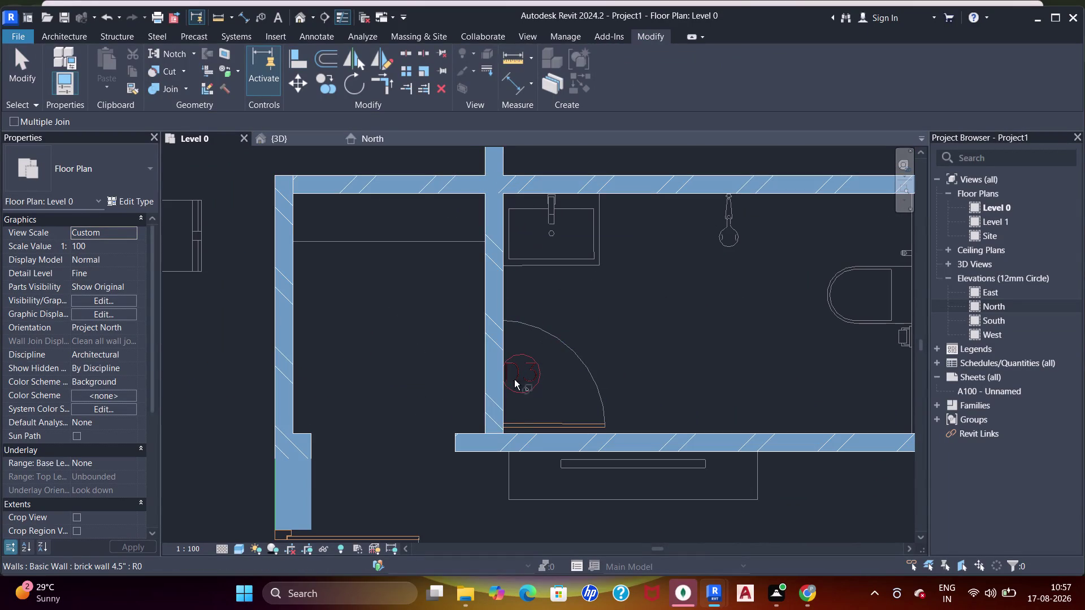
click(493, 406)
click(518, 438)
scroll(down, 3)
middle_drag(563, 352, 533, 328)
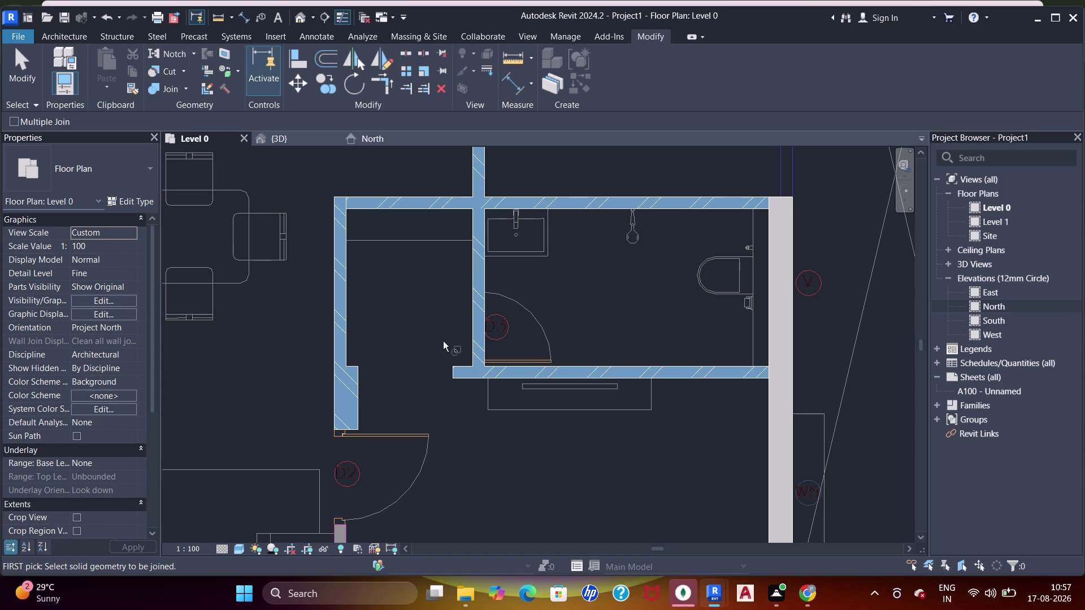
Pan to the brick wall beside the bathroom column and leave the join command.
drag(333, 264, 340, 256)
click(365, 205)
middle_drag(355, 350, 438, 288)
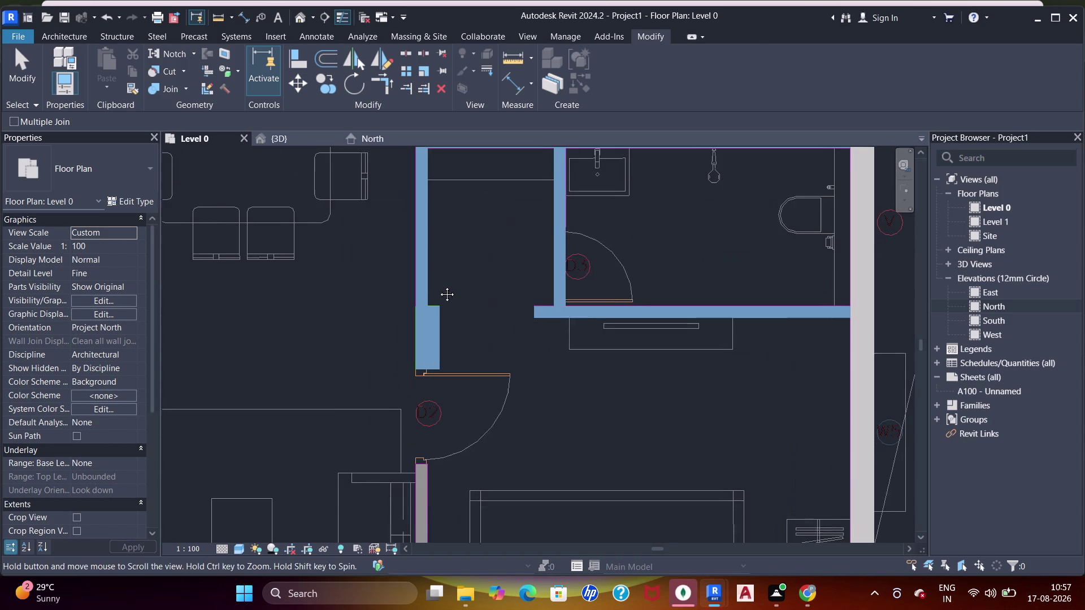
middle_drag(438, 287, 439, 286)
key(Escape)
key(Escape)
key(Escape)
Pull the brick partition's lower end back above the 2'x9" column.
click(438, 333)
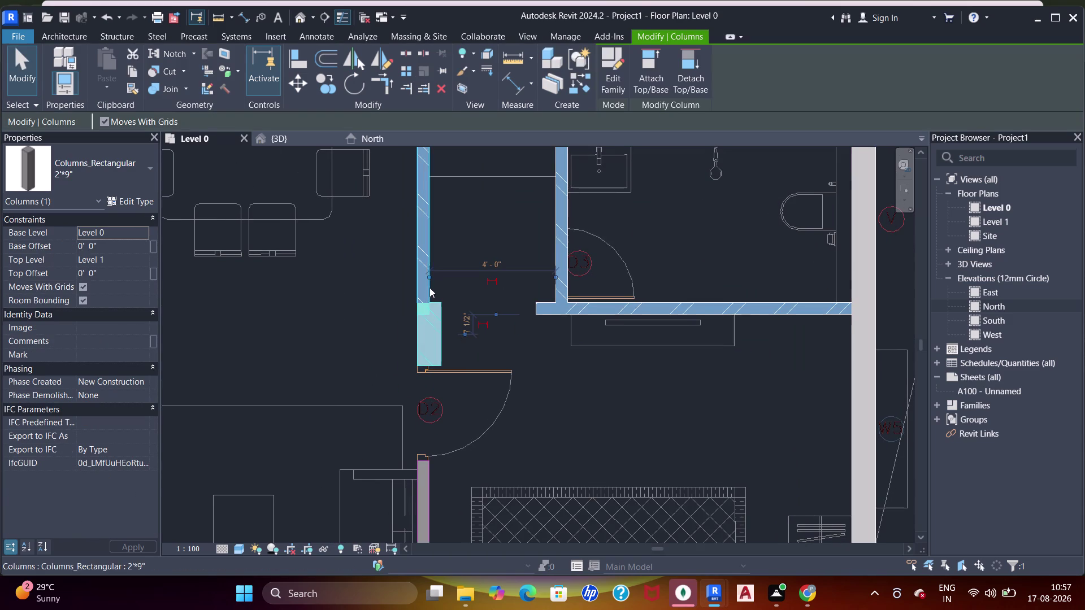
click(430, 287)
key(Escape)
click(427, 281)
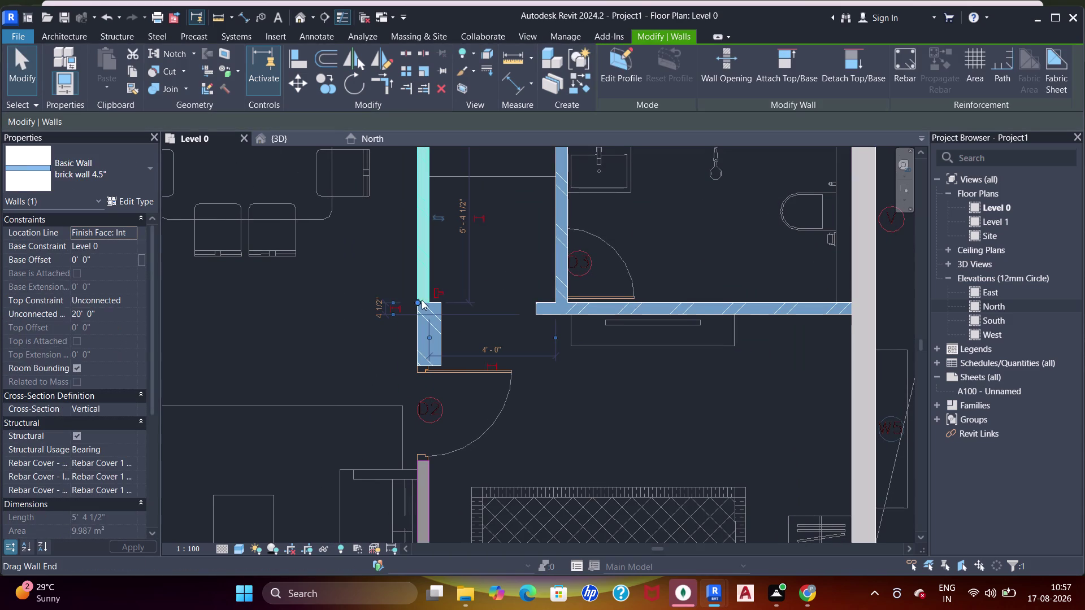
drag(419, 300, 422, 274)
key(Escape)
Inspect the column's type properties.
click(439, 317)
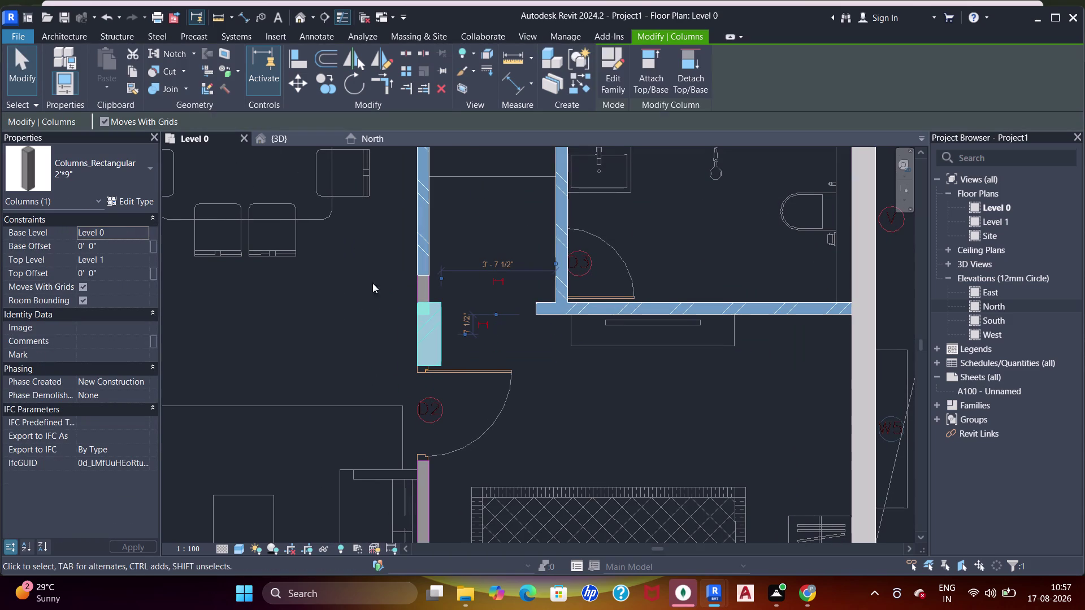
click(138, 198)
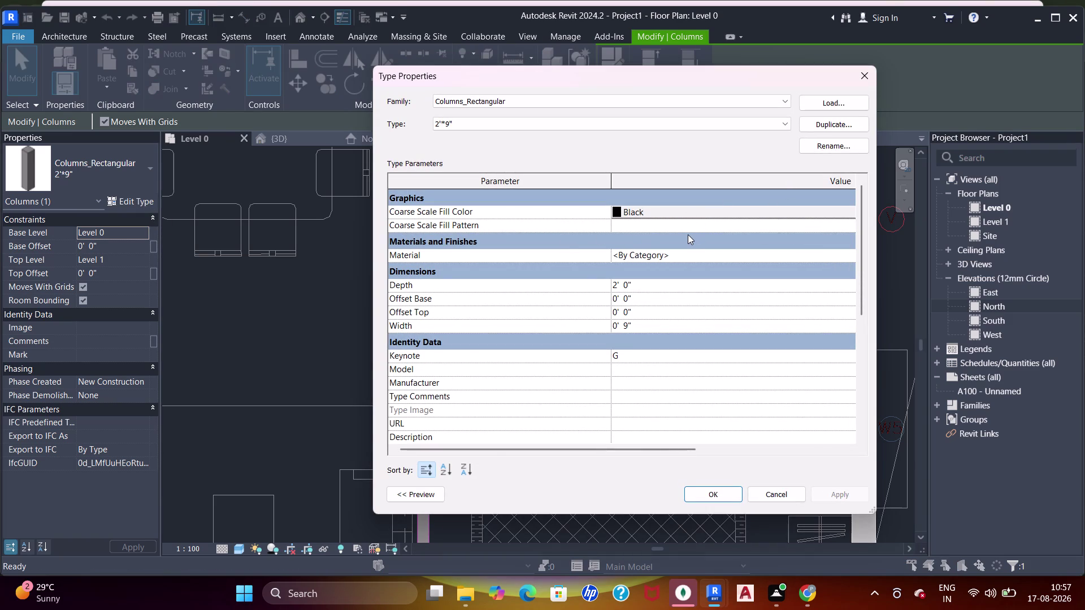
key(Escape)
key(Escape)
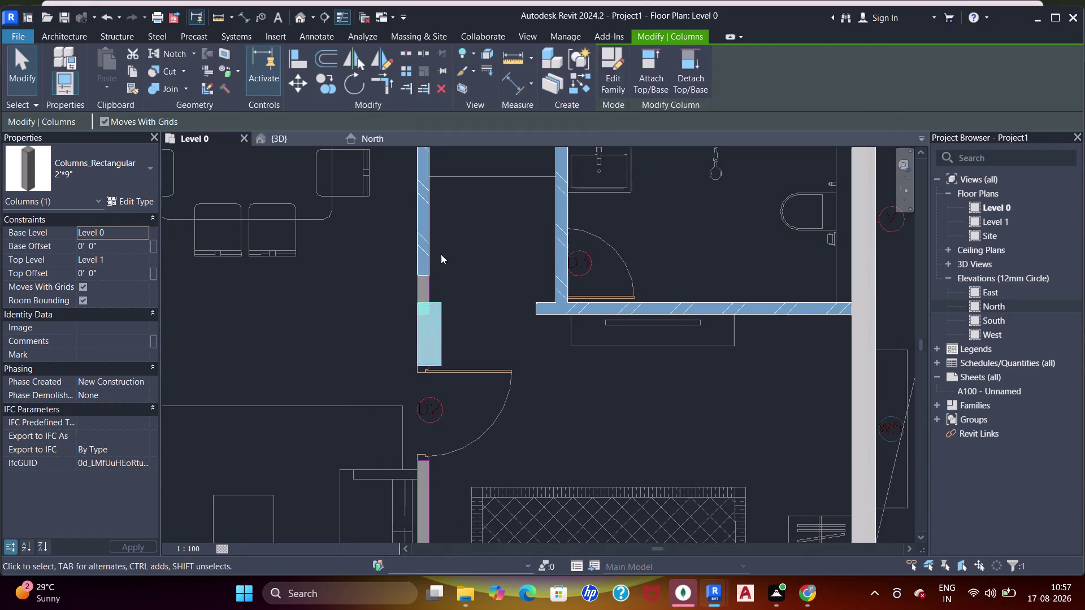
Align the brick wall end flush with the adjoining wall face using AL.
scroll(up, 3)
key(a)
key(a)
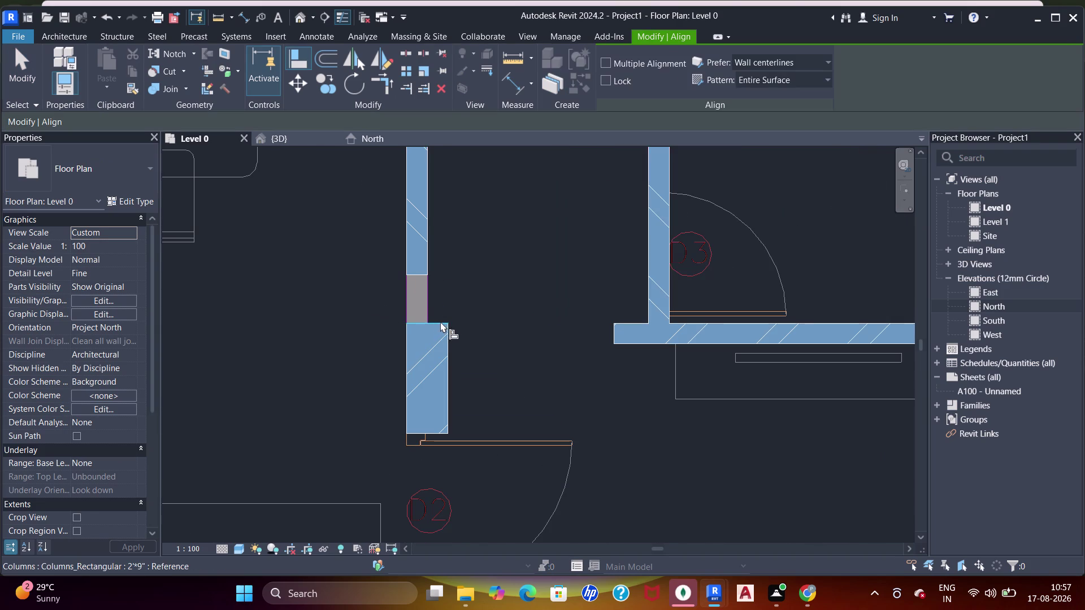
click(440, 322)
click(409, 273)
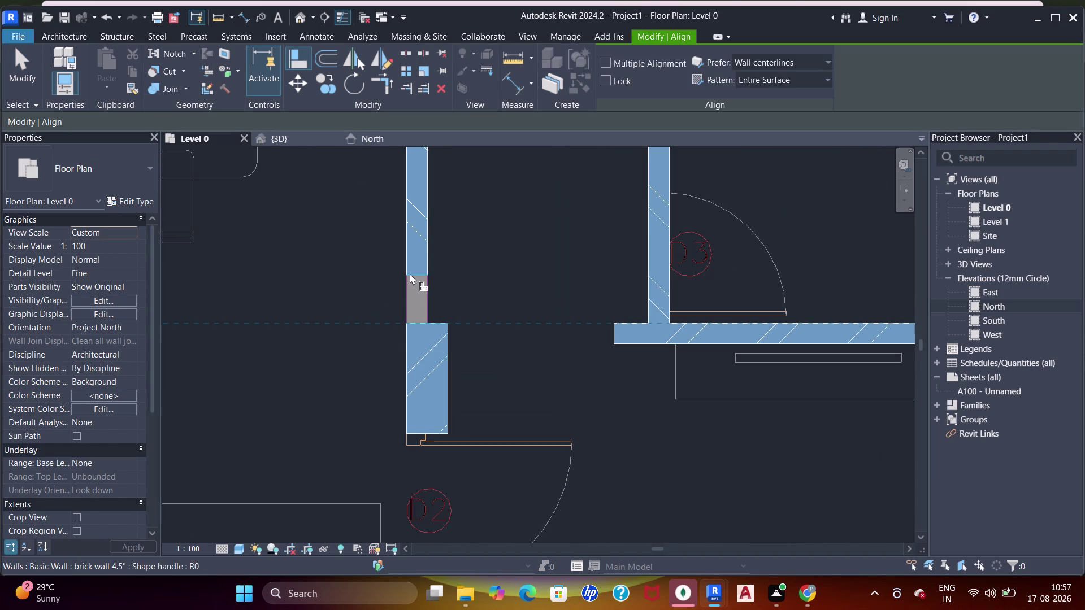
Pan the plan over to the living room and bedroom partition area.
scroll(down, 3)
middle_drag(569, 251, 479, 246)
key(Escape)
scroll(down, 3)
key(Escape)
middle_drag(586, 321, 565, 343)
scroll(up, 3)
scroll(down, 3)
middle_drag(574, 323, 602, 296)
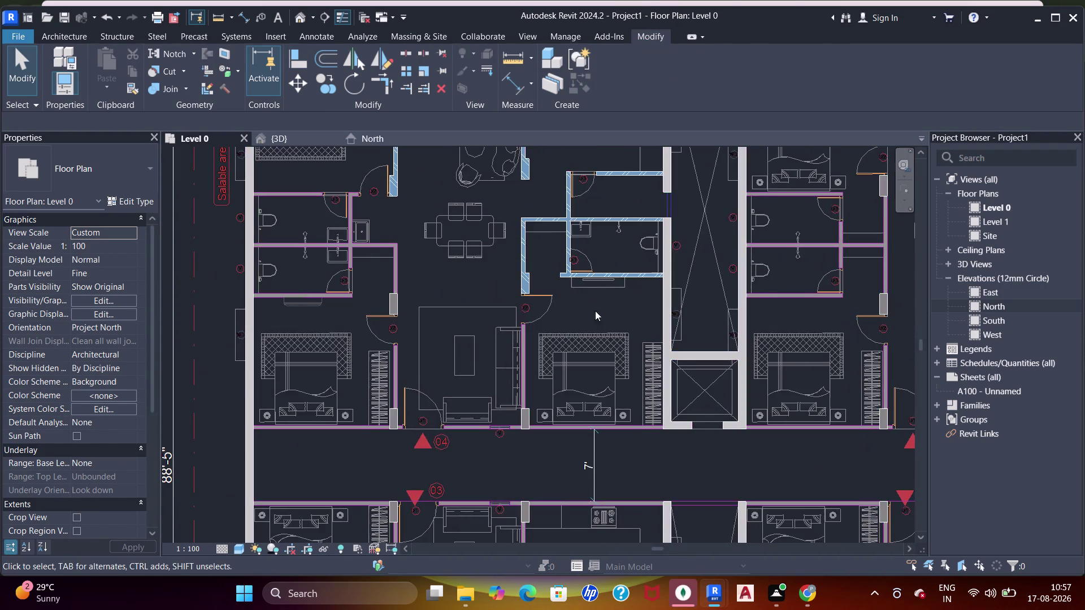
scroll(up, 3)
middle_drag(506, 395, 541, 320)
middle_drag(498, 291, 503, 349)
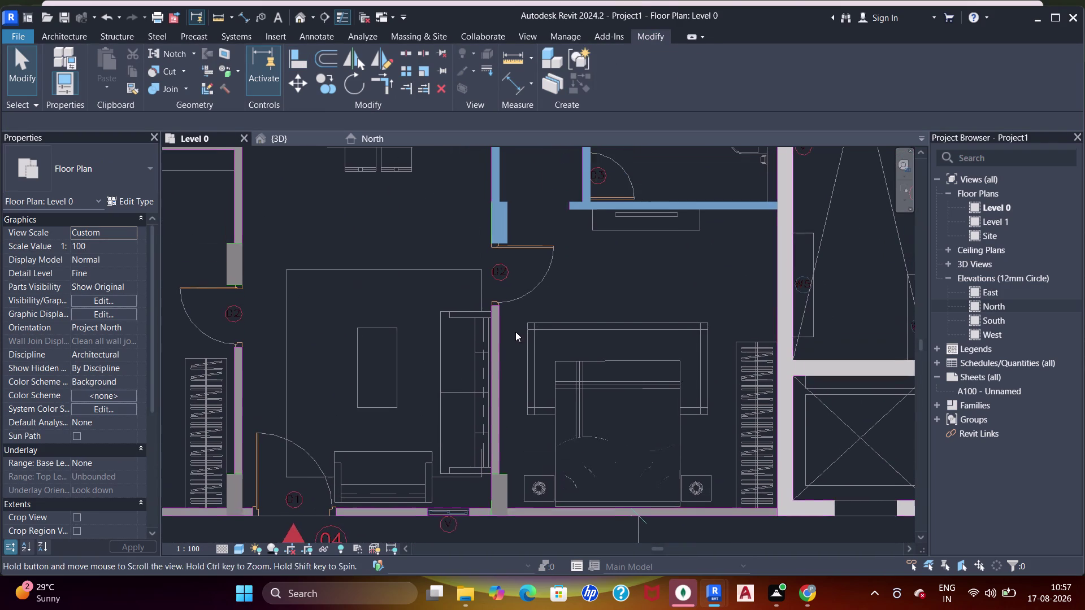
Start a Create Similar brick partition at the door edge on the wardrobe line.
key(Escape)
key(Escape)
click(496, 183)
click(572, 83)
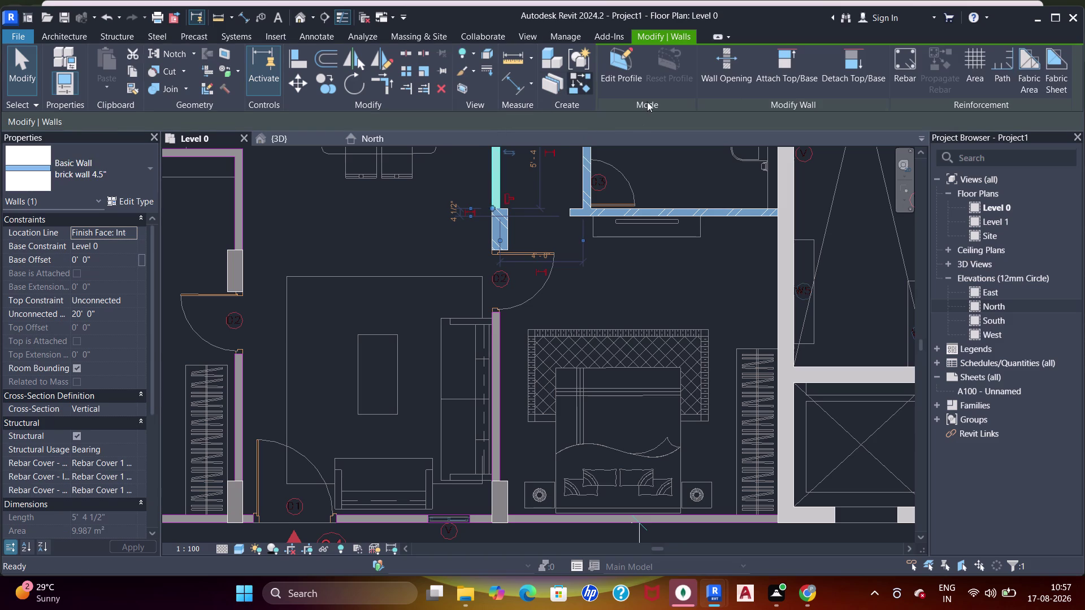
click(620, 86)
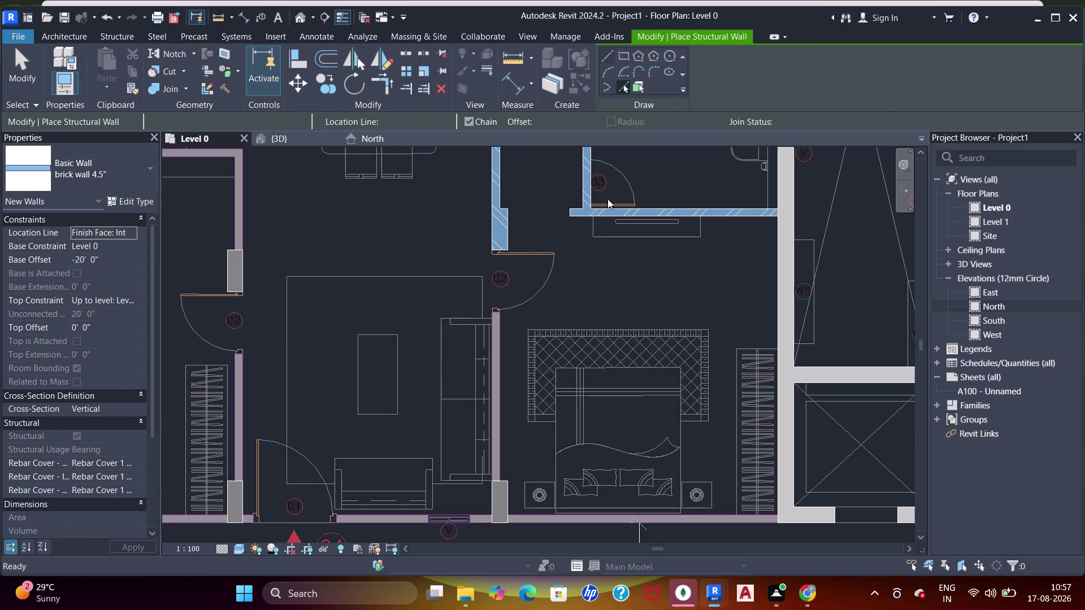
scroll(down, 3)
middle_drag(532, 387, 525, 269)
scroll(up, 3)
middle_drag(524, 381, 560, 274)
middle_drag(531, 212, 533, 376)
click(526, 310)
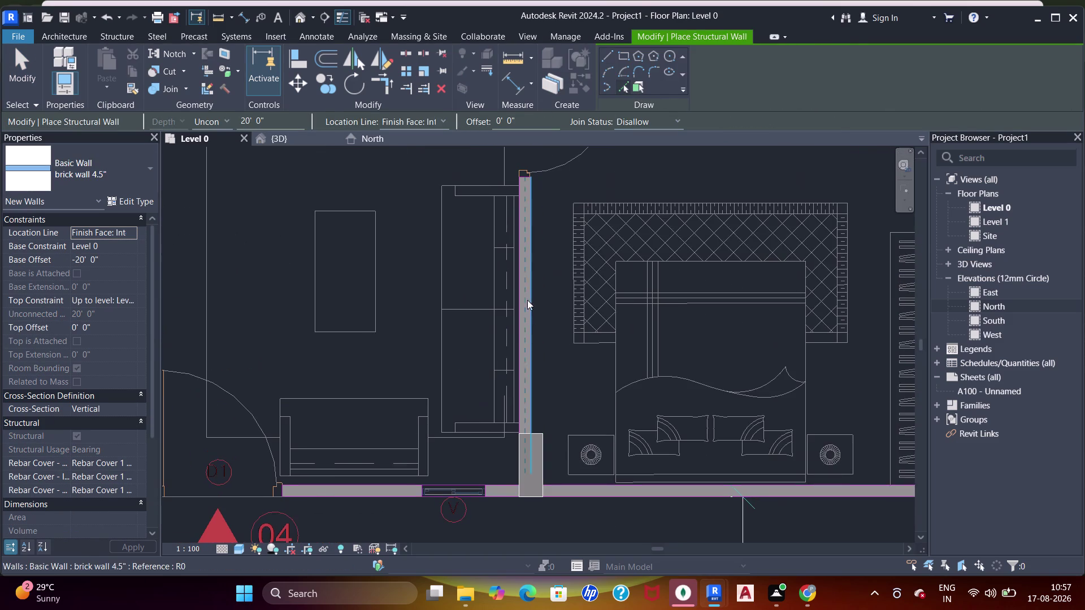
Run the new partition down toward the column and finish placement.
scroll(down, 3)
middle_drag(514, 391, 504, 400)
middle_drag(614, 378, 504, 409)
middle_drag(461, 444, 583, 372)
key(Escape)
key(Escape)
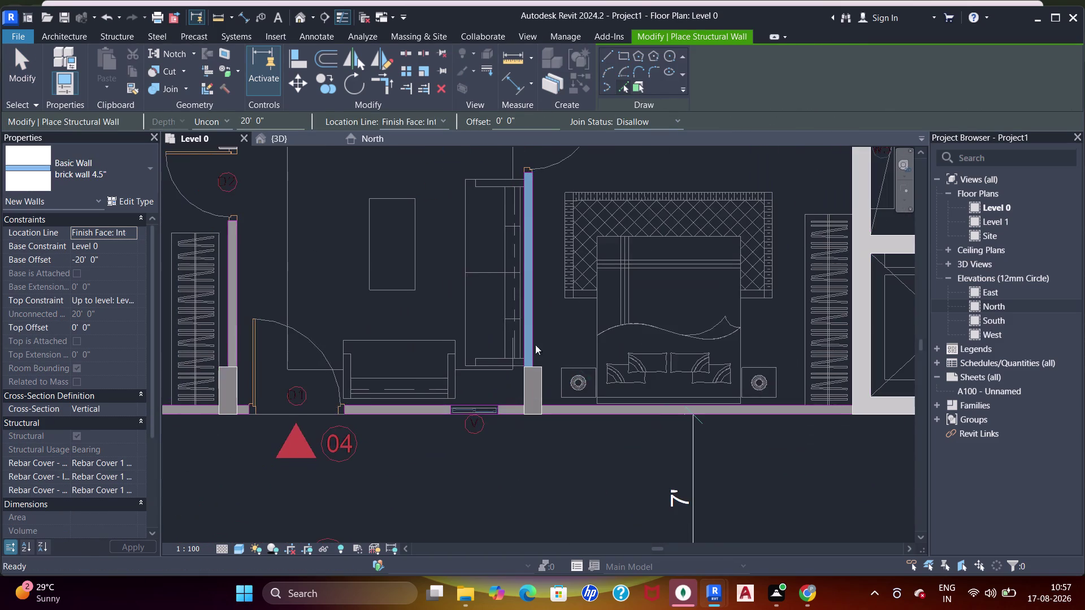
scroll(up, 3)
Drag the new partition's lower end toward the column.
click(534, 319)
drag(536, 449, 541, 386)
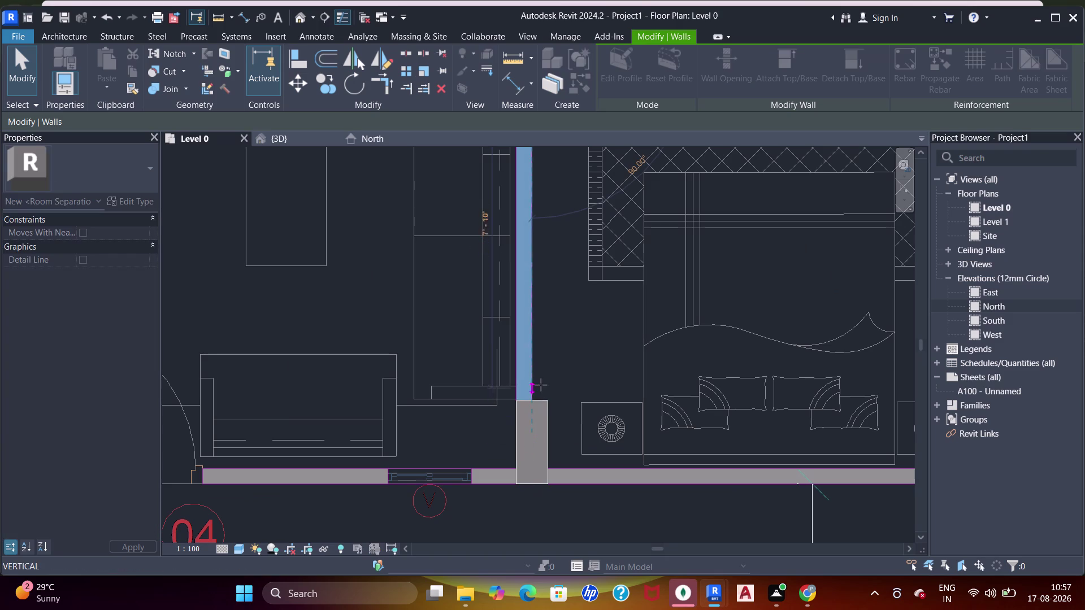
drag(541, 386, 541, 378)
scroll(up, 3)
middle_drag(544, 351, 571, 357)
key(Escape)
key(Escape)
Align the partition's lower end to the column's top face.
key(a)
key(a)
key(a)
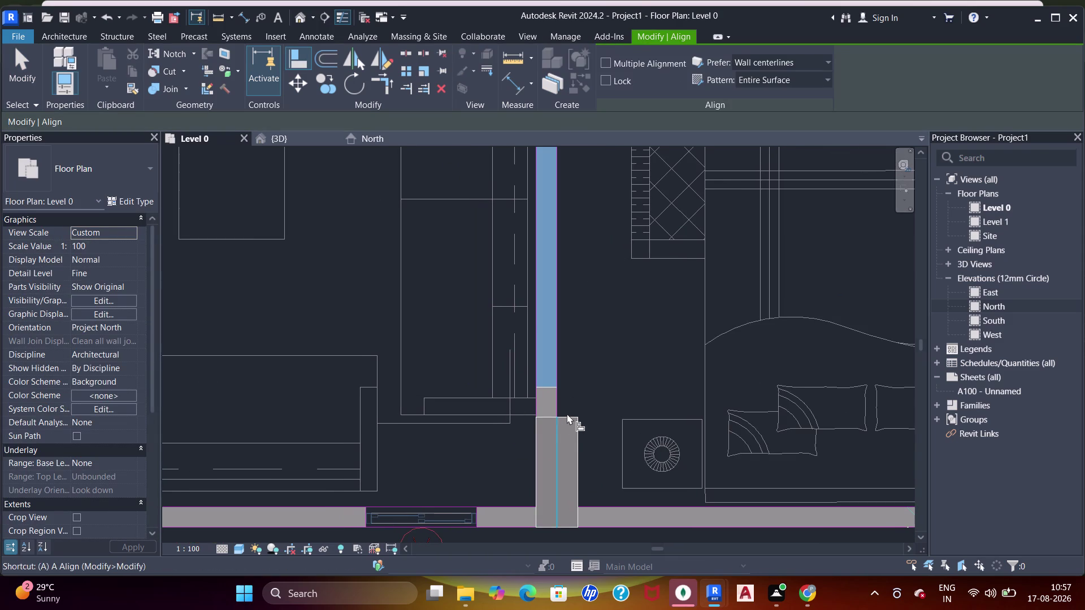
click(569, 413)
click(554, 394)
click(568, 418)
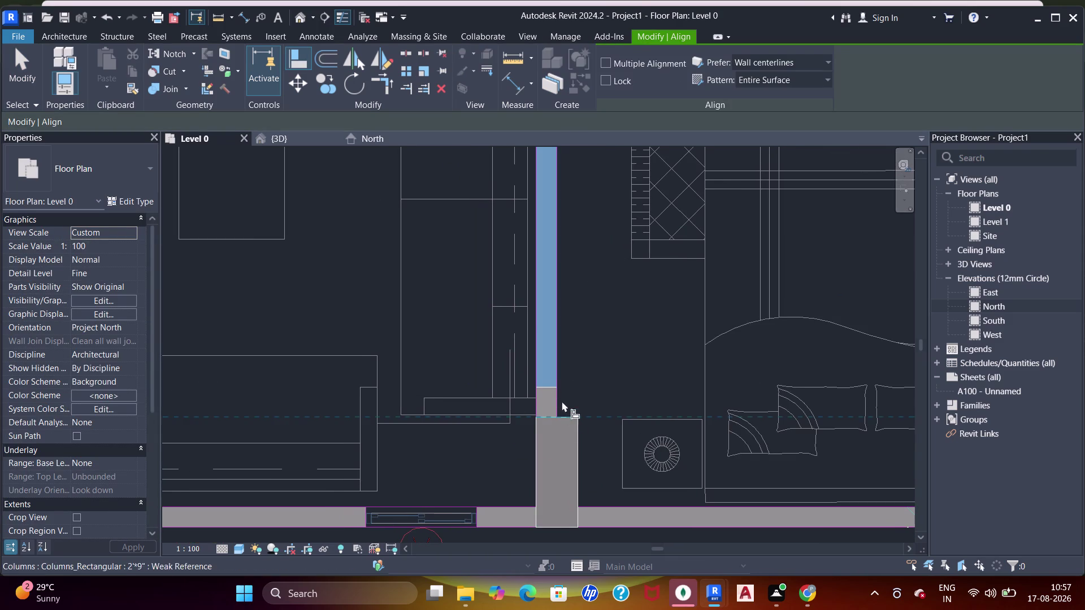
click(550, 383)
scroll(down, 3)
middle_drag(575, 355, 573, 451)
key(Escape)
key(Escape)
key(Escape)
click(563, 282)
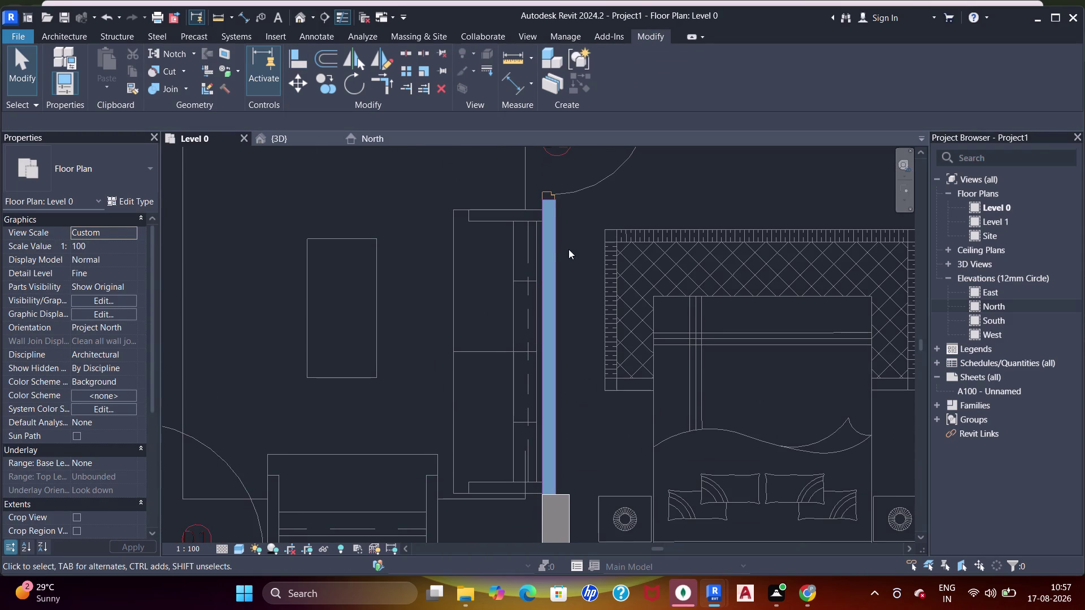
Check the length of the new wardrobe-side partition.
scroll(down, 3)
middle_drag(581, 295, 581, 306)
scroll(down, 3)
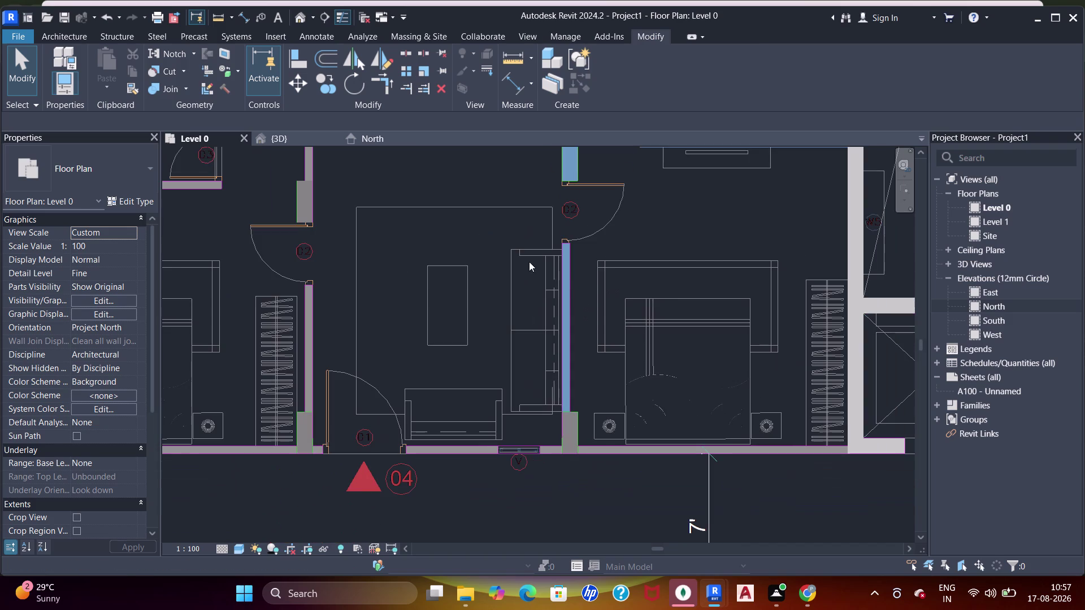
click(569, 271)
scroll(up, 3)
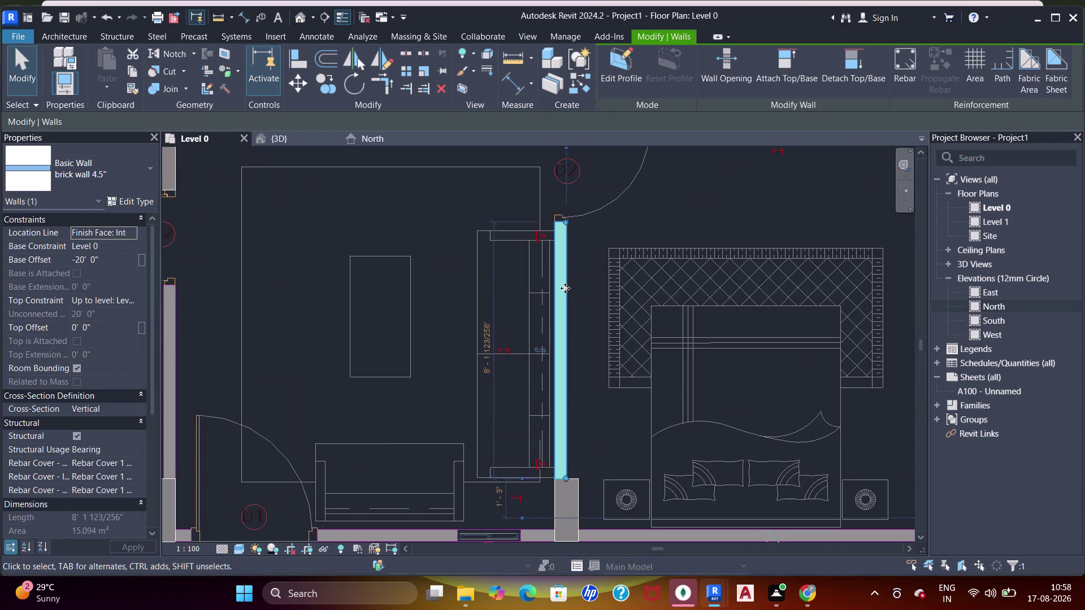
scroll(down, 3)
middle_drag(631, 302, 459, 307)
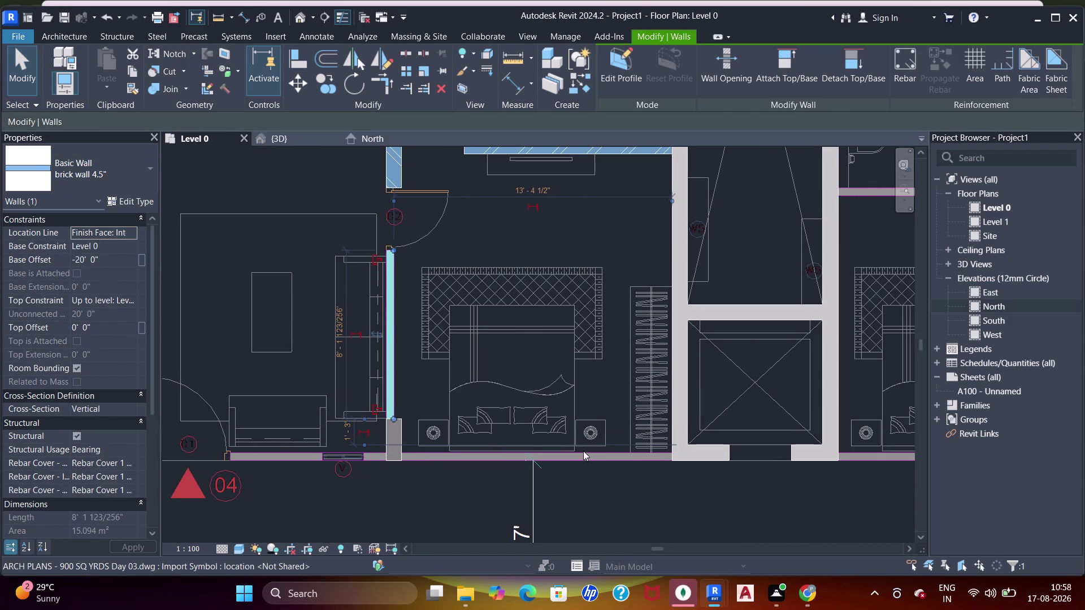
middle_drag(605, 277, 571, 380)
key(Escape)
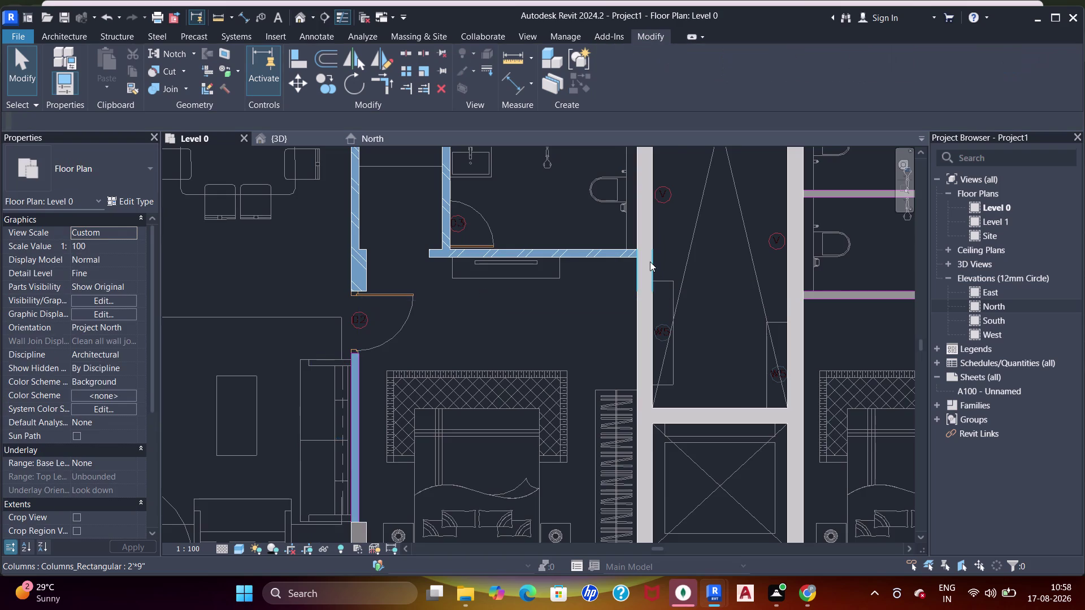
Inspect the dimensions of the horizontal bathroom partition.
scroll(up, 3)
click(650, 259)
click(595, 252)
scroll(down, 3)
middle_drag(623, 248, 619, 323)
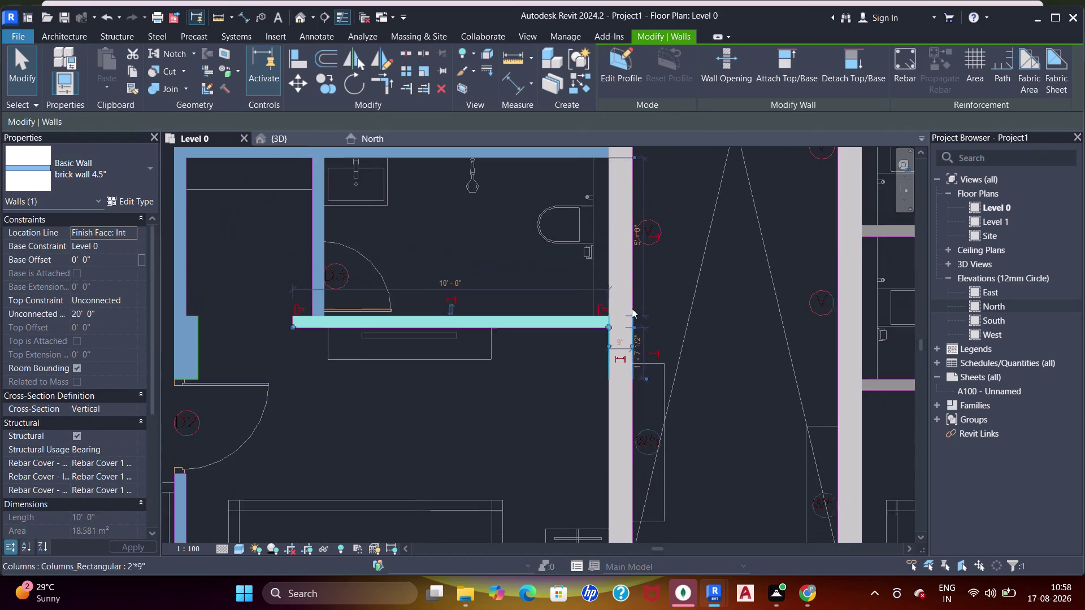
key(Escape)
Review the bathroom and kitchen walls, then center the next bedroom's untraced wardrobe partition.
scroll(down, 3)
middle_drag(653, 214, 617, 312)
scroll(down, 3)
middle_drag(708, 297, 461, 274)
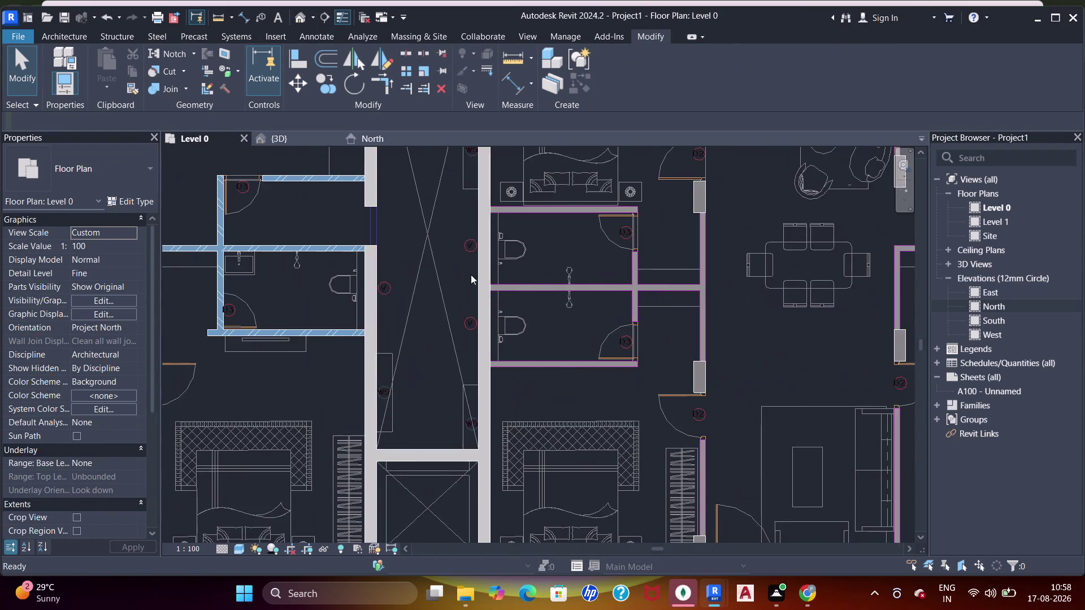
middle_drag(500, 223, 598, 379)
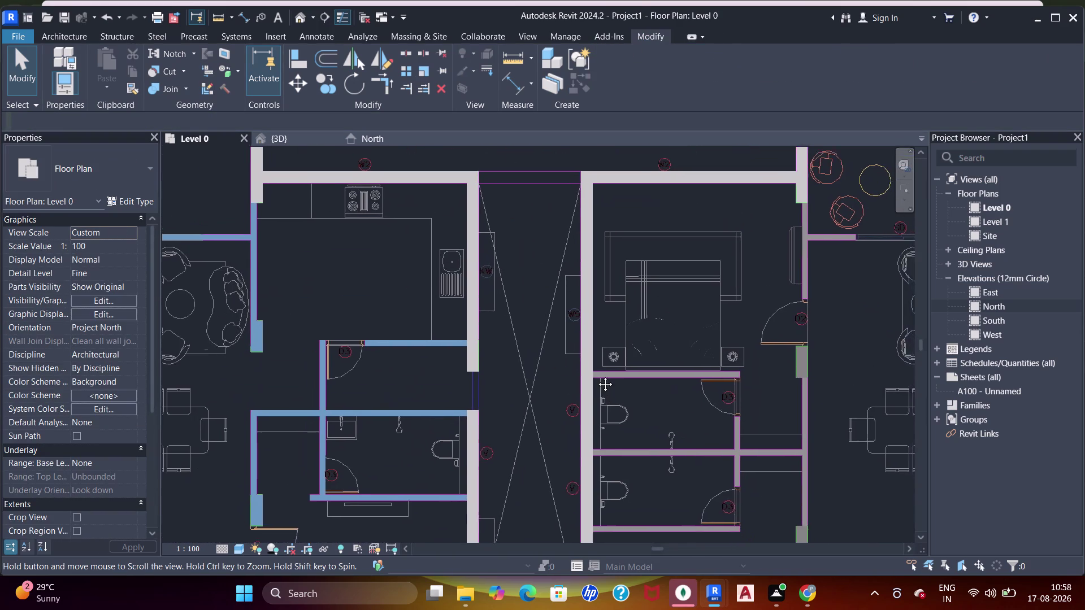
middle_drag(598, 380, 622, 216)
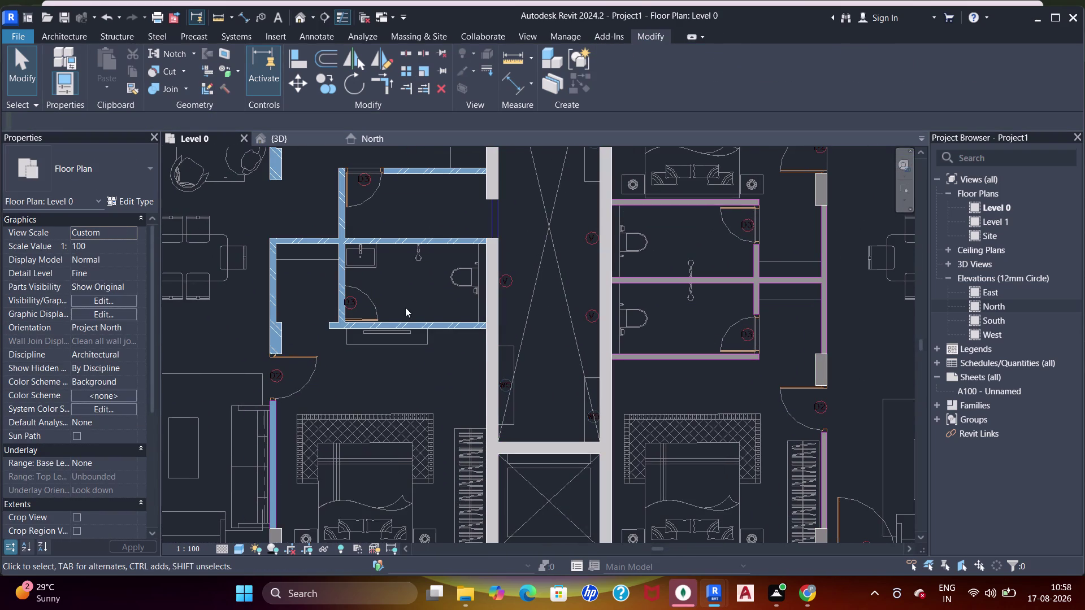
middle_drag(498, 294, 454, 378)
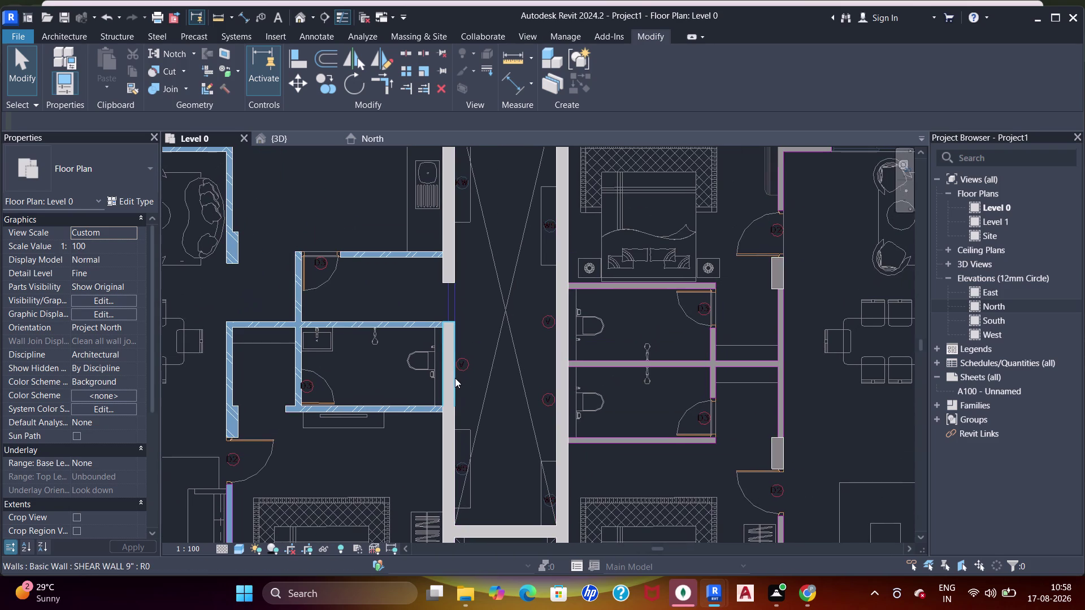
scroll(up, 3)
scroll(down, 3)
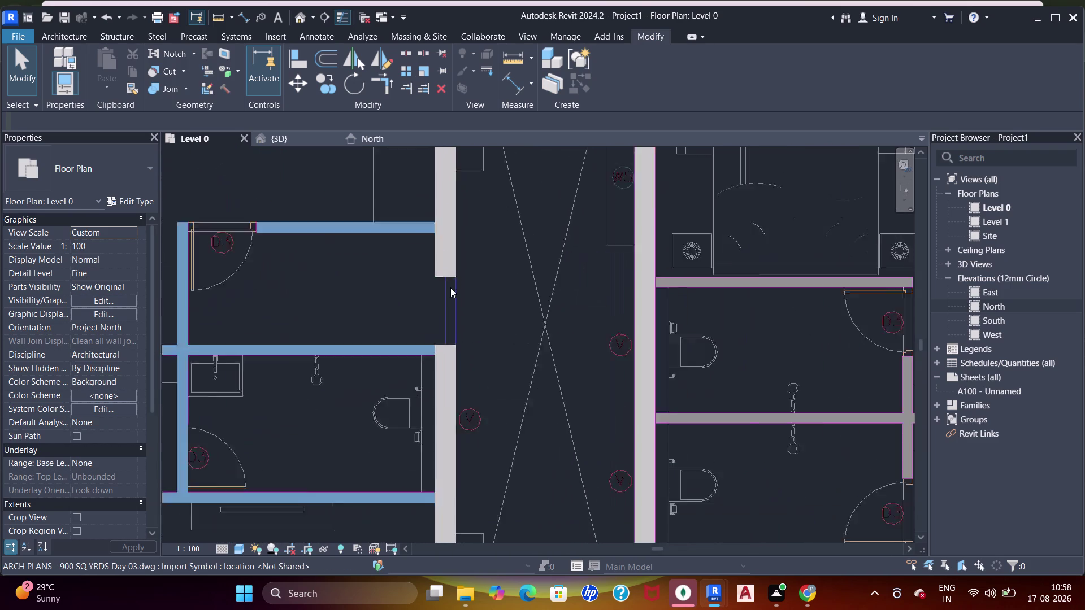
scroll(down, 3)
middle_drag(487, 437, 632, 232)
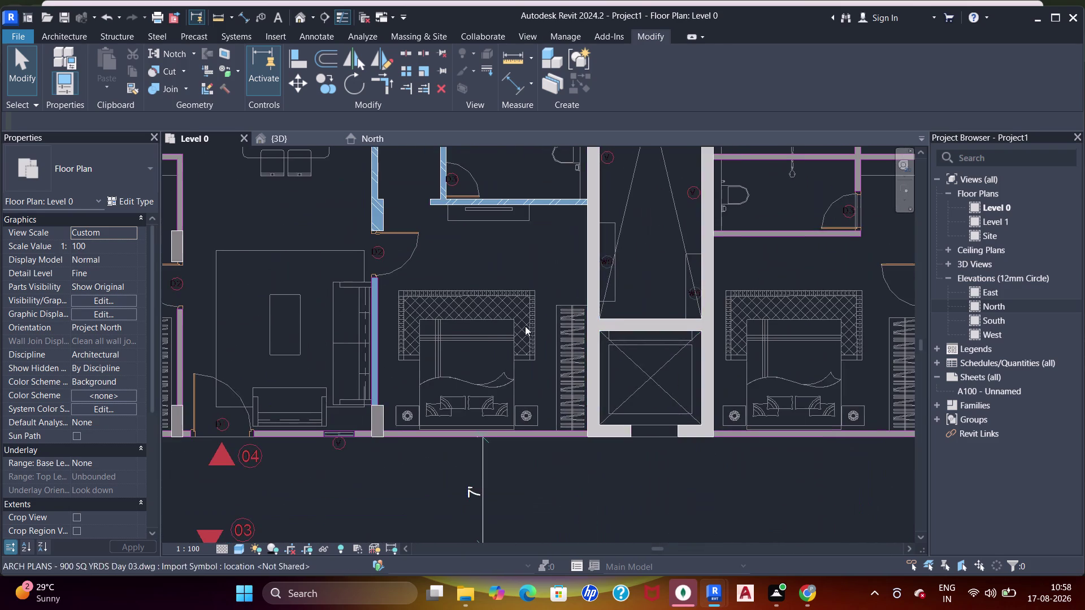
middle_drag(510, 335, 643, 303)
middle_drag(532, 296, 787, 315)
scroll(up, 3)
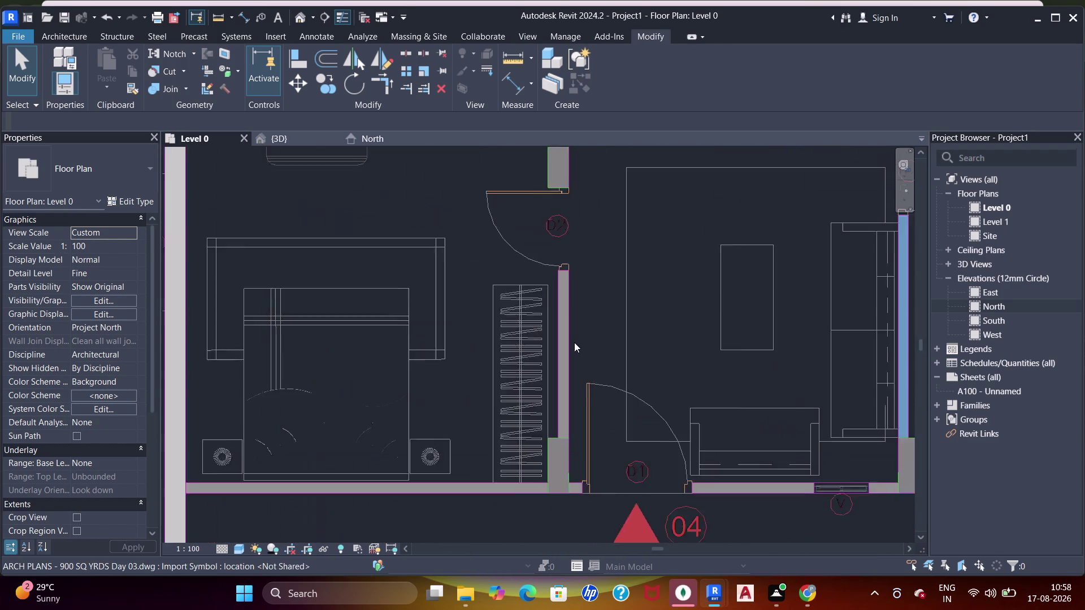
middle_drag(575, 343, 609, 282)
key(w)
key(a)
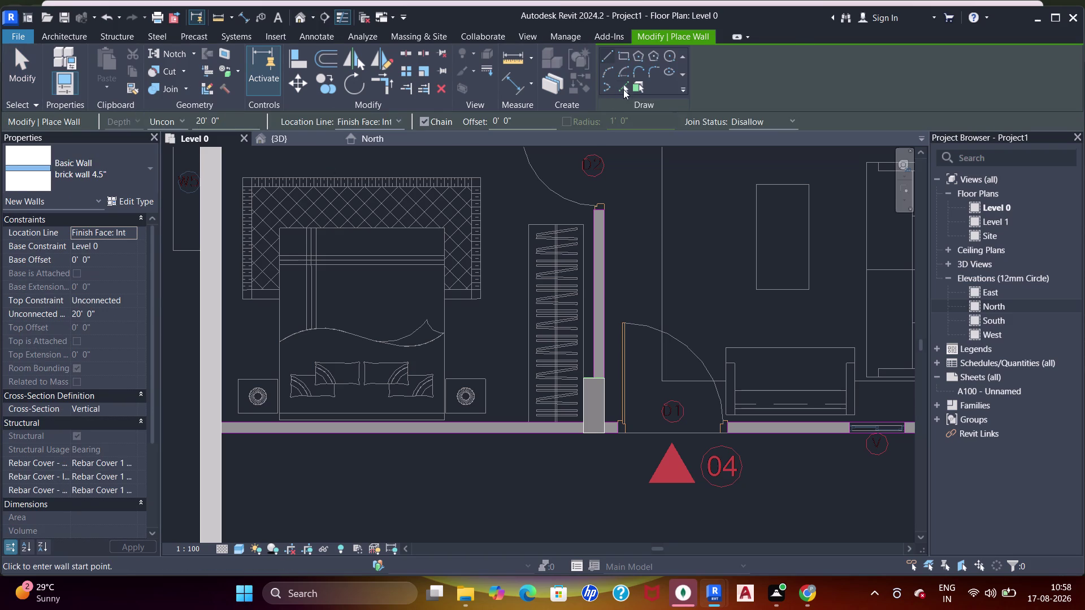
click(625, 88)
scroll(up, 3)
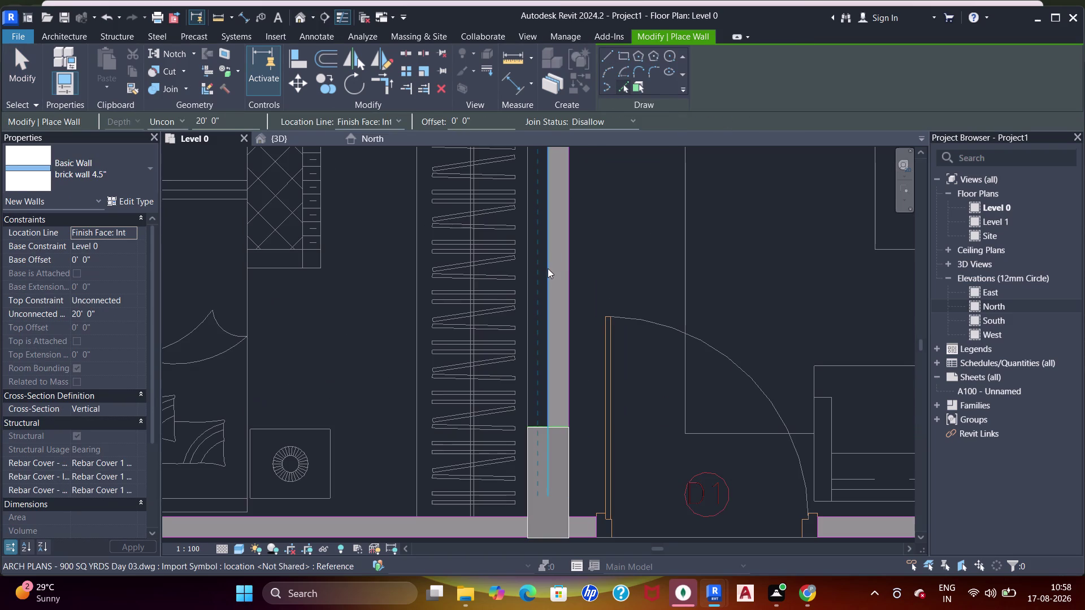
click(549, 269)
scroll(down, 3)
key(Escape)
key(Escape)
key(Escape)
click(561, 279)
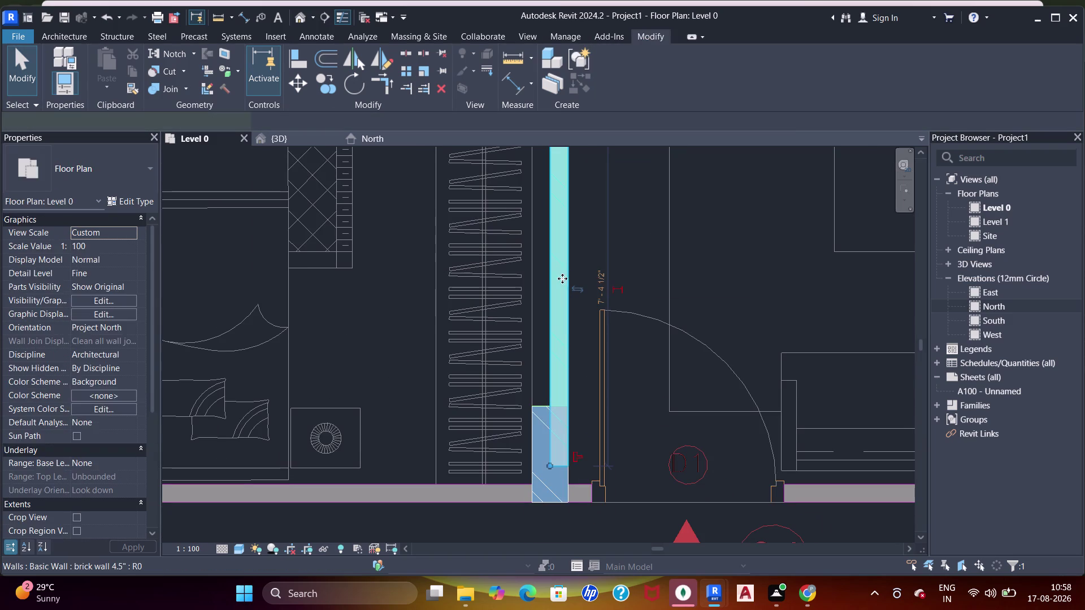
drag(547, 459, 542, 384)
scroll(up, 3)
middle_drag(557, 404, 567, 384)
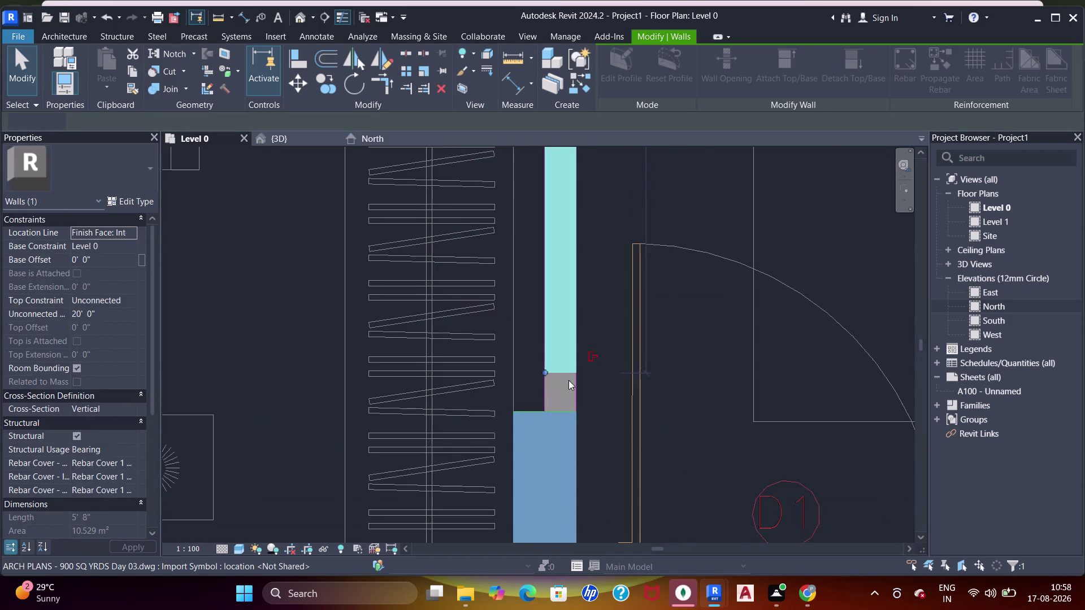
middle_drag(567, 384, 569, 372)
key(Escape)
key(a)
key(a)
key(a)
click(578, 378)
click(583, 342)
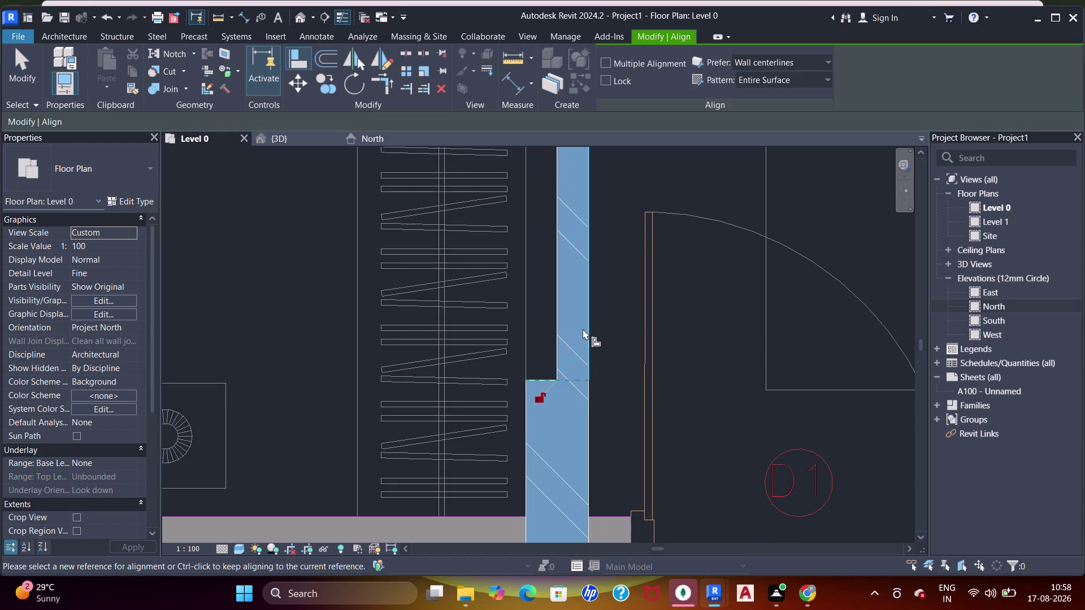
scroll(down, 3)
middle_drag(611, 451, 616, 494)
middle_drag(615, 302, 621, 429)
key(Escape)
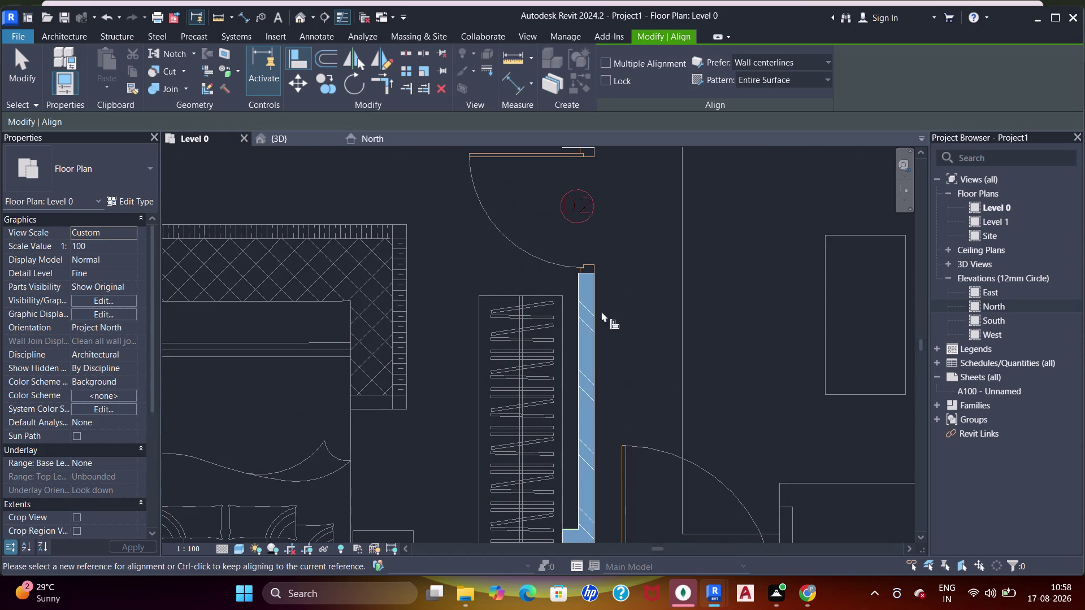
key(Escape)
click(591, 288)
scroll(up, 3)
scroll(down, 3)
middle_drag(551, 293, 579, 259)
key(Escape)
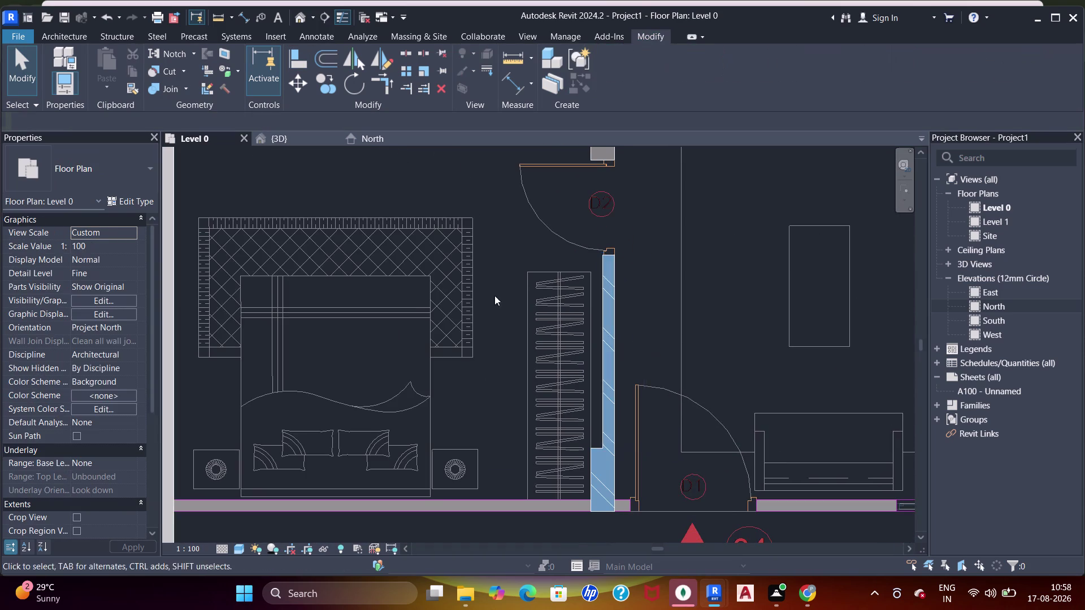
scroll(down, 3)
middle_drag(409, 337, 476, 418)
middle_drag(483, 287, 524, 328)
key(w)
key(a)
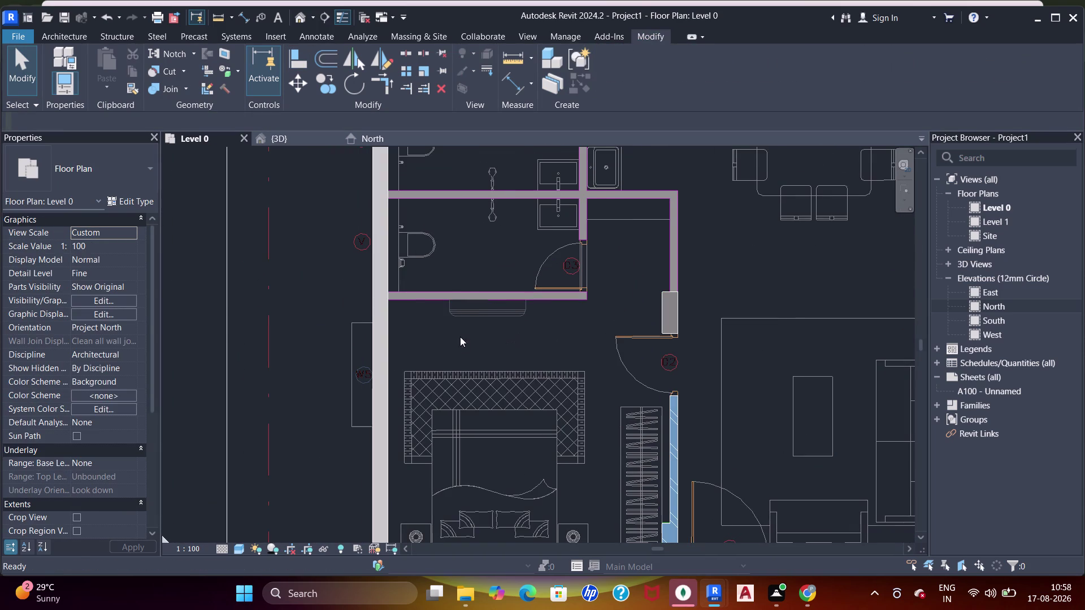
Switch wall placement to Pick Lines and bring the bathroom block into view.
scroll(up, 3)
middle_drag(482, 319, 510, 310)
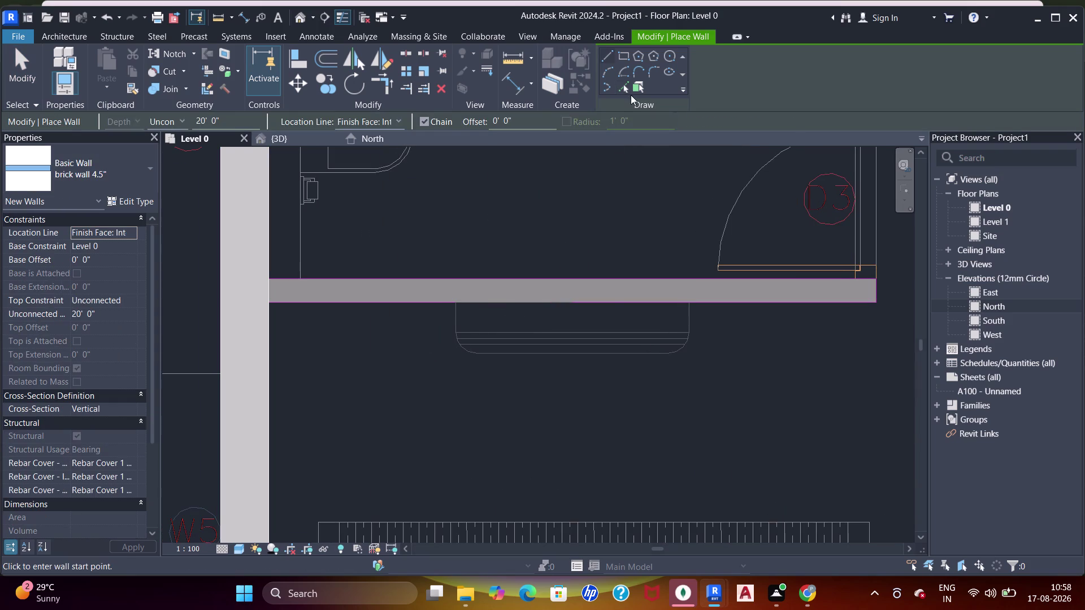
click(627, 90)
click(609, 300)
scroll(down, 3)
middle_drag(605, 323, 562, 365)
scroll(down, 3)
middle_drag(587, 282, 582, 349)
middle_drag(700, 281, 691, 370)
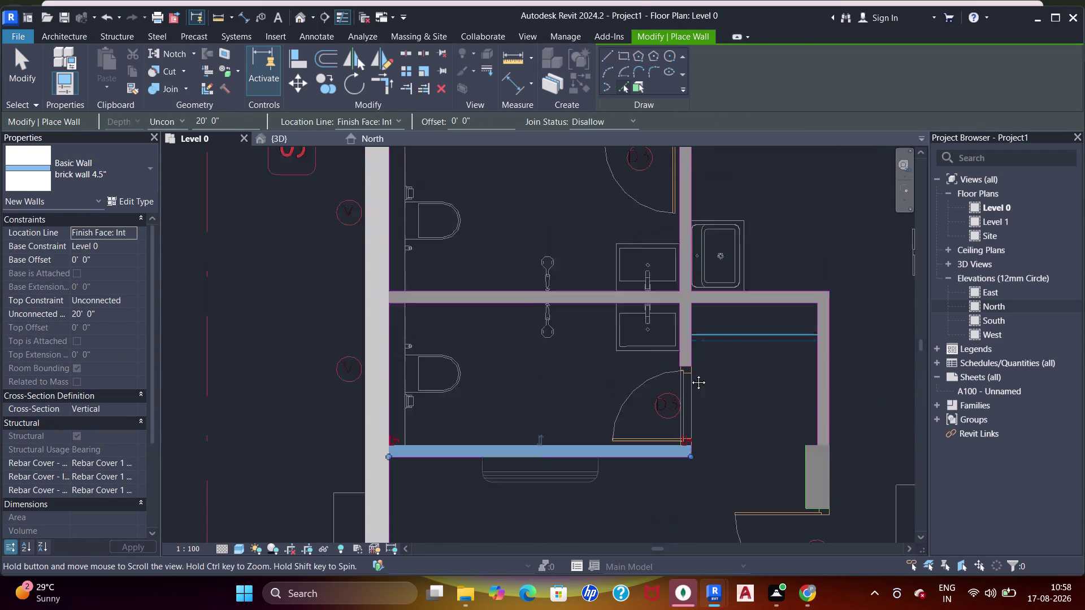
middle_drag(691, 370, 690, 375)
Trace 4.5" brick walls on the lower edge, inner divider and right-side DWG lines.
click(671, 257)
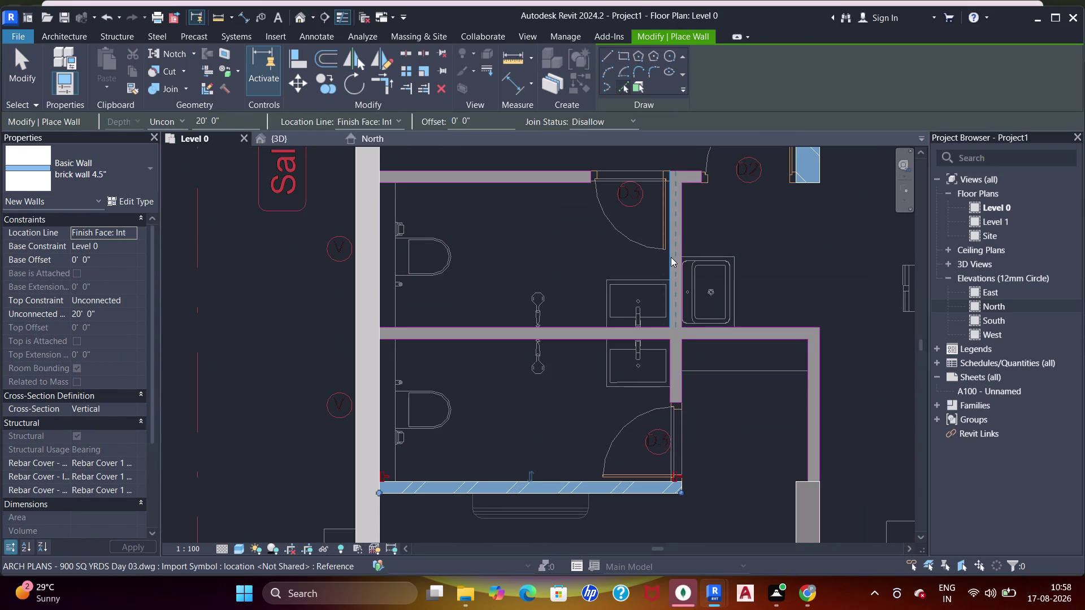
click(709, 339)
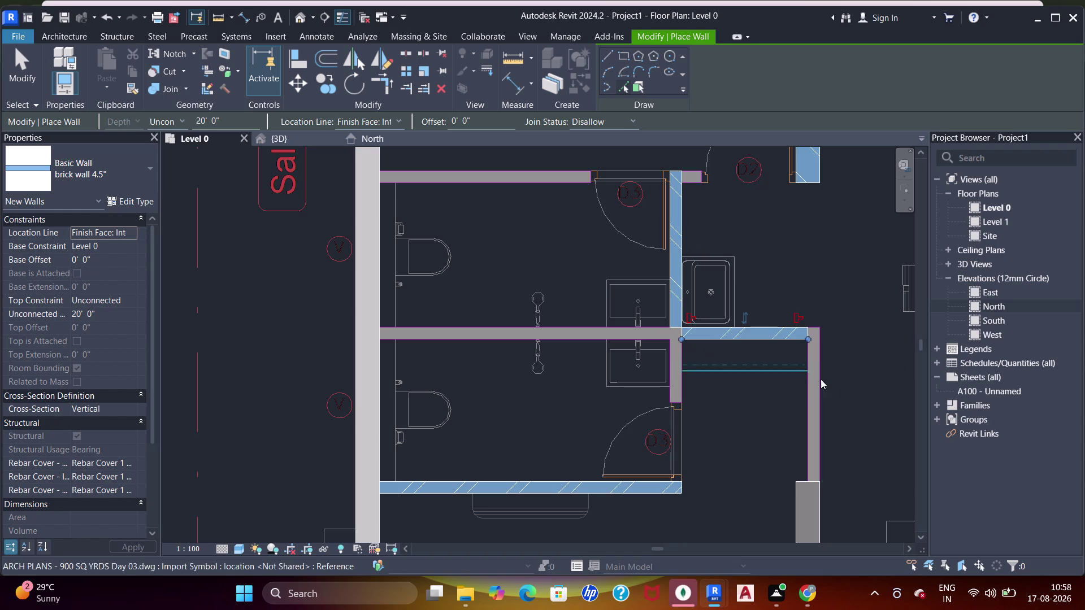
click(816, 386)
key(Escape)
key(Escape)
scroll(down, 3)
middle_drag(812, 418, 806, 384)
key(Escape)
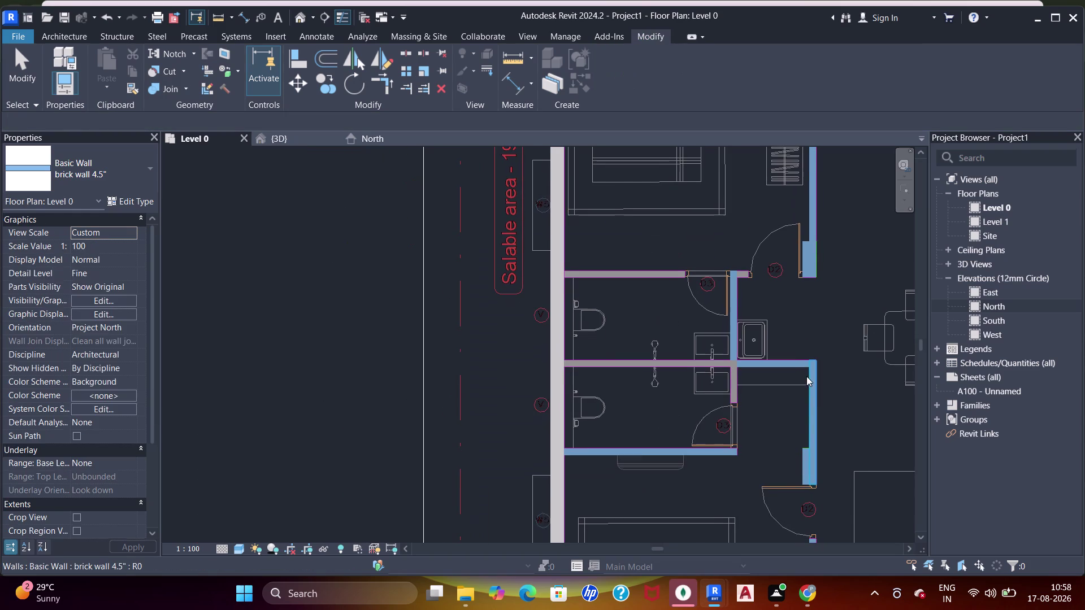
Align the right-hand brick partition to its DWG reference line.
click(812, 387)
scroll(up, 3)
drag(817, 493, 813, 402)
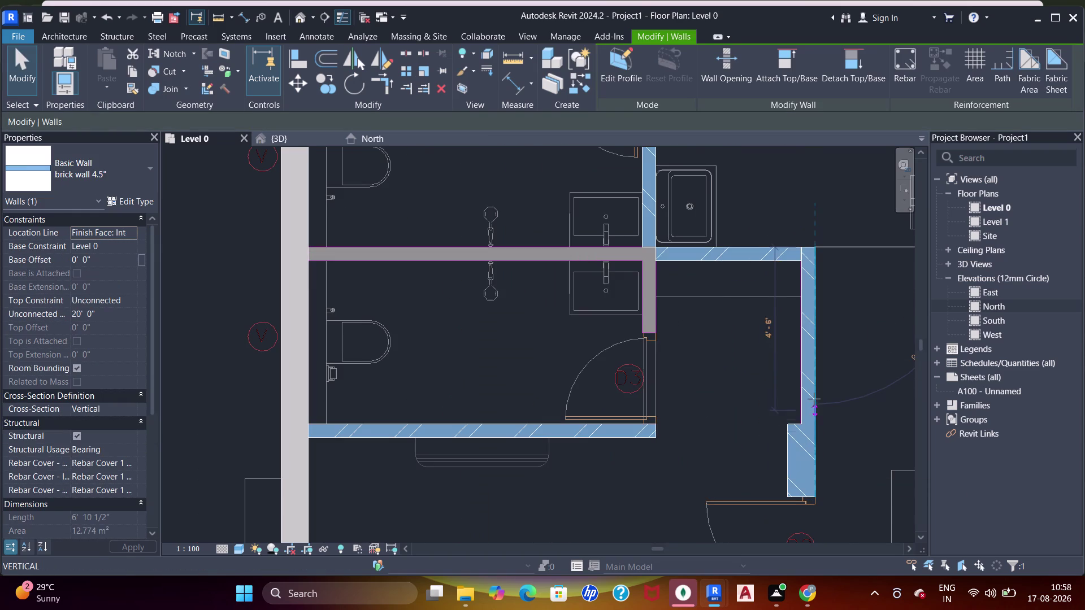
drag(814, 402, 814, 399)
scroll(up, 3)
middle_drag(813, 420, 824, 363)
key(a)
key(a)
key(a)
click(814, 376)
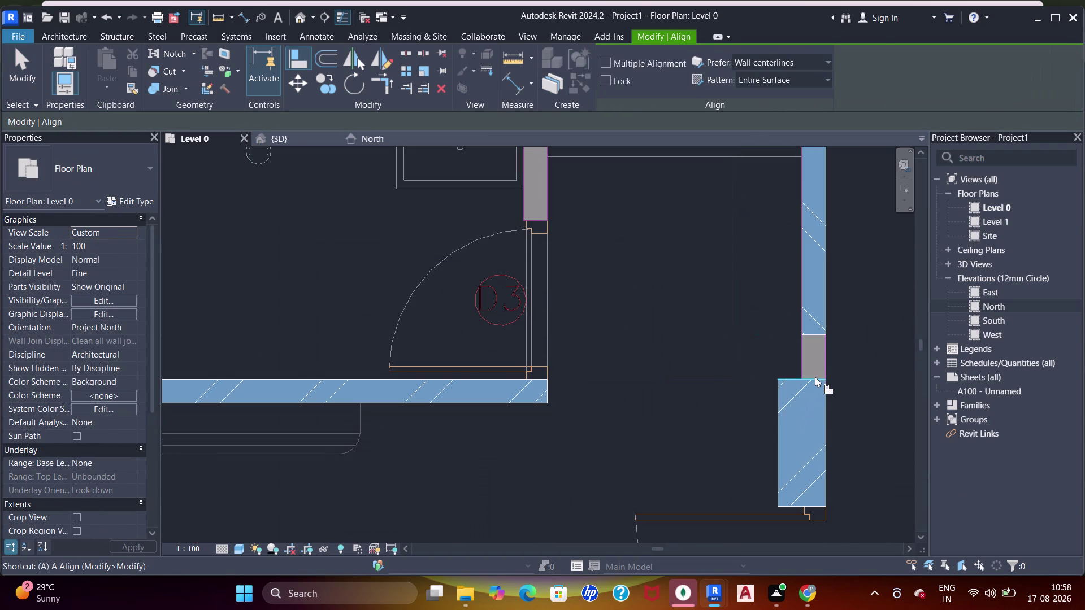
click(819, 333)
Bring the lower bathroom wall into view and pick its DWG reference line.
scroll(down, 3)
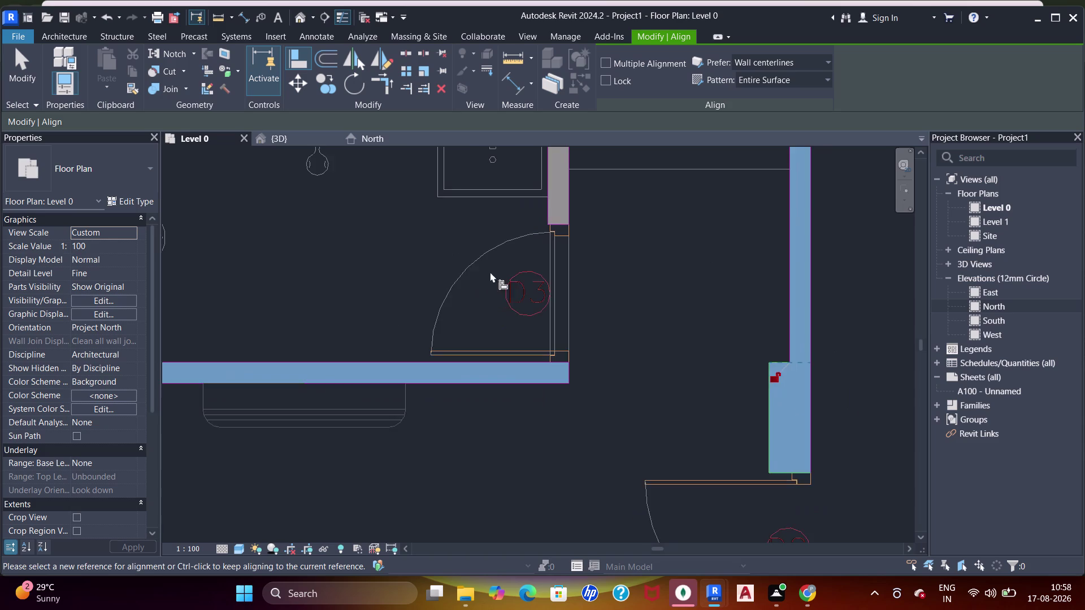
middle_drag(512, 291, 581, 430)
scroll(down, 3)
middle_click(598, 337)
scroll(up, 3)
middle_drag(561, 327, 598, 298)
key(Escape)
key(Escape)
scroll(down, 3)
middle_drag(509, 345, 570, 352)
key(a)
key(a)
key(a)
click(299, 223)
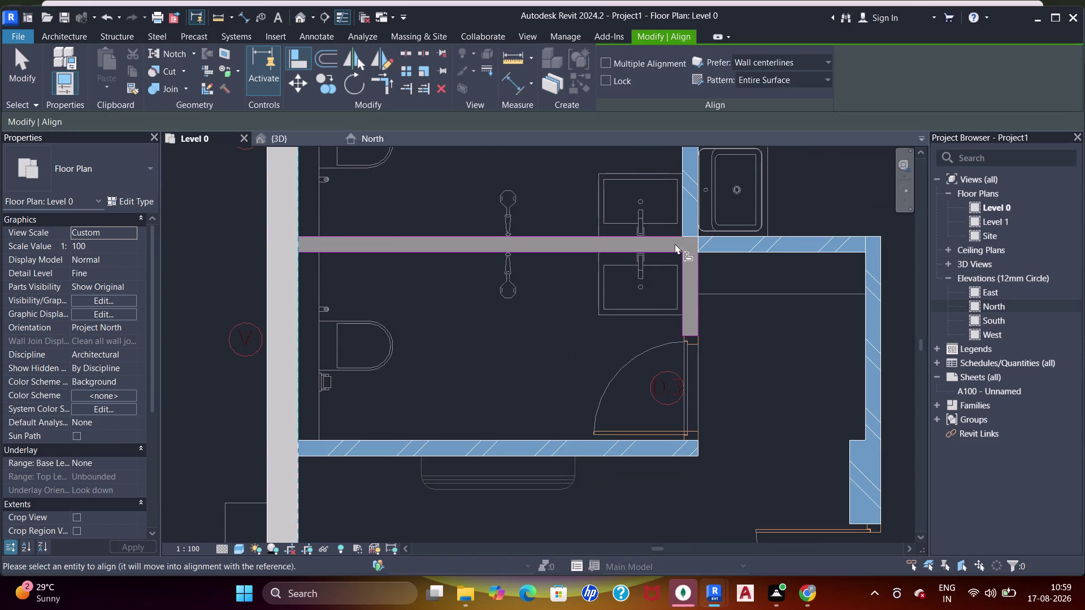
click(698, 245)
Align the lower bathroom partition to the picked reference.
middle_drag(736, 318, 726, 331)
click(736, 308)
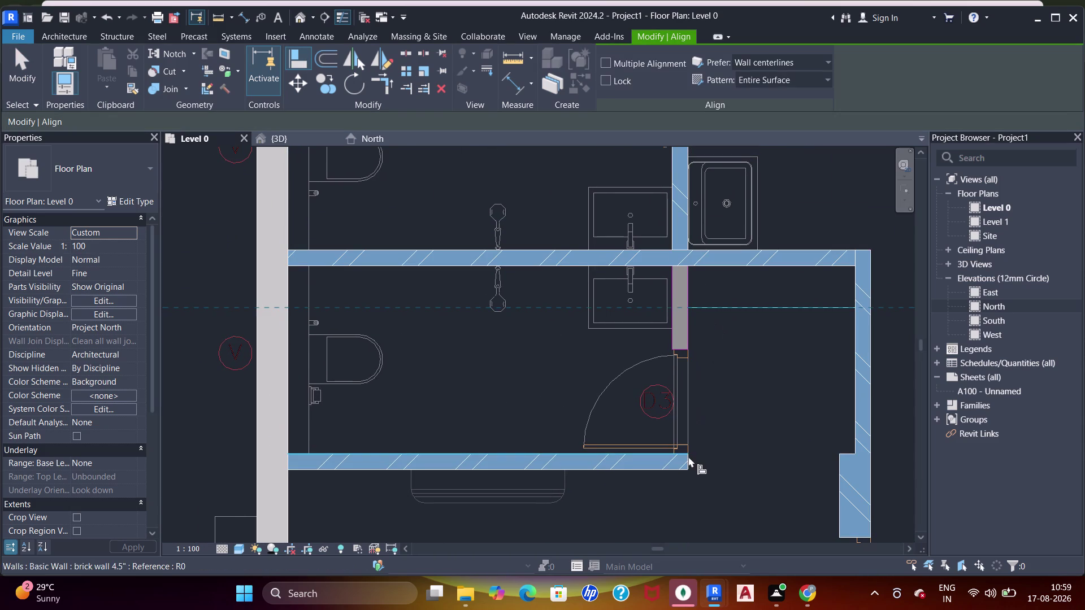
drag(686, 455, 692, 440)
click(688, 254)
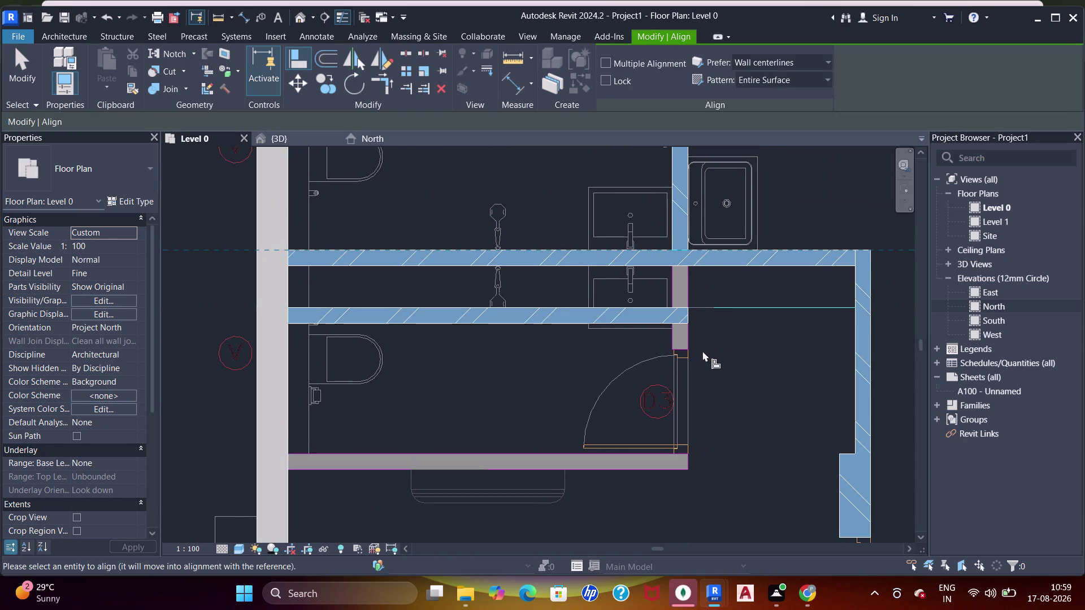
Cancel the wrong alignment and select the misplaced partition.
key(Escape)
key(Escape)
key(Escape)
click(637, 321)
drag(683, 320, 661, 319)
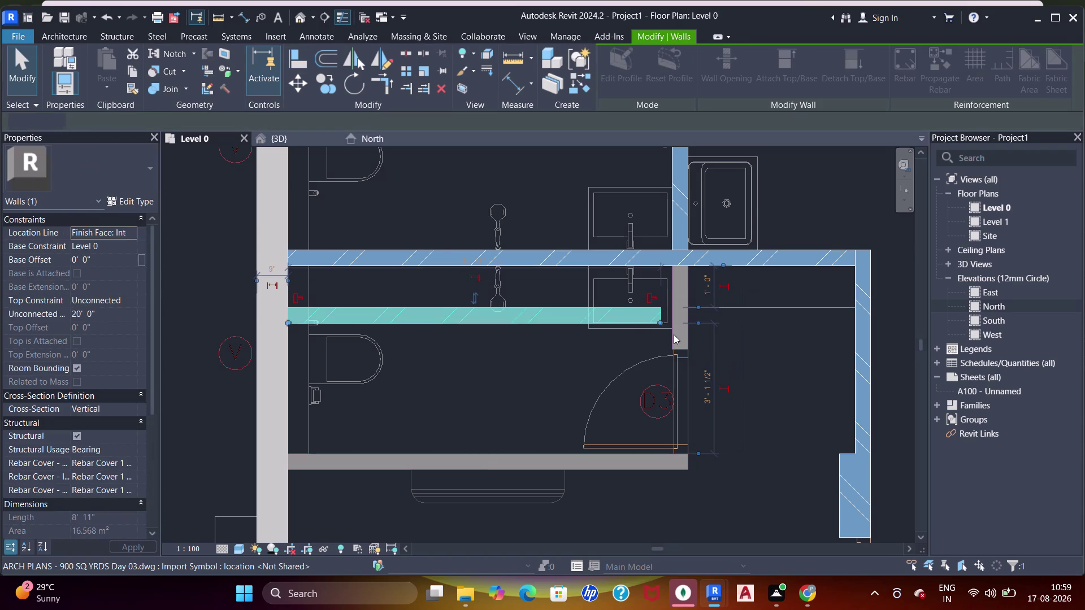
key(Escape)
click(535, 321)
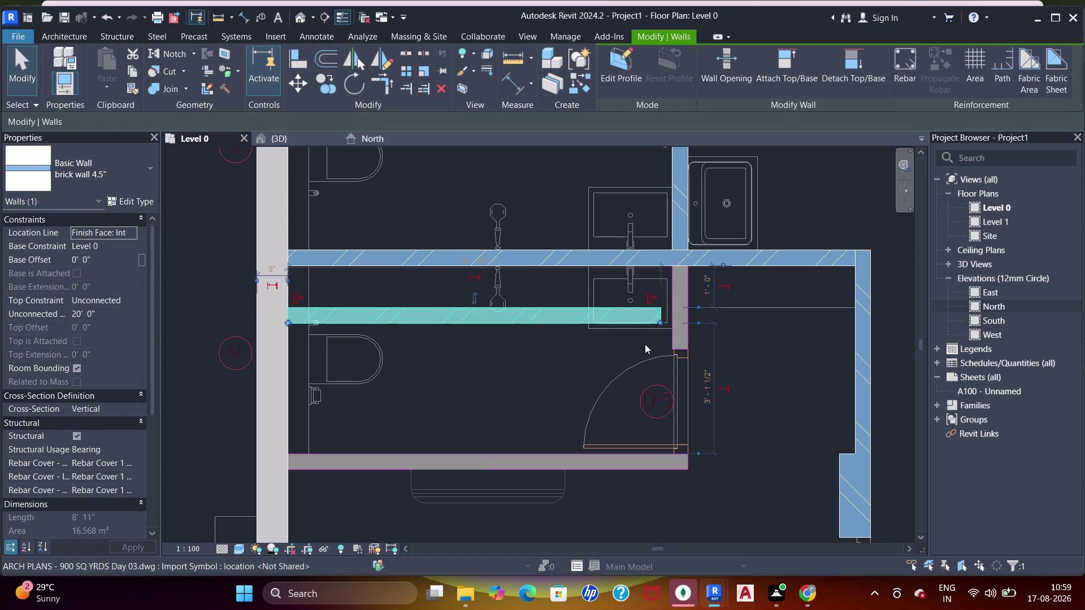
key(Delete)
scroll(down, 3)
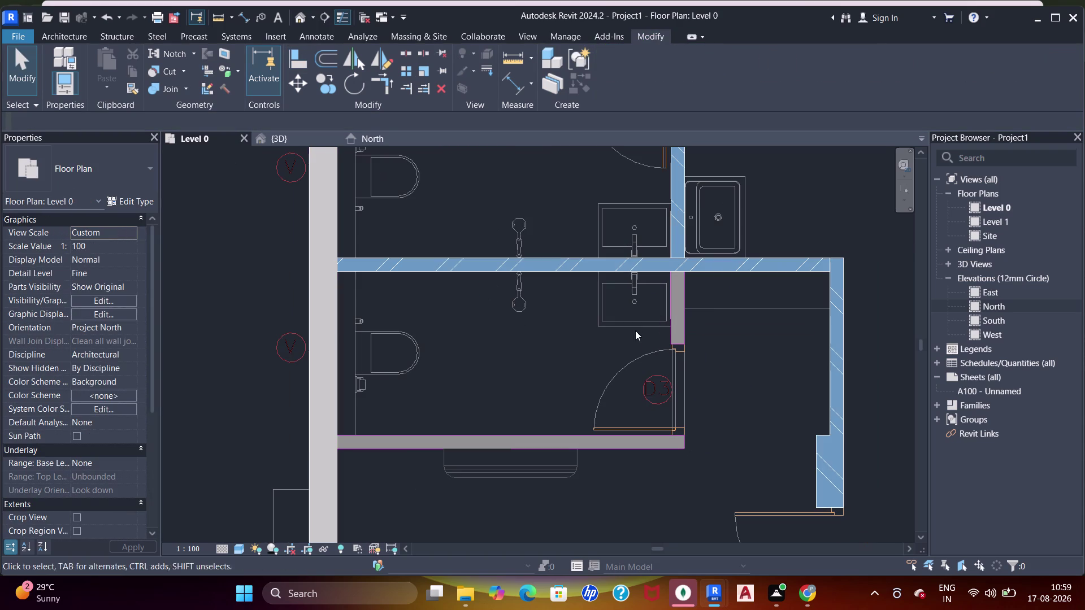
Undo the wrong partition alignment with Ctrl+Z.
key(ctrl+z)
key(ctrl+z)
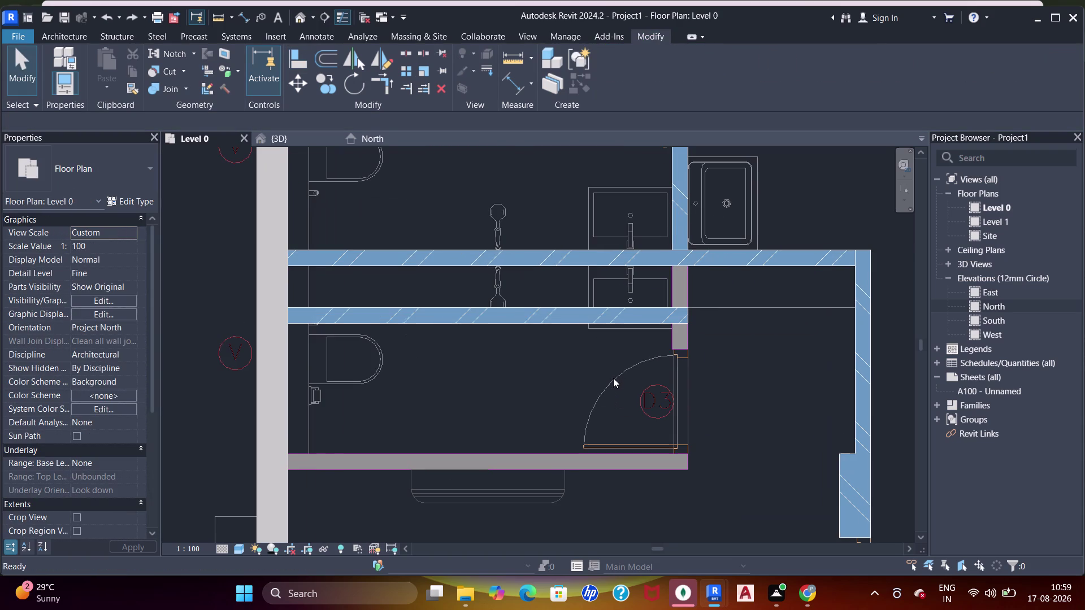
key(ctrl+z)
middle_drag(646, 399, 638, 405)
key(Escape)
key(Escape)
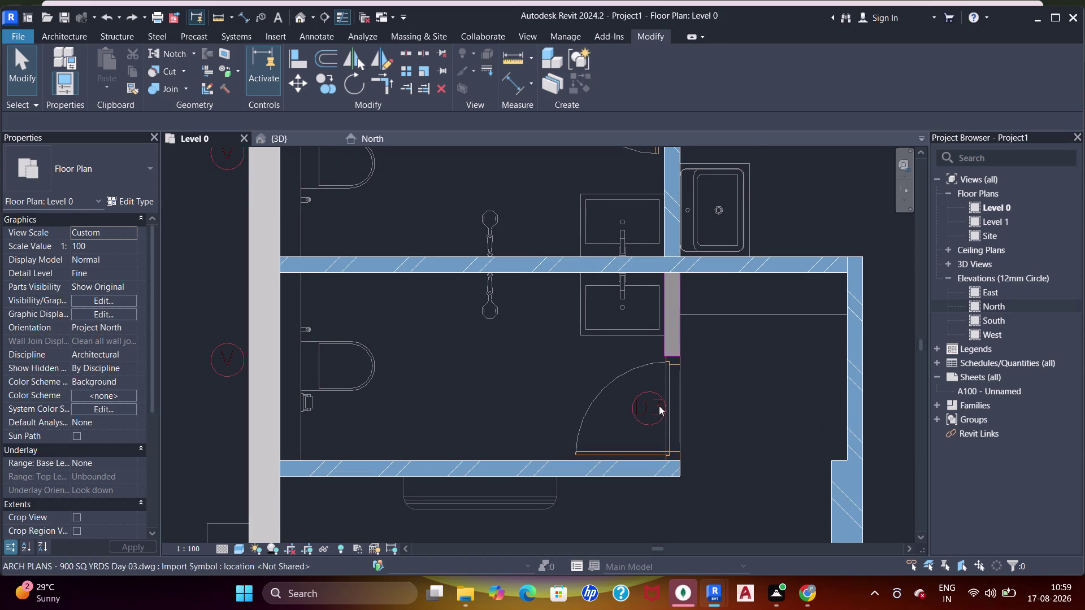
Pick the reference edge at the bottom wall's corner for alignment.
key(a)
key(a)
key(a)
key(a)
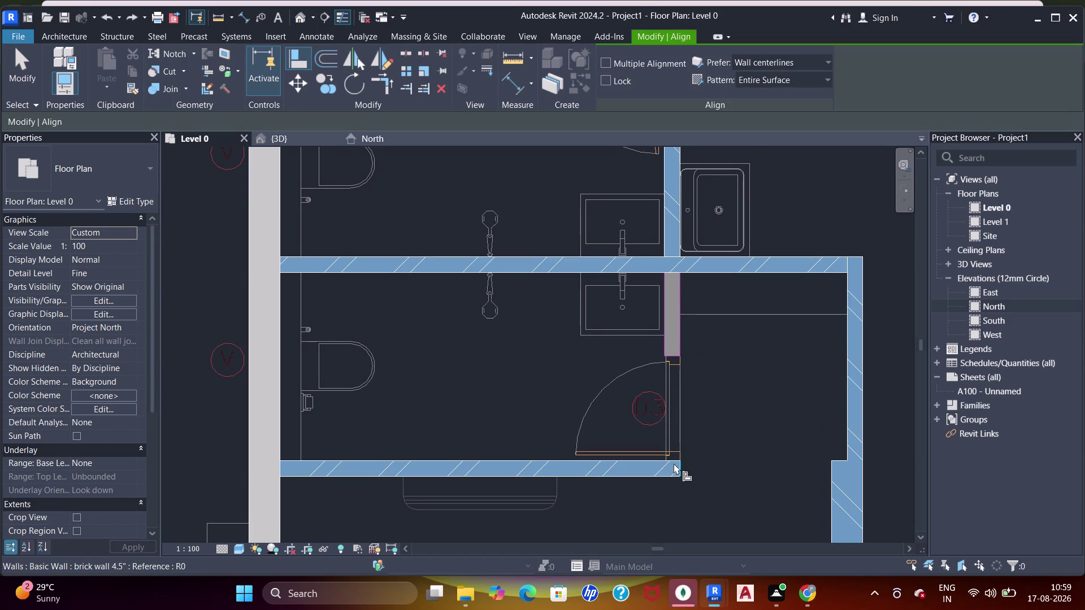
drag(674, 462, 675, 457)
scroll(up, 3)
middle_drag(677, 448, 685, 422)
key(a)
key(a)
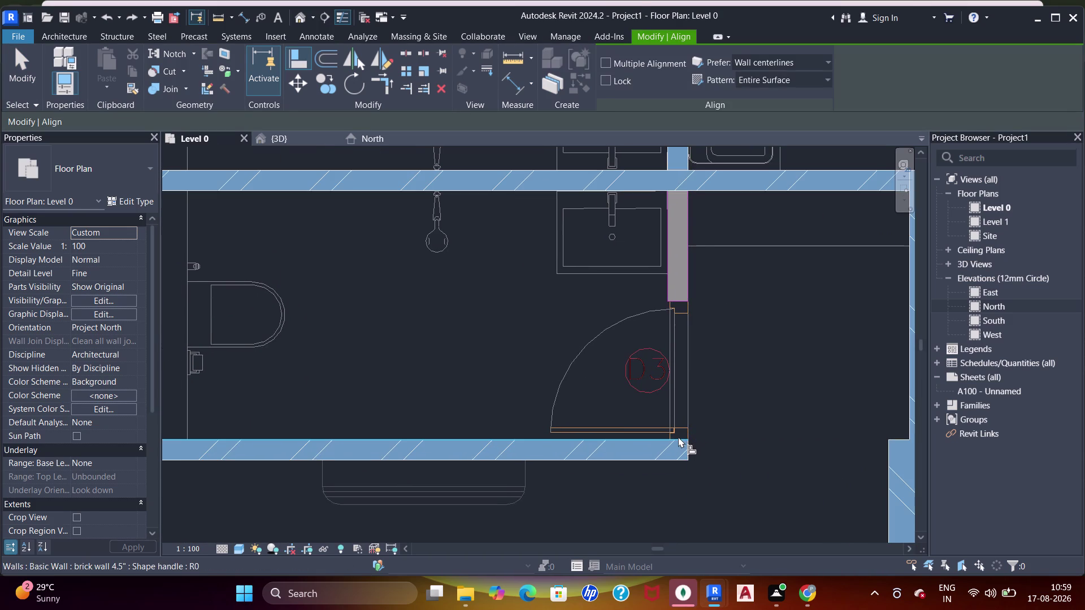
click(678, 438)
Align the bottom wall's edge to that reference edge.
middle_drag(703, 252, 706, 336)
scroll(up, 3)
click(676, 240)
scroll(down, 3)
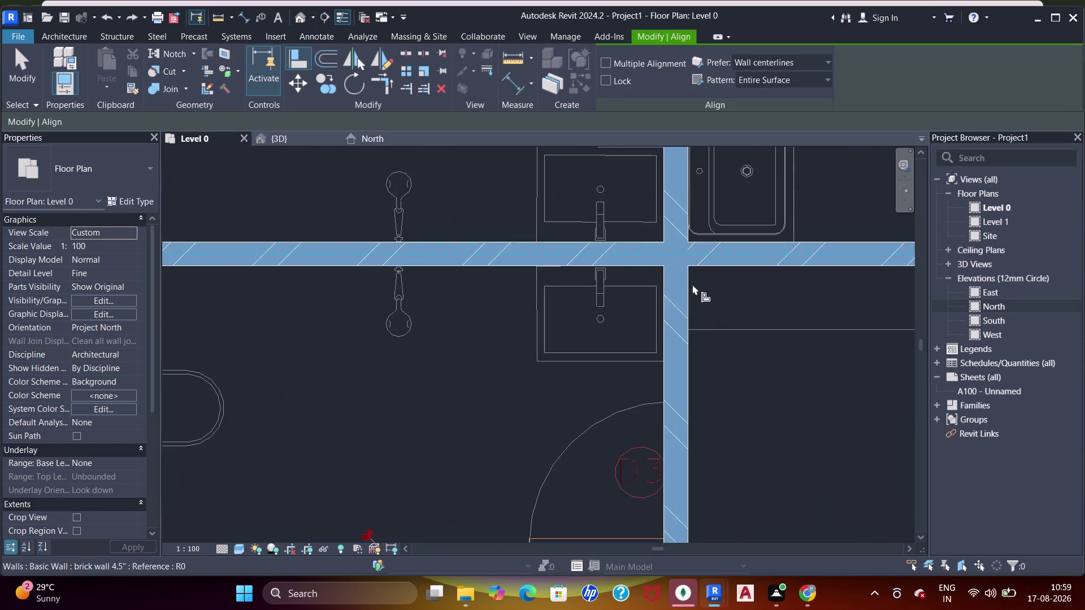
middle_drag(688, 340, 683, 234)
key(Escape)
key(Escape)
key(Escape)
scroll(up, 3)
scroll(up, 3)
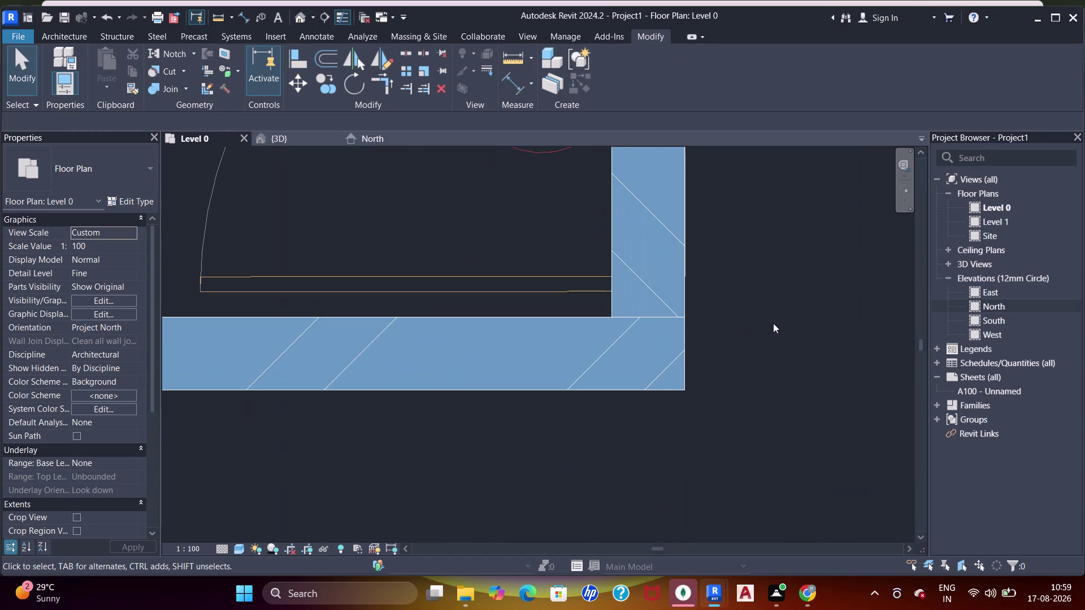
Align the bottom wall flush with the vertical partition's outer face.
key(a)
key(a)
key(a)
drag(685, 354, 692, 342)
click(688, 269)
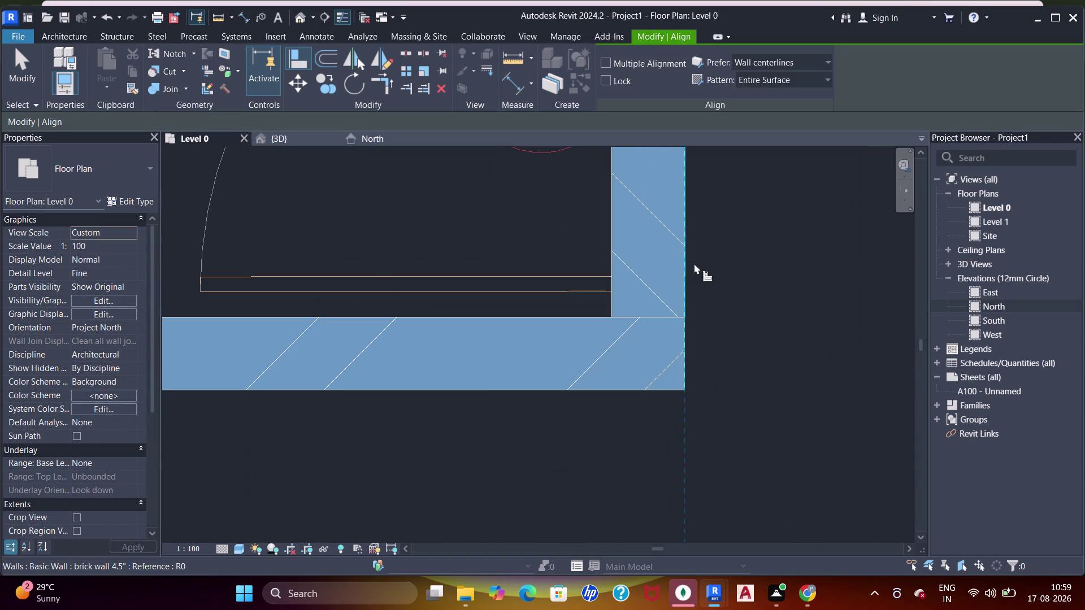
scroll(down, 3)
middle_drag(716, 282, 716, 309)
Start Join Geometry (JJ) for the bathroom walls.
key(Escape)
key(Escape)
key(j)
key(j)
key(j)
drag(693, 330, 698, 322)
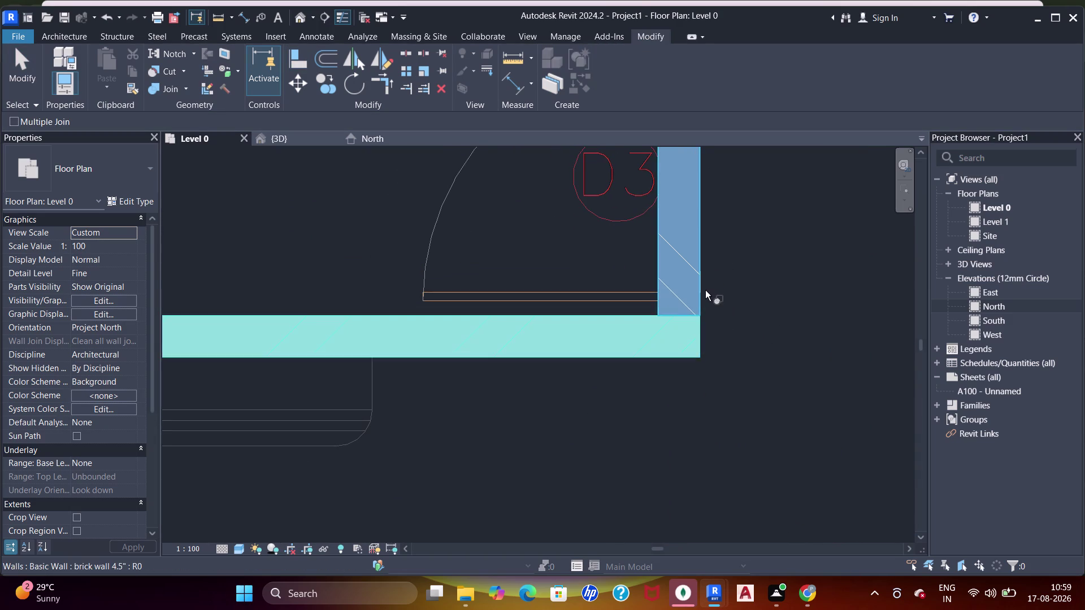
Join the bottom wall with its adjoining bathroom partition, accepting the warning.
click(706, 287)
scroll(down, 3)
scroll(up, 3)
scroll(down, 3)
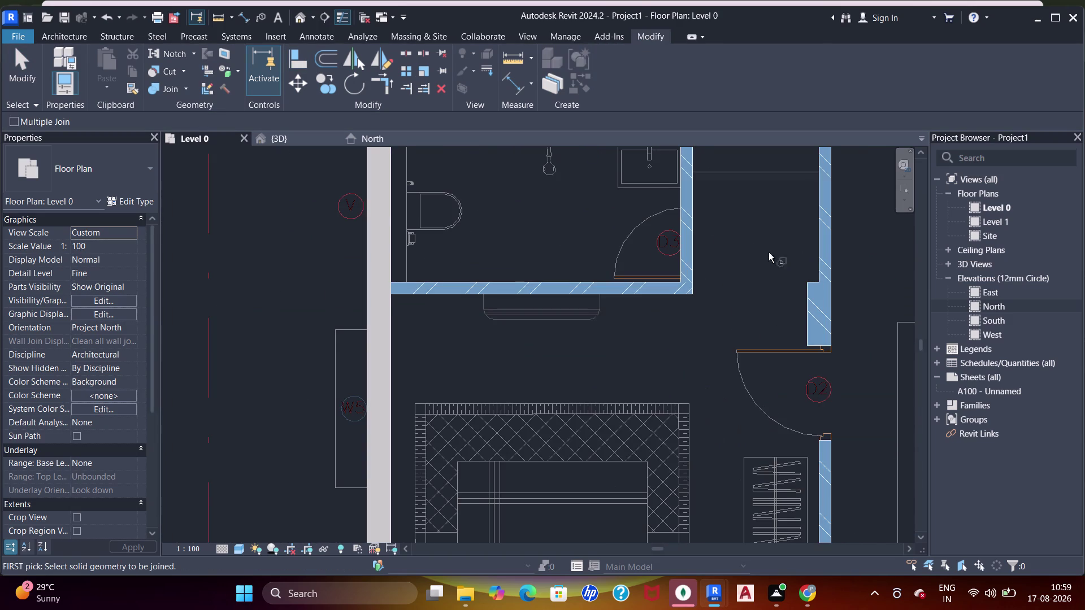
middle_drag(754, 247, 733, 425)
click(757, 306)
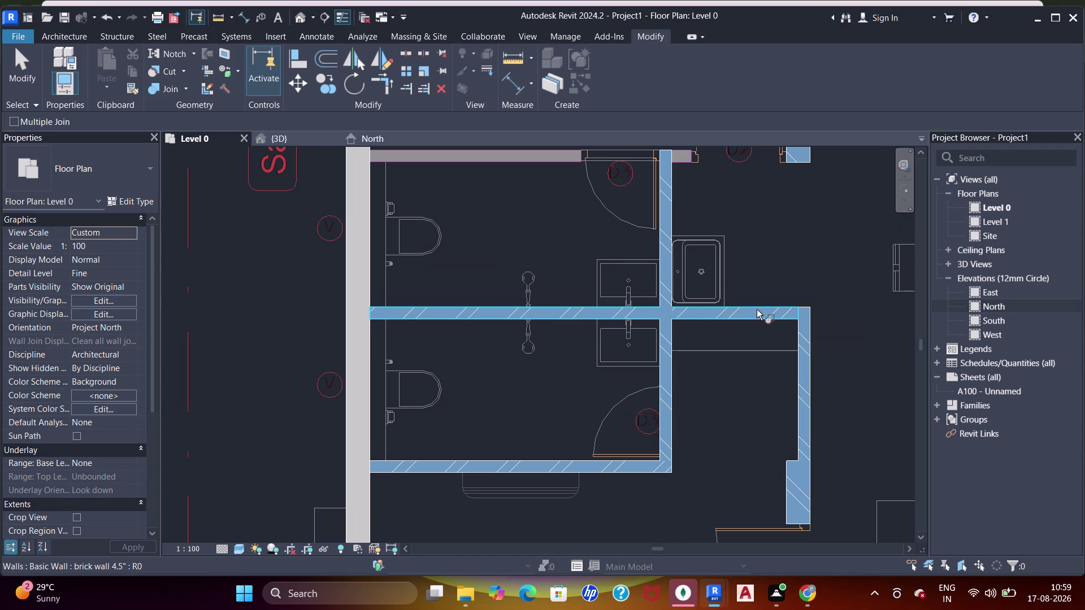
click(801, 332)
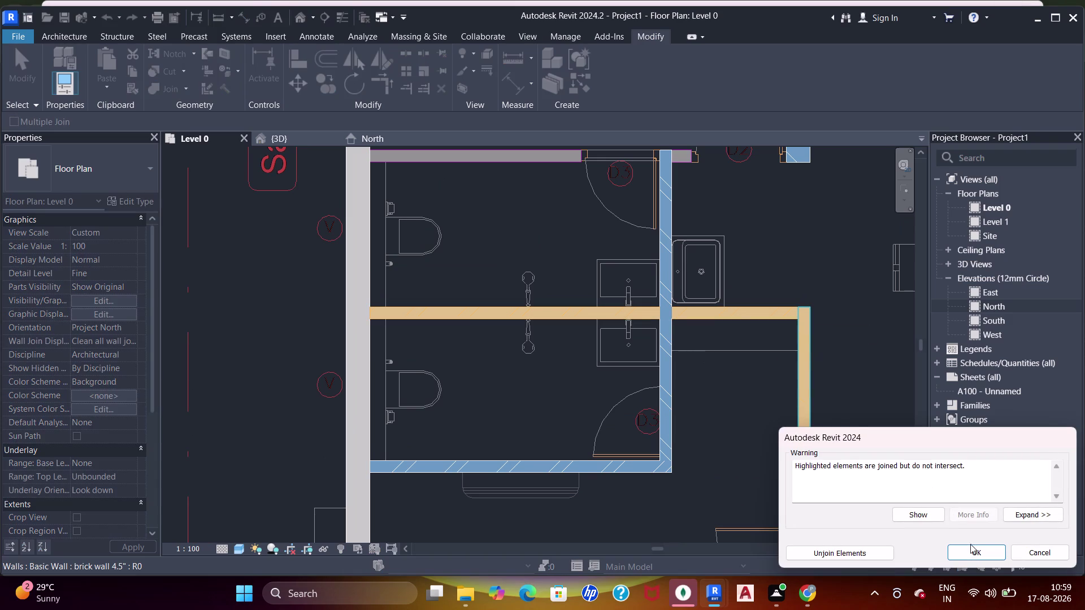
click(973, 550)
Join the second pair of bathroom partition walls.
click(805, 339)
click(773, 316)
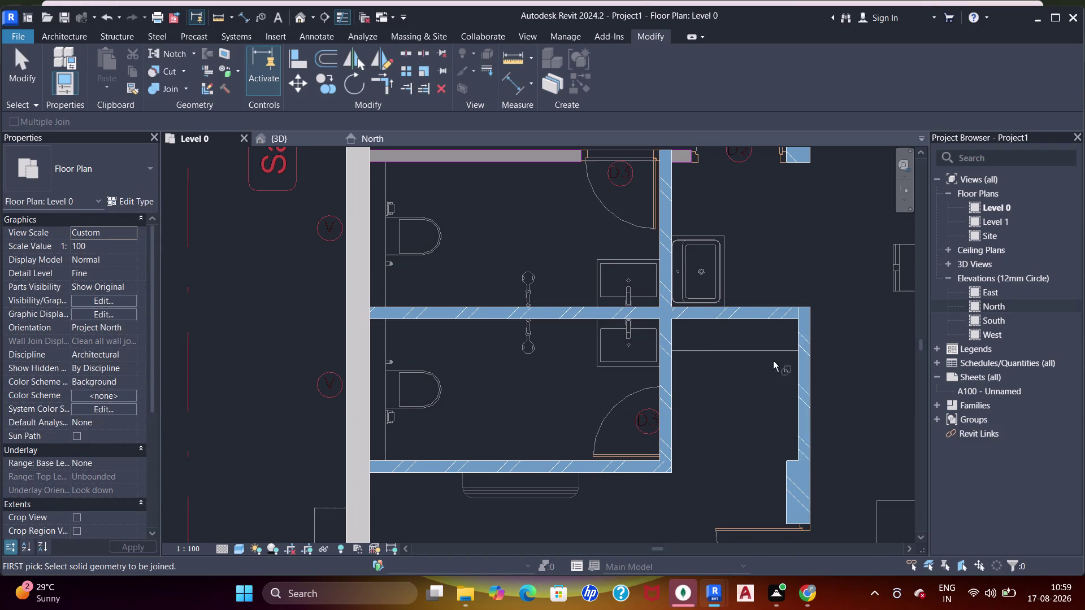
click(806, 341)
click(779, 310)
click(506, 313)
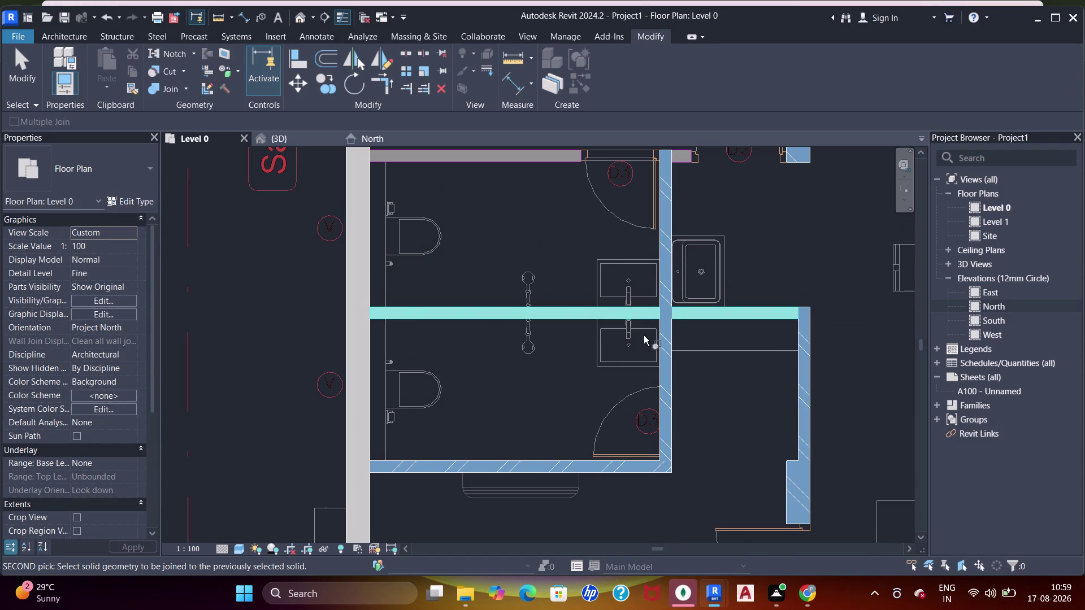
drag(664, 306, 670, 307)
scroll(down, 3)
middle_drag(686, 289, 641, 370)
scroll(up, 3)
middle_drag(561, 295, 647, 261)
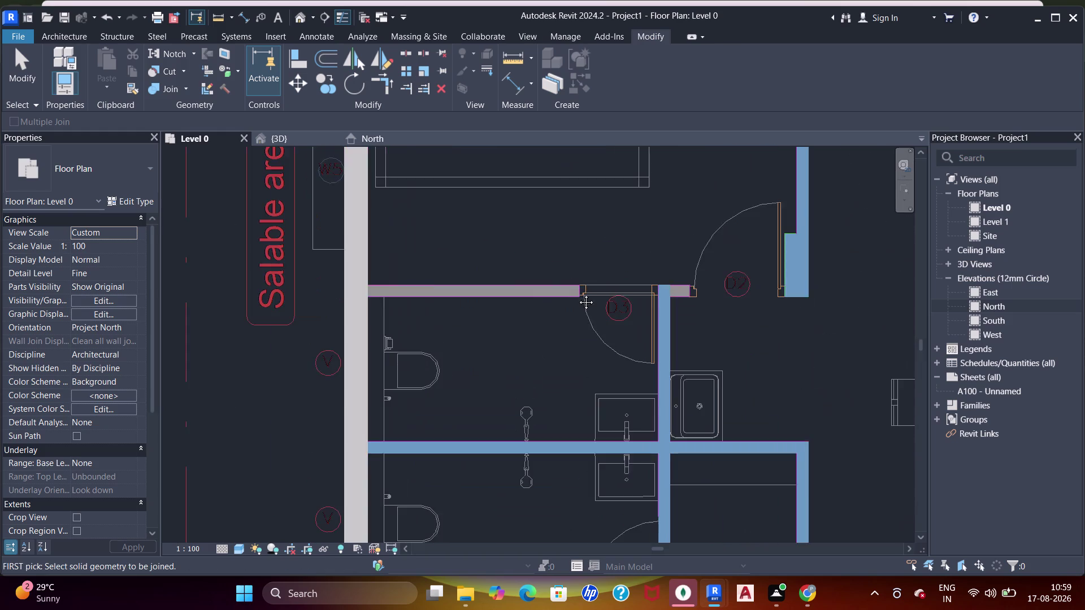
Draw a 4.5-inch brick wall along the upper bathroom's top edge.
key(w)
key(a)
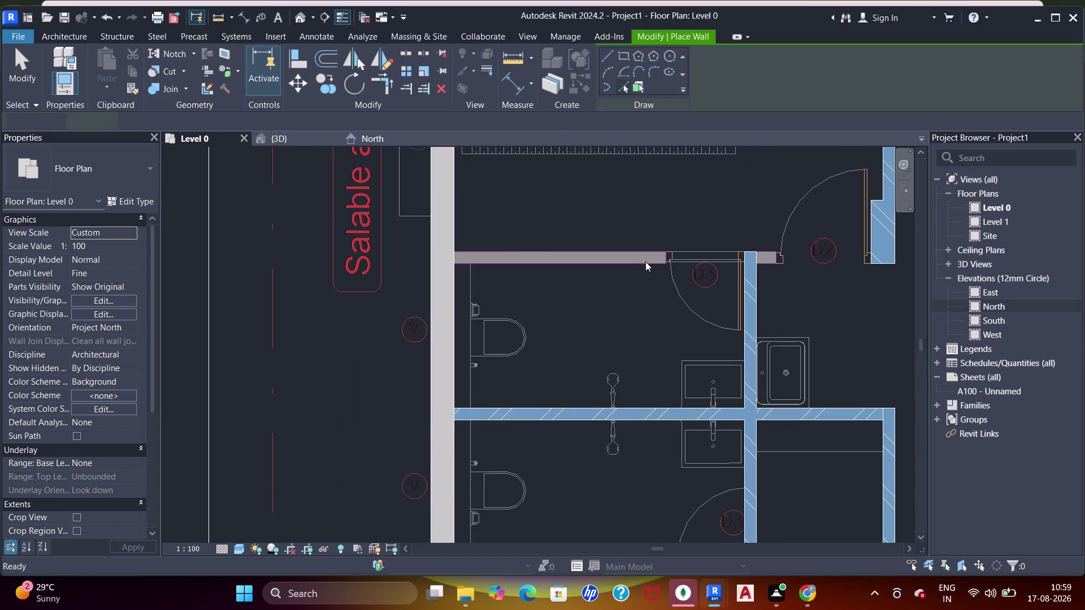
click(619, 87)
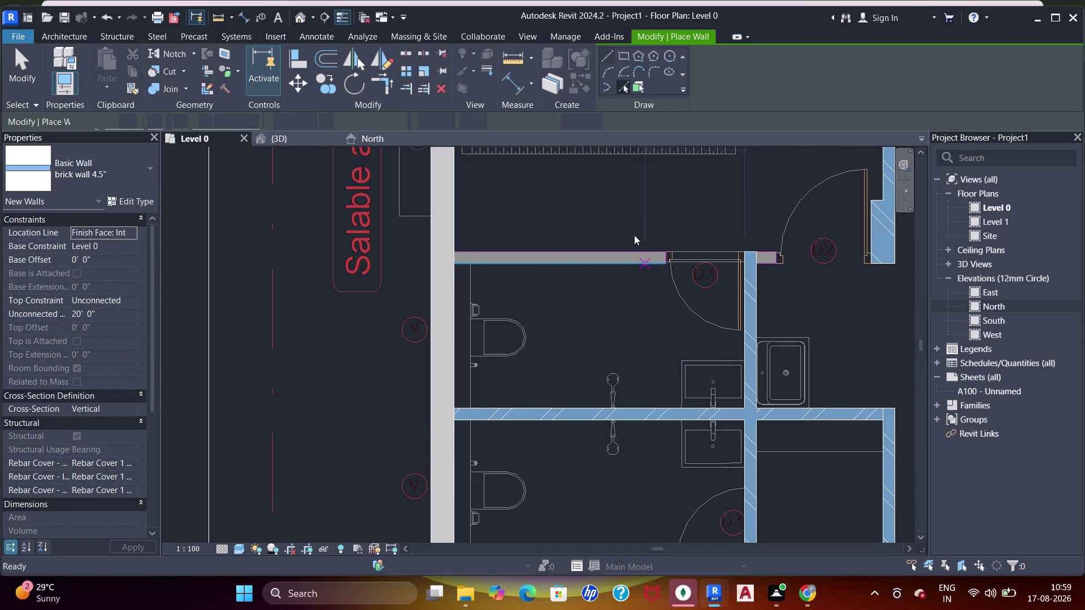
click(615, 263)
key(Escape)
key(Escape)
key(Escape)
key(Escape)
Select the newly drawn top partition, then clear the selection.
click(500, 260)
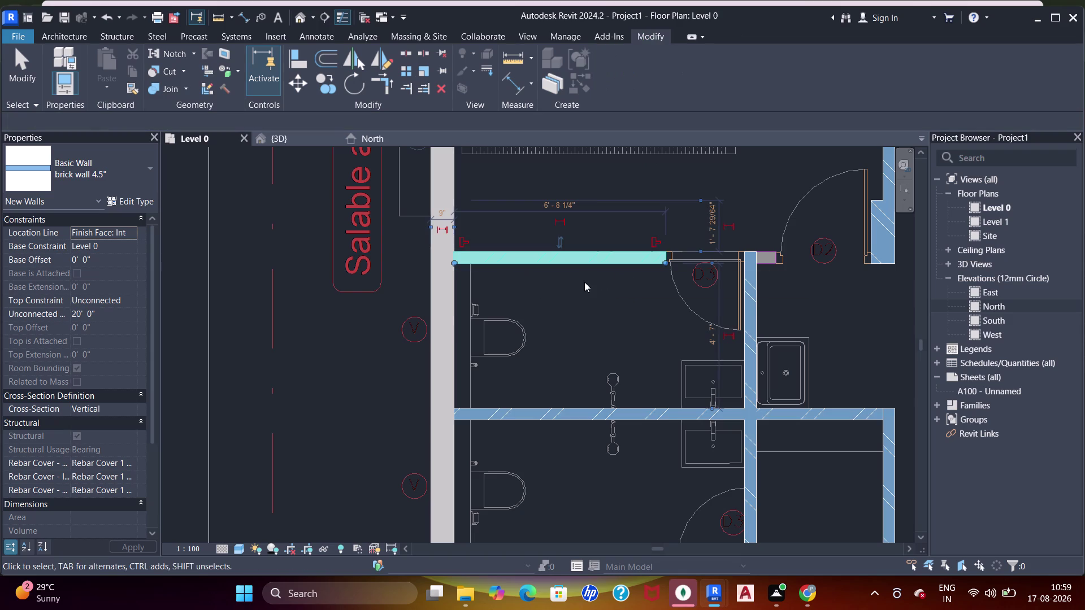
key(a)
key(a)
key(a)
scroll(up, 3)
key(Escape)
key(Escape)
Drag the vertical brick partition's top end into place.
click(752, 287)
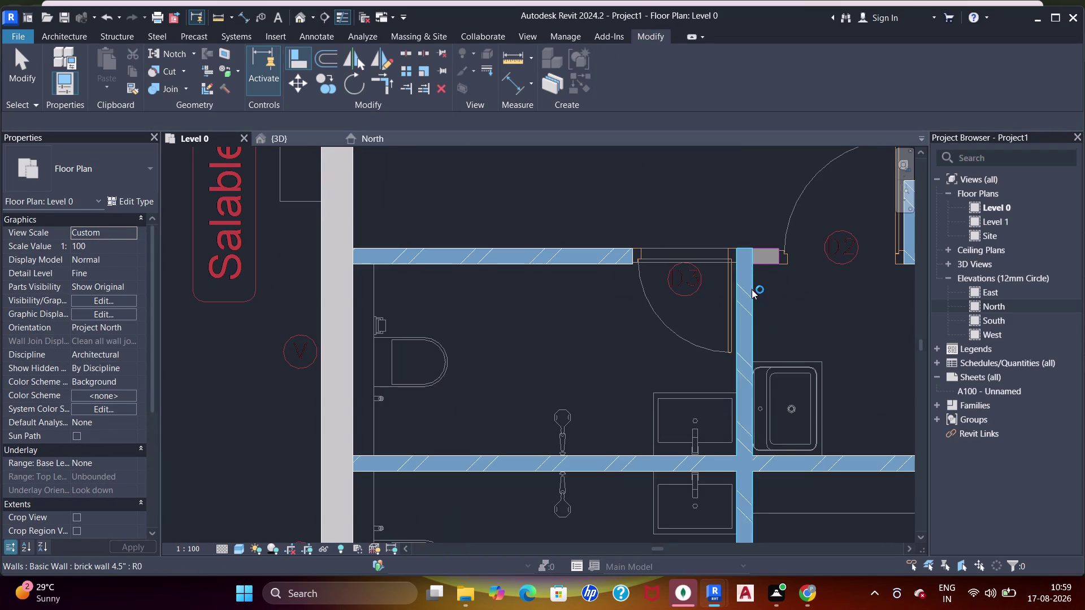
drag(735, 250, 743, 281)
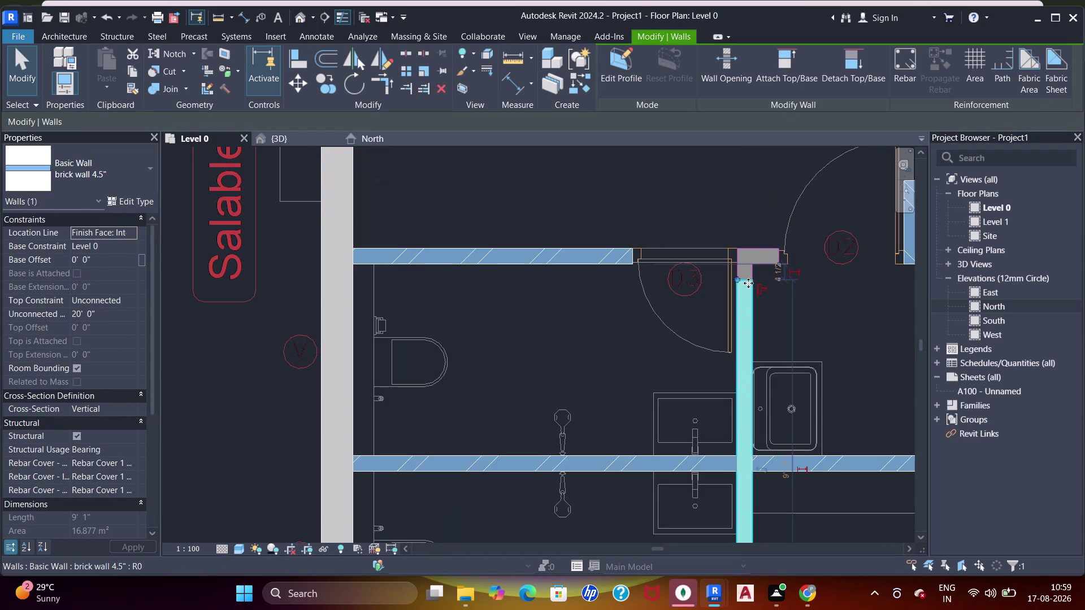
key(Escape)
scroll(up, 3)
Align the upper brick partition's face to the DWG plan line.
key(a)
key(a)
key(a)
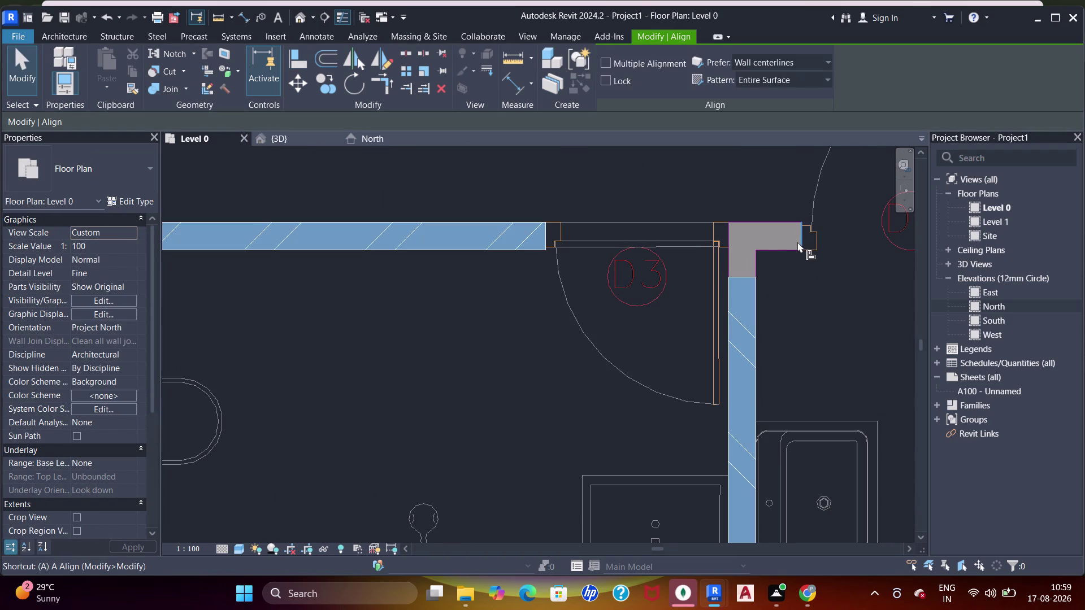
scroll(down, 3)
middle_drag(754, 269, 755, 276)
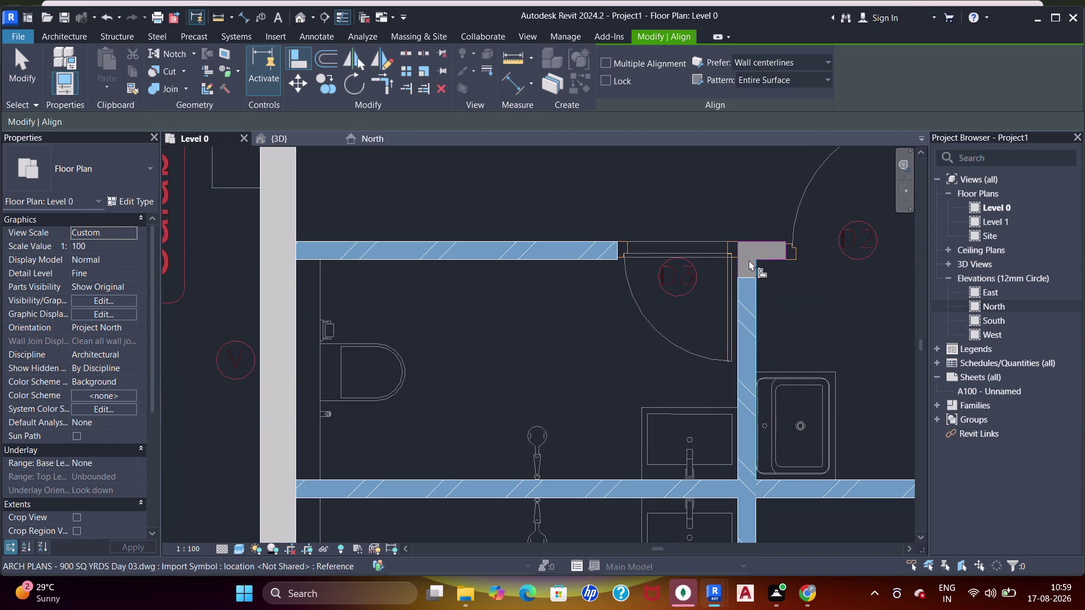
click(739, 244)
click(618, 247)
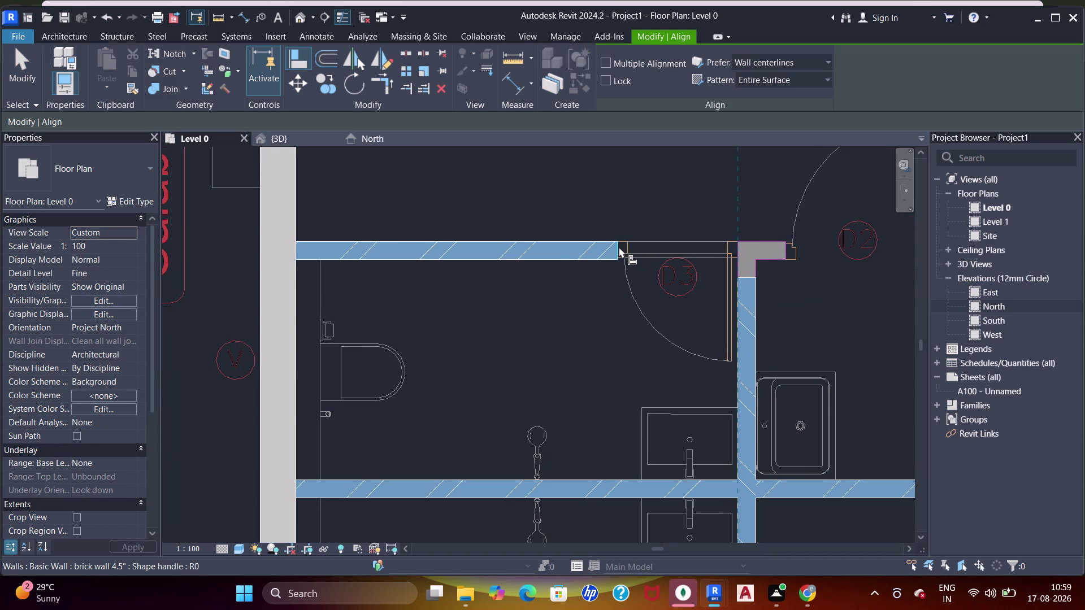
Extend the upper partition's end to the next DWG reference line.
scroll(down, 3)
middle_drag(697, 228, 675, 229)
scroll(up, 3)
click(716, 219)
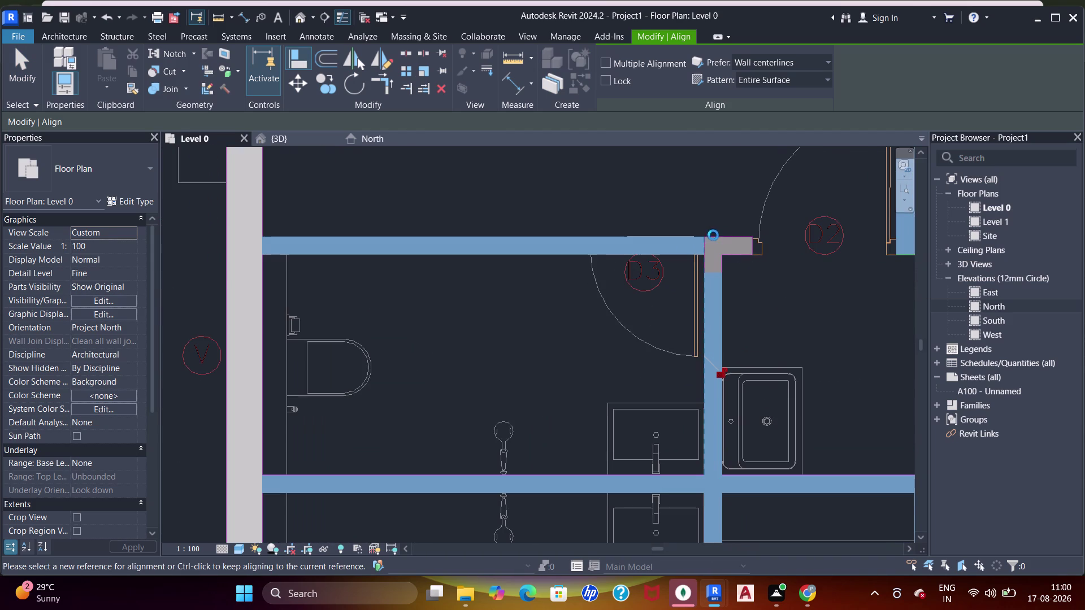
click(712, 237)
click(710, 274)
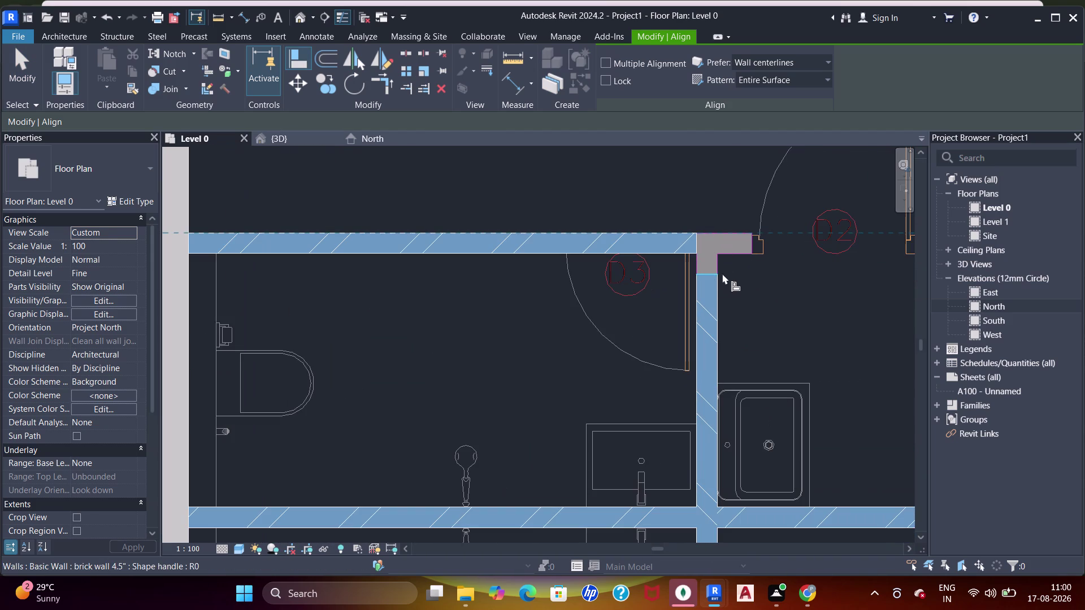
scroll(down, 3)
middle_drag(746, 277, 647, 276)
scroll(down, 3)
middle_drag(653, 267, 677, 300)
scroll(up, 3)
key(w)
key(a)
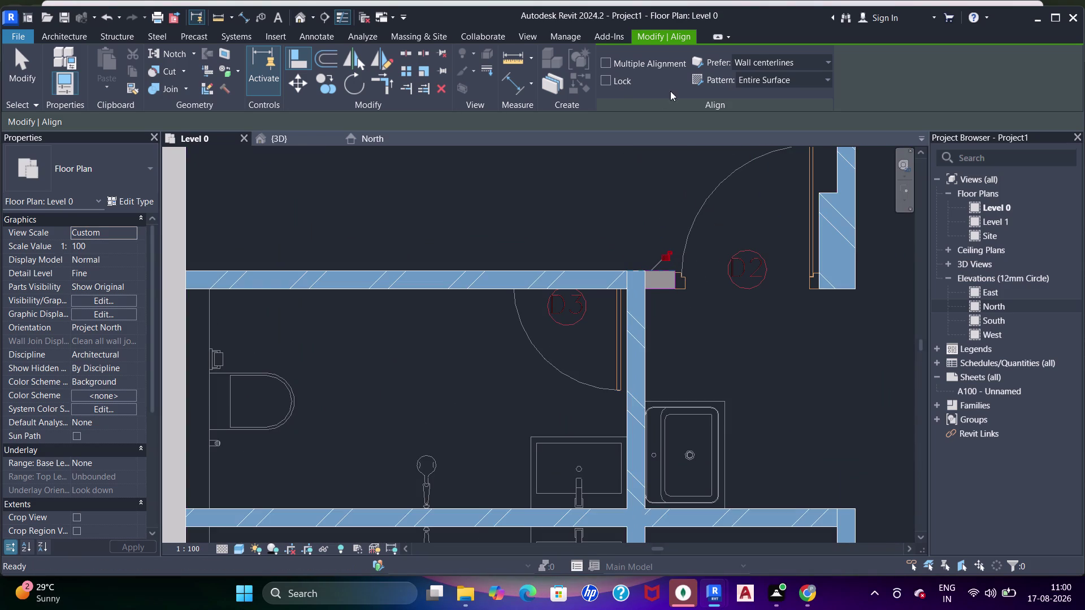
Cancel the accidental wall drawing and clear the selection.
click(627, 83)
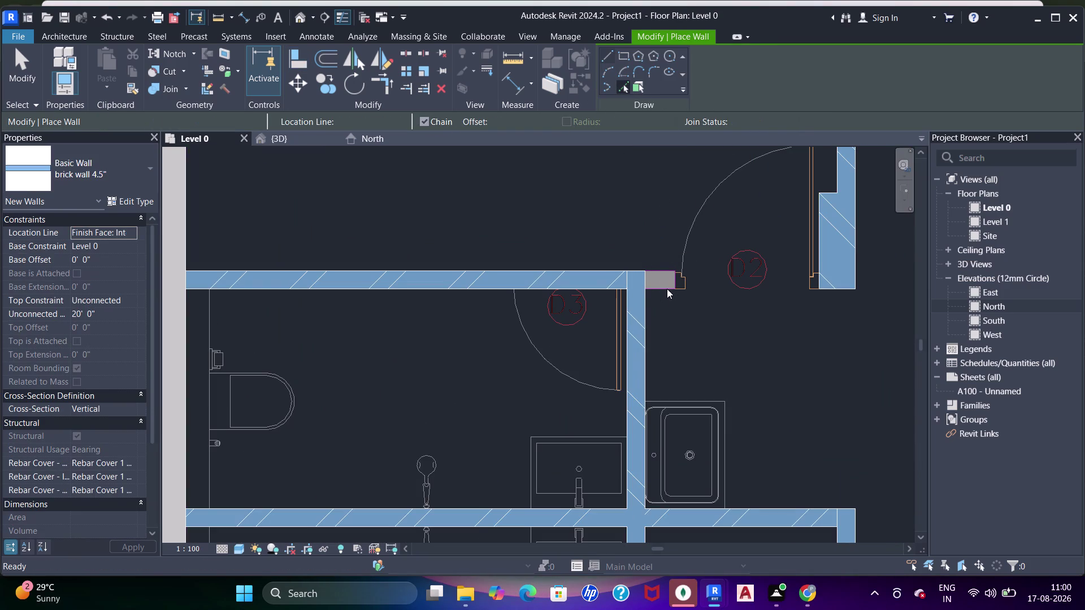
click(667, 289)
key(Escape)
key(Escape)
key(Escape)
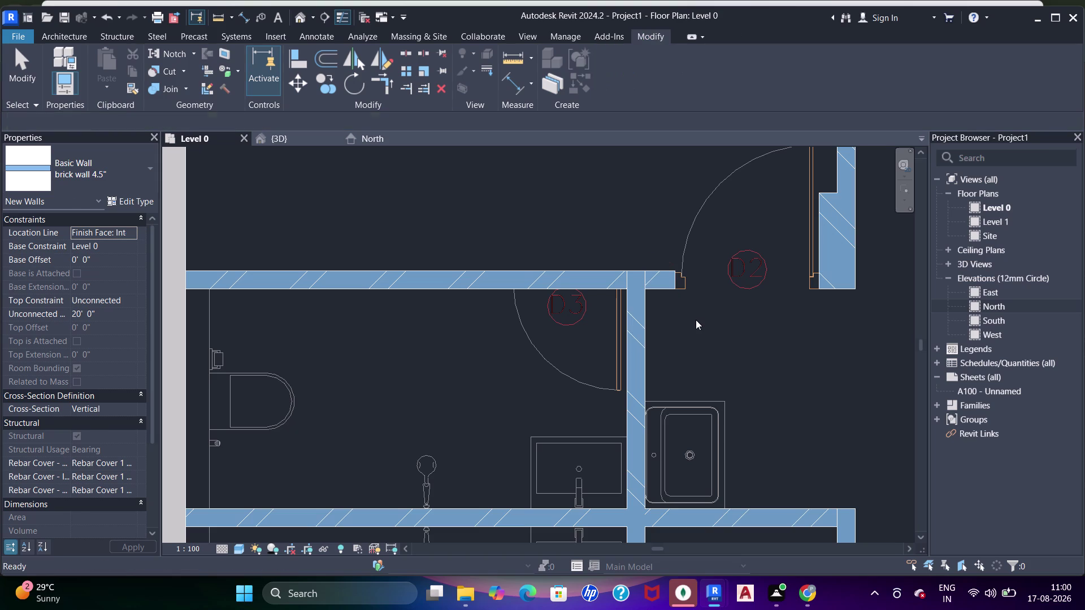
key(w)
key(a)
key(Escape)
key(Escape)
text(a)
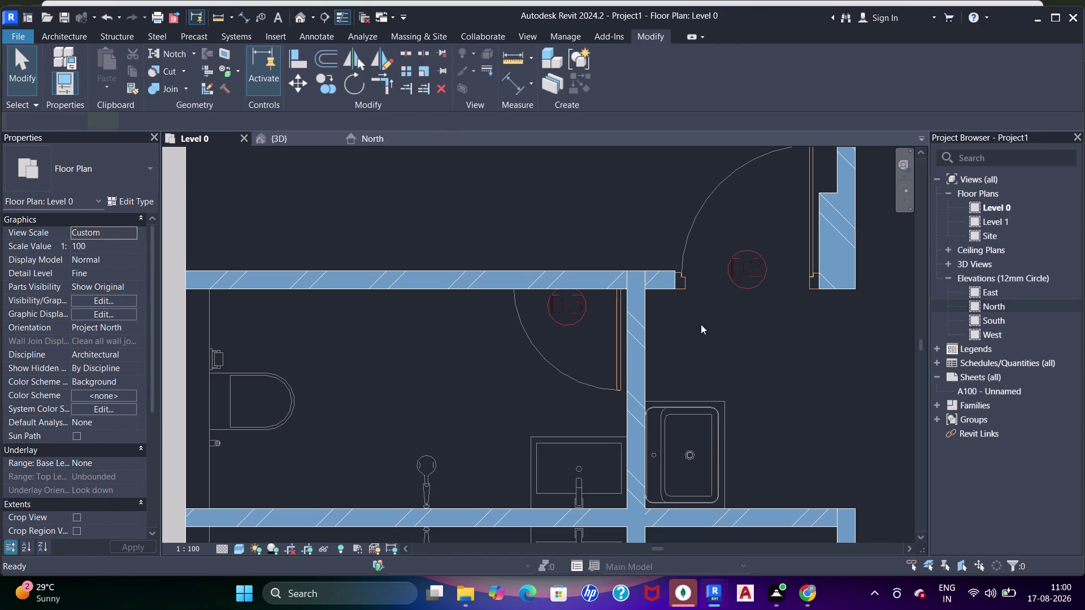
text(a)
Extend the upper partition to the right-hand wall line with Align.
key(a)
click(815, 265)
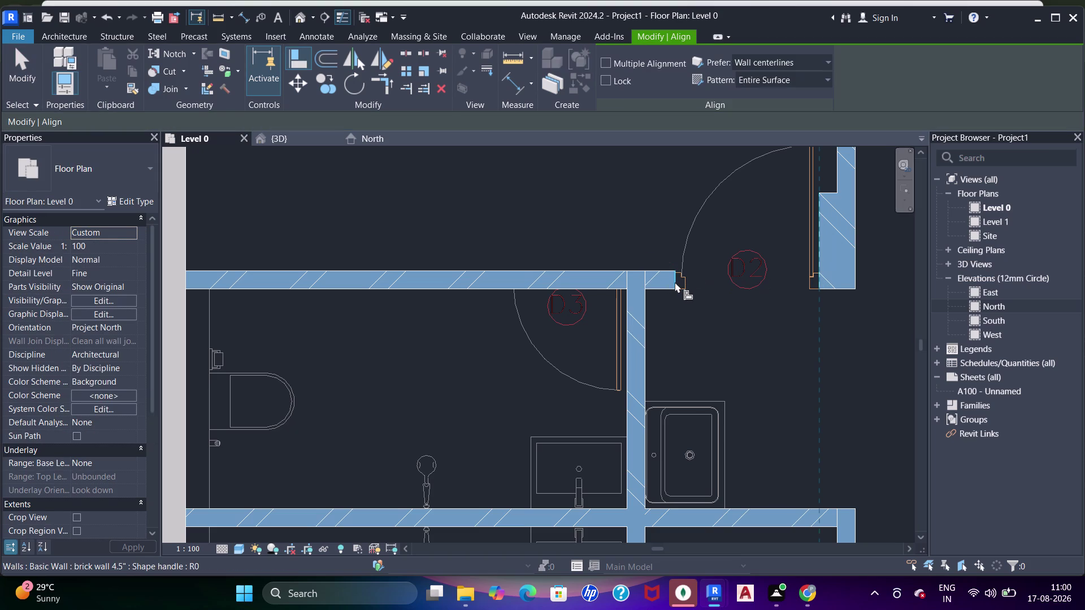
click(675, 282)
middle_drag(677, 289, 700, 320)
key(Escape)
key(Escape)
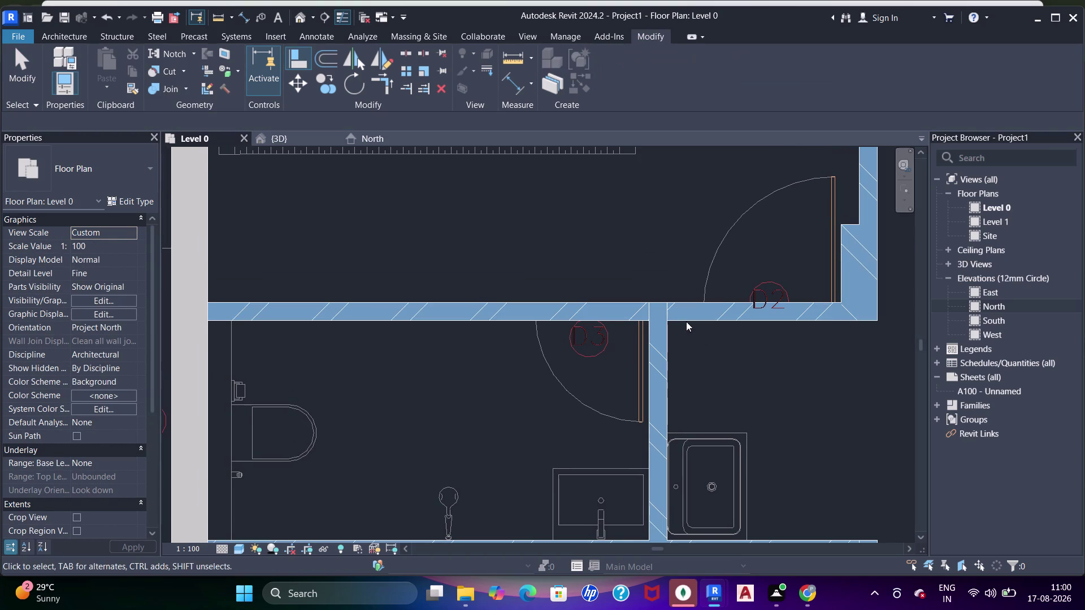
Start joining the upper partition to the vertical partition.
key(j)
click(635, 317)
key(j)
key(j)
key(j)
key(Escape)
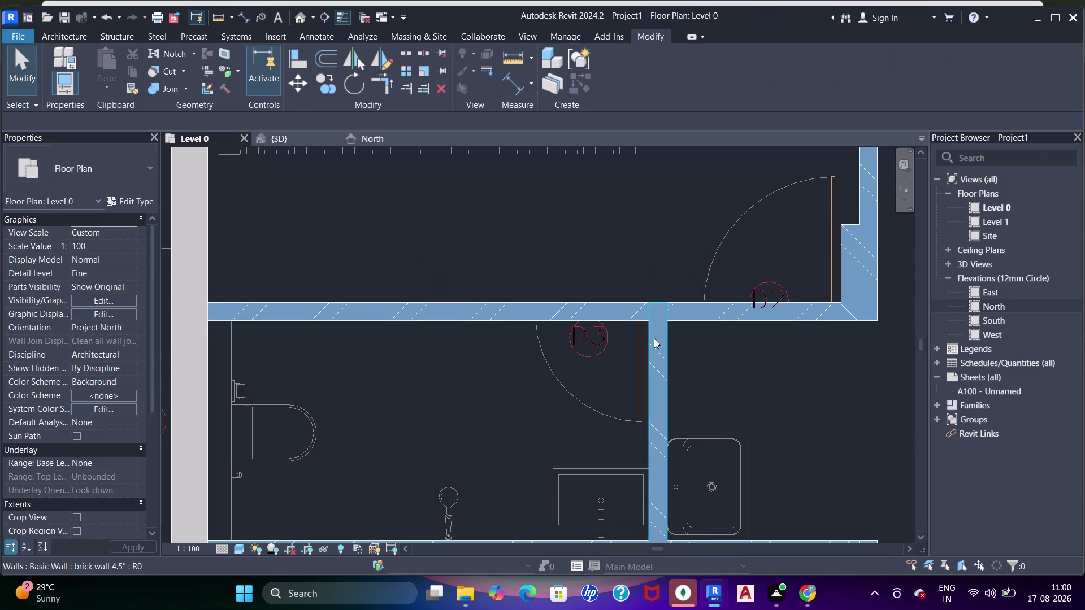
Join the vertical partition with both parts of the upper partition.
key(j)
key(j)
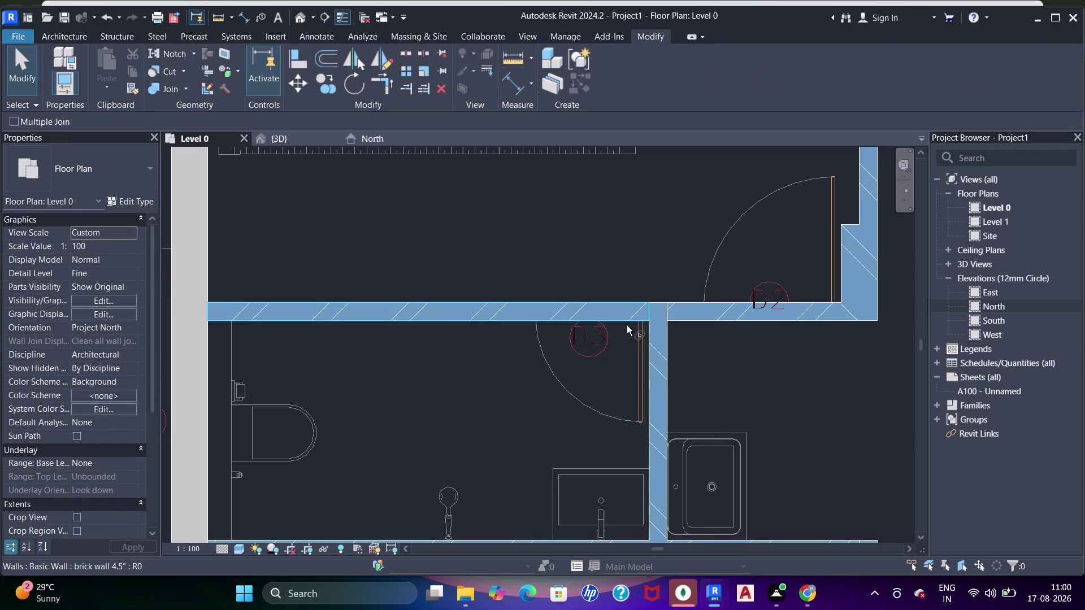
drag(628, 319, 643, 325)
click(650, 337)
drag(656, 323, 662, 323)
click(673, 317)
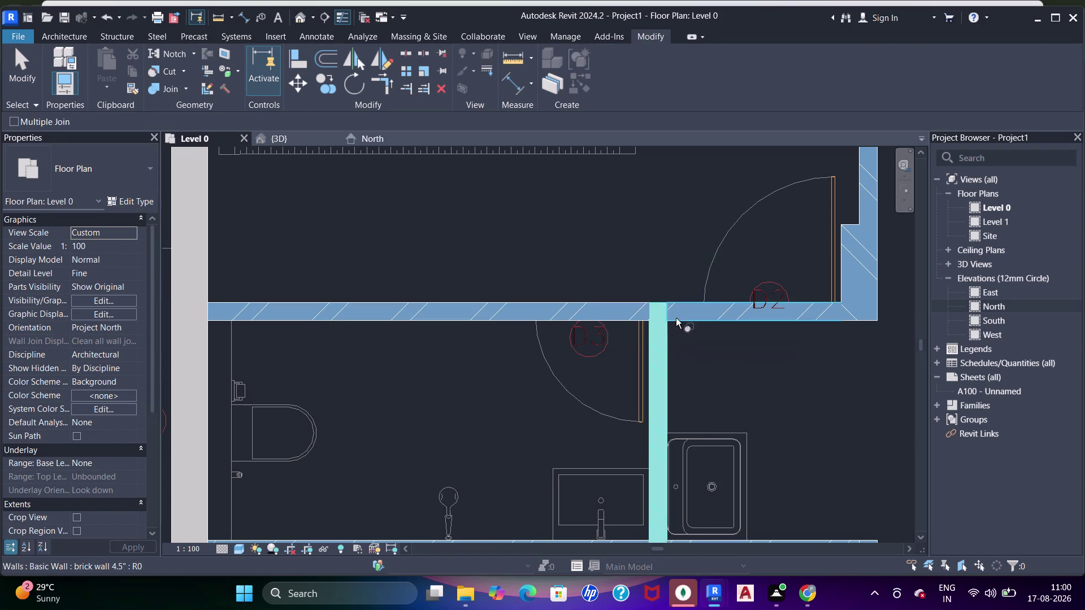
drag(965, 554, 959, 555)
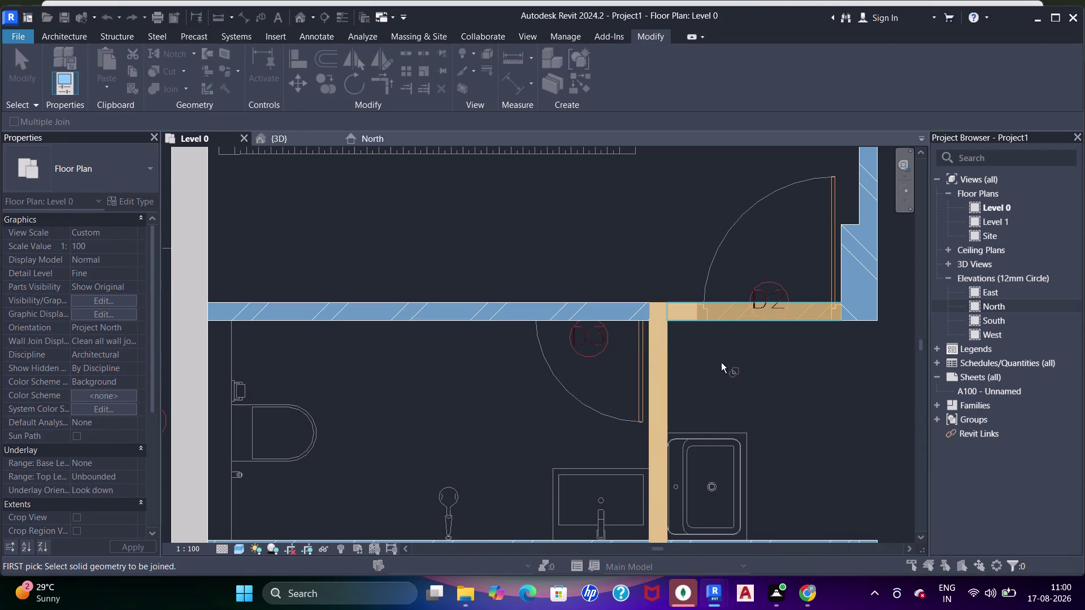
click(696, 321)
click(656, 353)
scroll(down, 3)
middle_drag(785, 296, 771, 309)
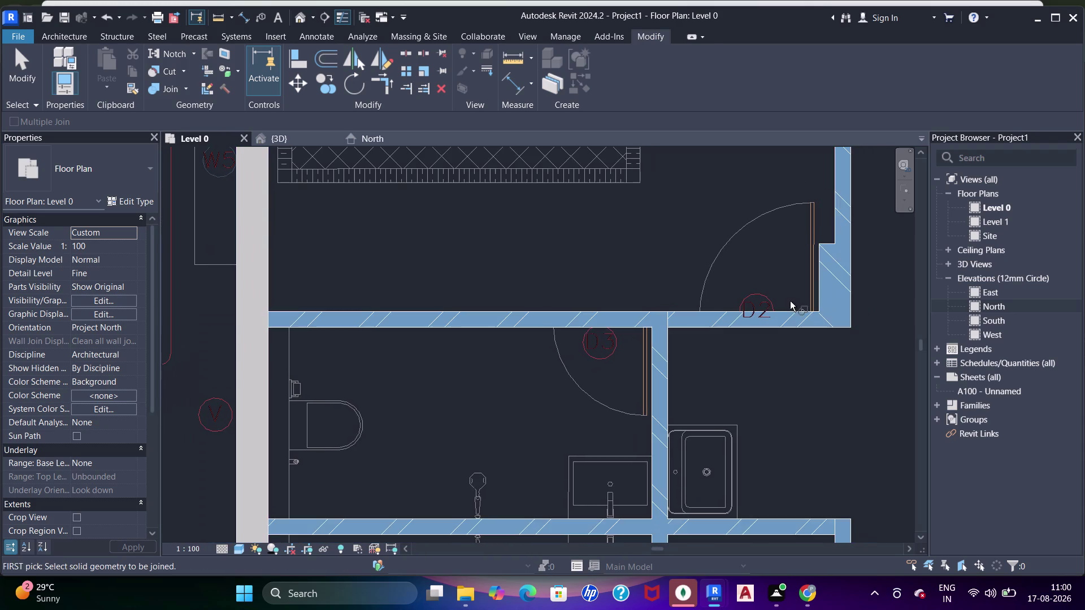
middle_drag(819, 261, 820, 273)
key(Escape)
key(Escape)
Align the right part's top face flush with the left part's top face.
key(a)
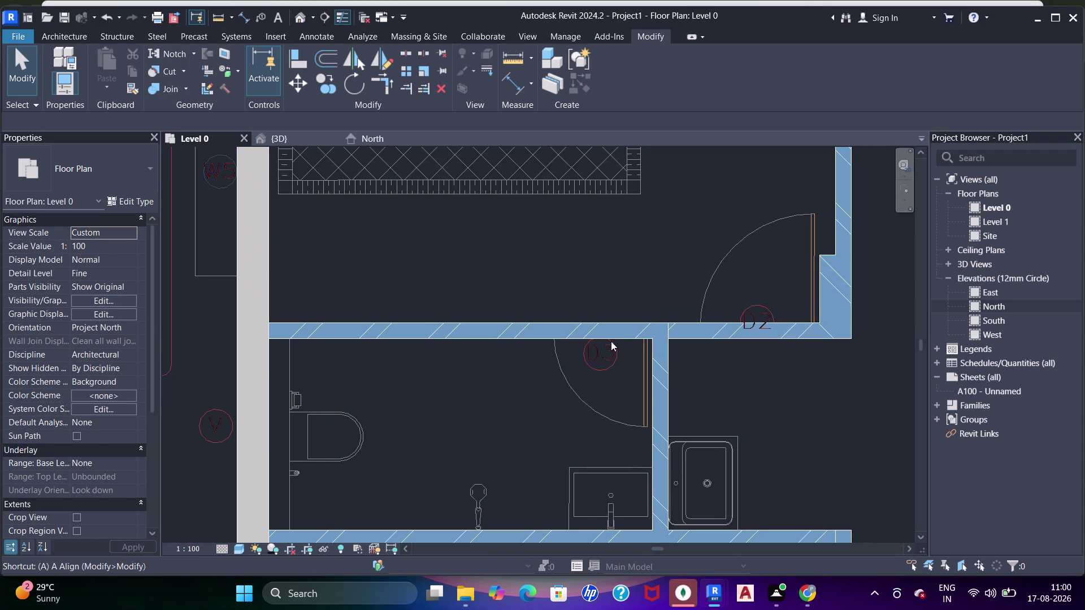
key(a)
key(a)
click(645, 323)
click(685, 324)
scroll(up, 3)
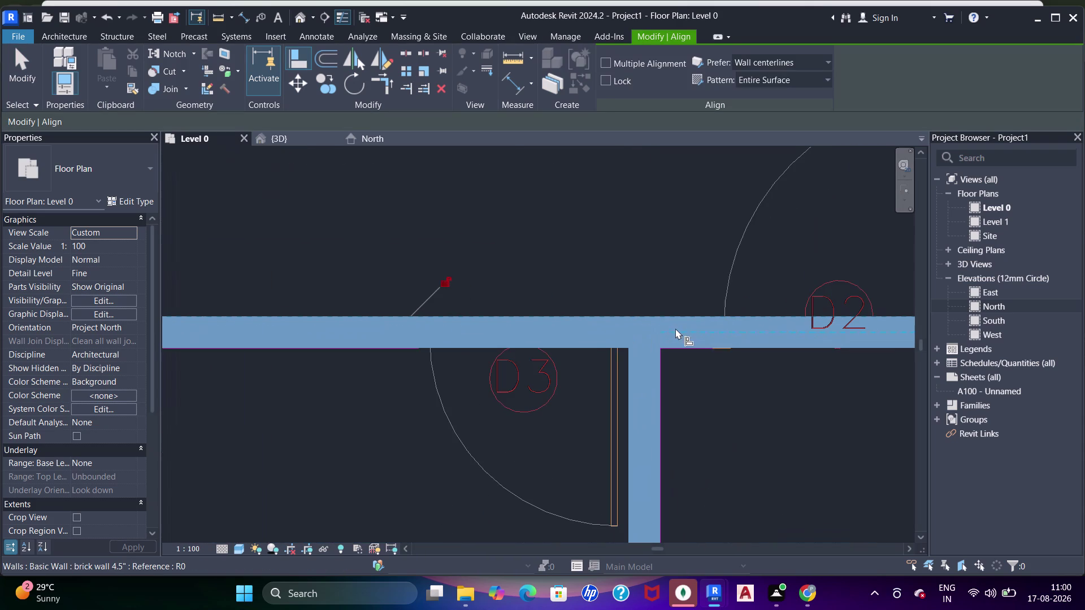
key(Escape)
key(a)
key(a)
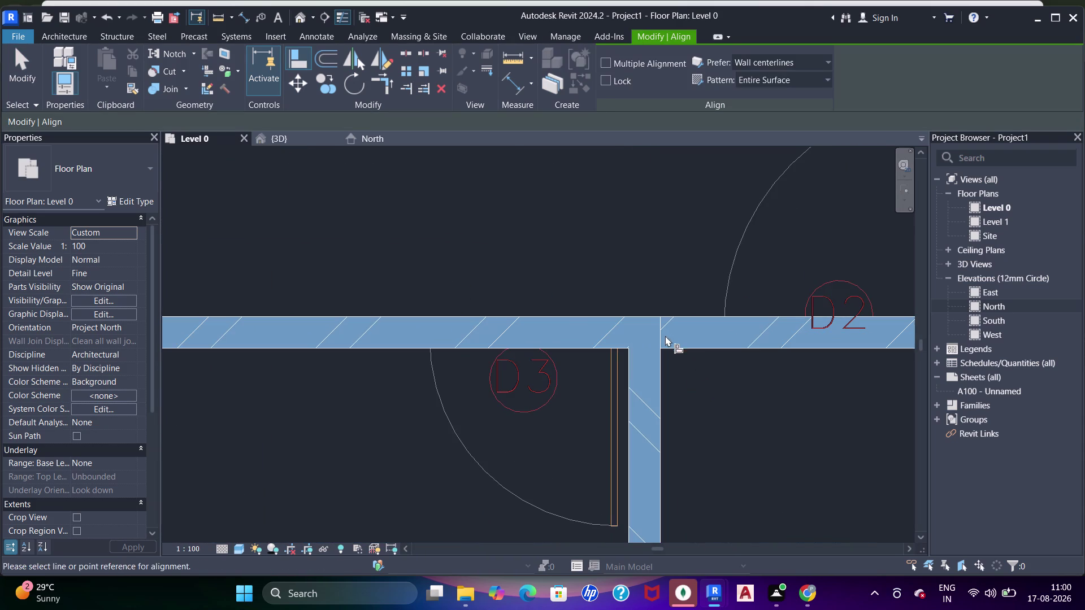
key(a)
click(652, 322)
click(674, 318)
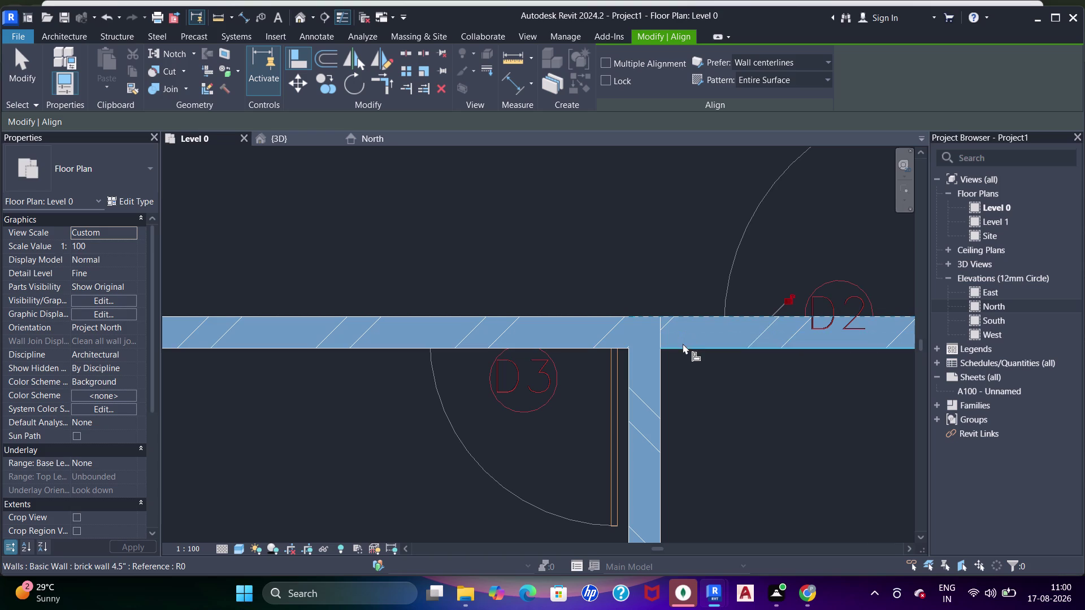
key(Escape)
Join the upper partition's left and right parts at the T-junction.
key(Escape)
key(j)
key(j)
key(j)
click(670, 337)
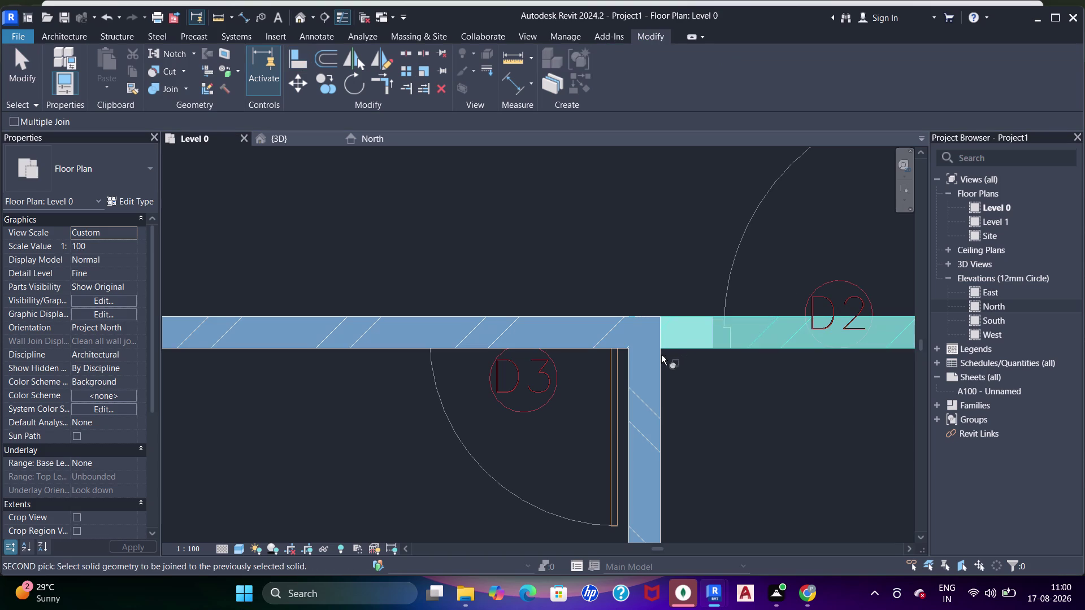
click(659, 352)
click(657, 348)
click(669, 343)
key(Escape)
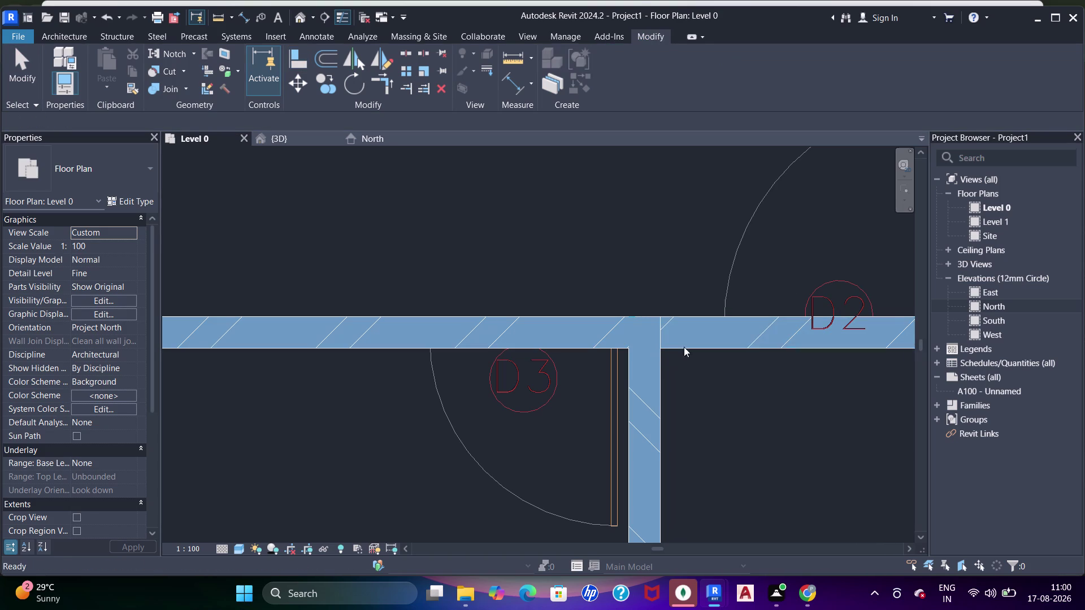
key(Escape)
Select the upper partition's right part and zoom in on the junction.
key(a)
click(693, 341)
drag(664, 349, 680, 349)
scroll(up, 3)
middle_drag(672, 355, 679, 356)
key(a)
key(a)
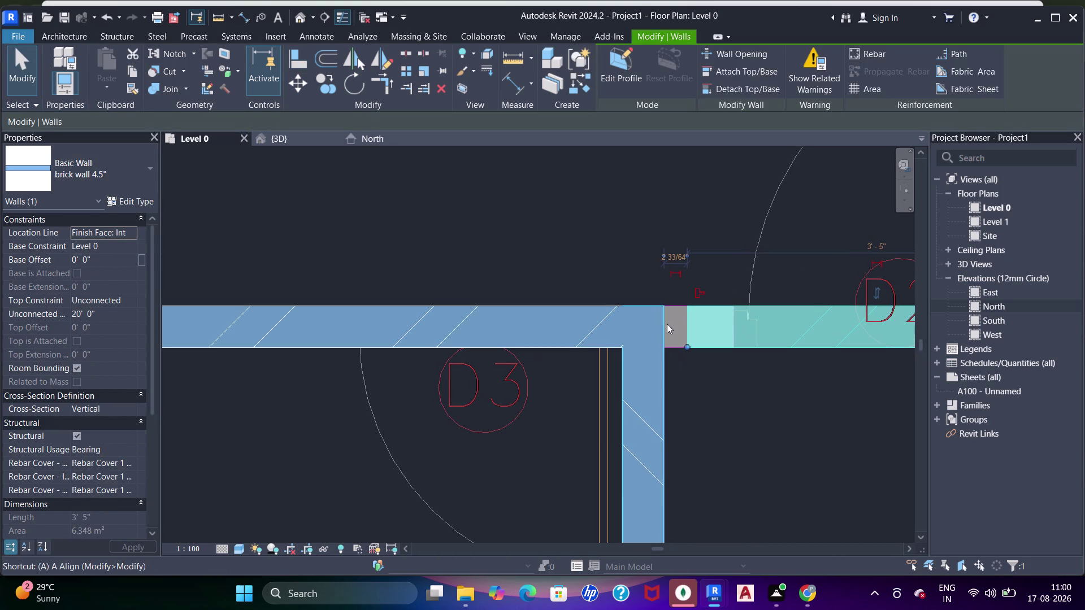
Select the bathroom brick partitions and adjust the horizontal partition's end point.
key(a)
click(664, 324)
click(689, 335)
key(Escape)
key(Escape)
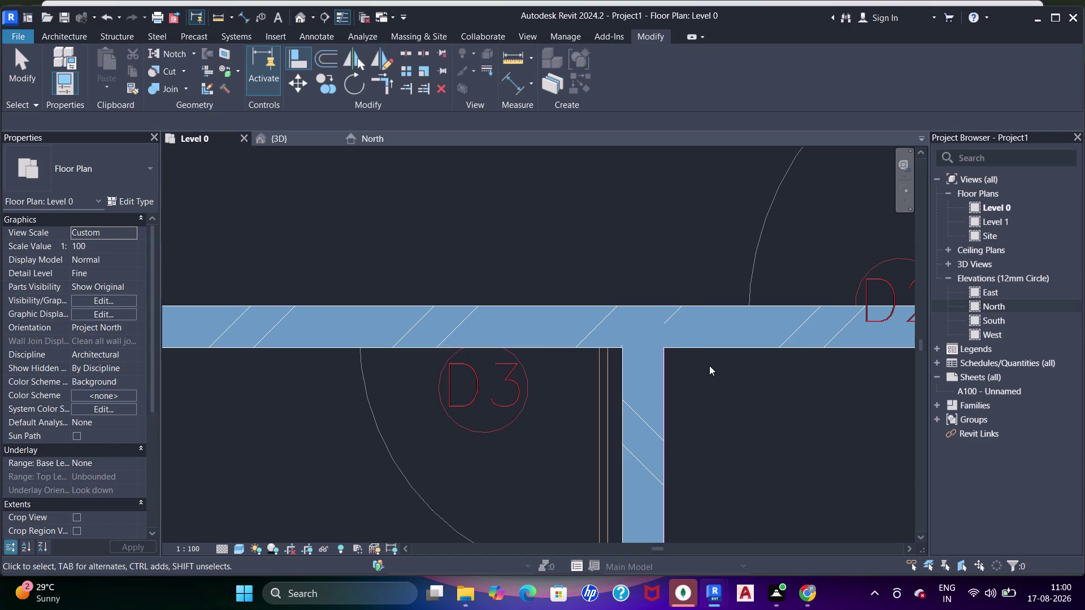
scroll(down, 3)
middle_drag(751, 364, 618, 327)
scroll(down, 3)
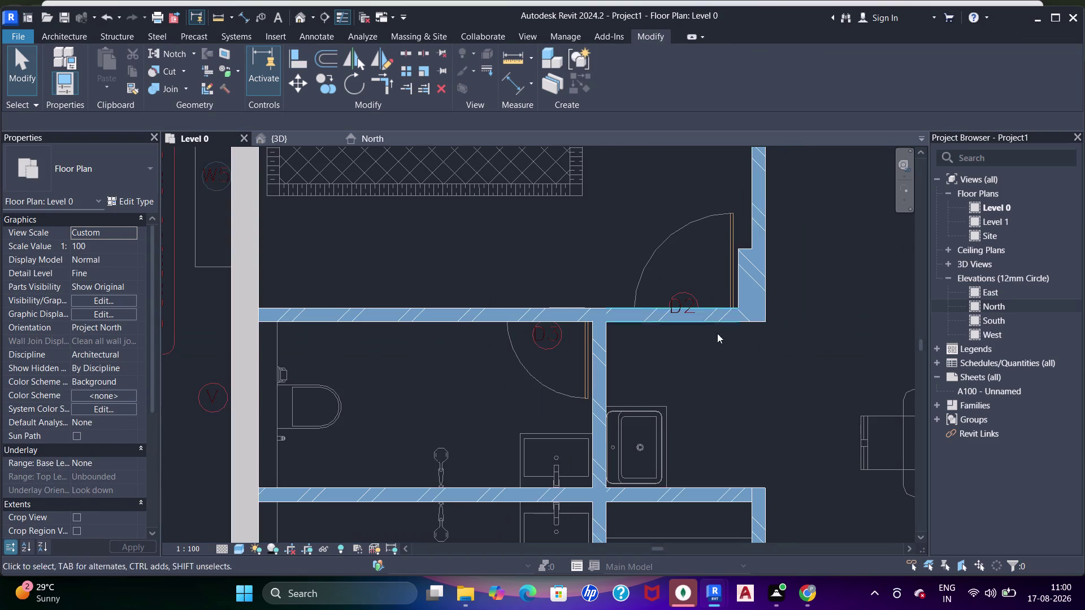
middle_drag(720, 342, 699, 200)
scroll(up, 3)
click(729, 360)
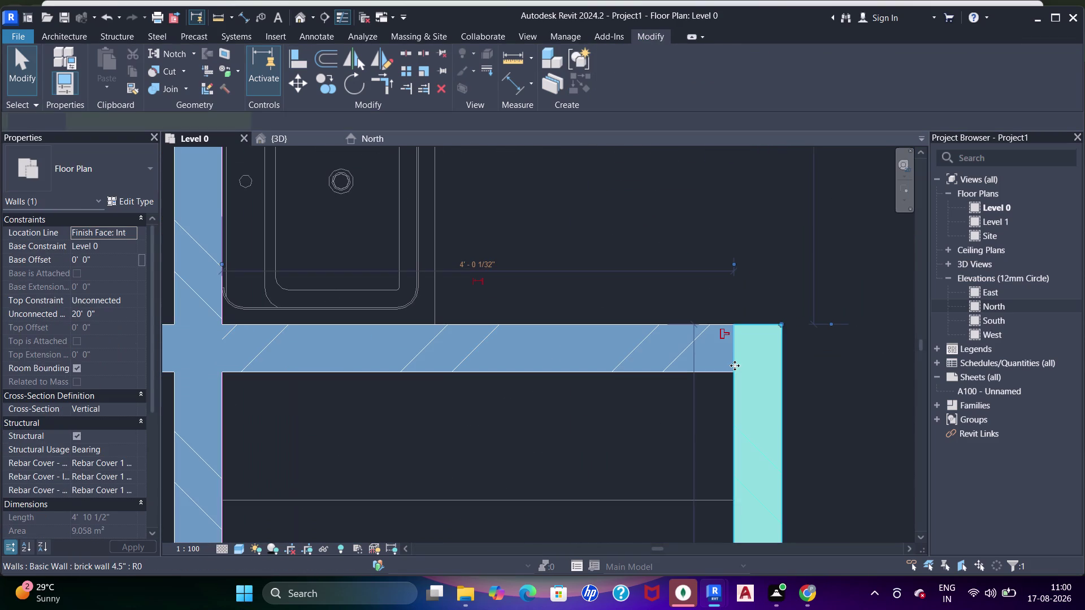
key(Escape)
drag(690, 369, 701, 365)
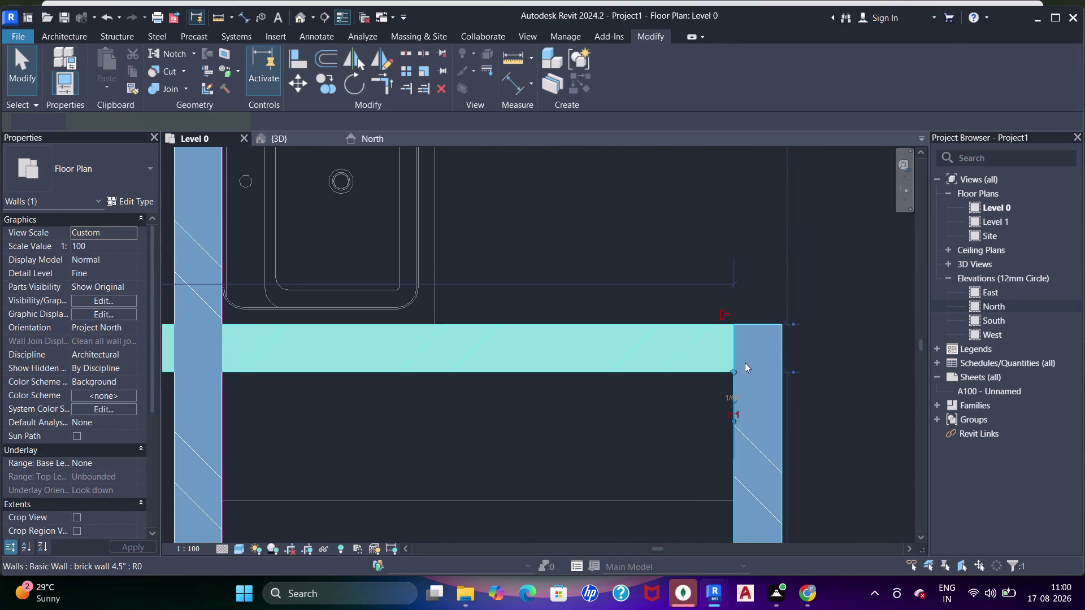
drag(734, 370, 706, 369)
scroll(up, 3)
middle_drag(726, 360, 731, 322)
Align the horizontal partition's end with the vertical partition's face.
key(a)
key(a)
key(a)
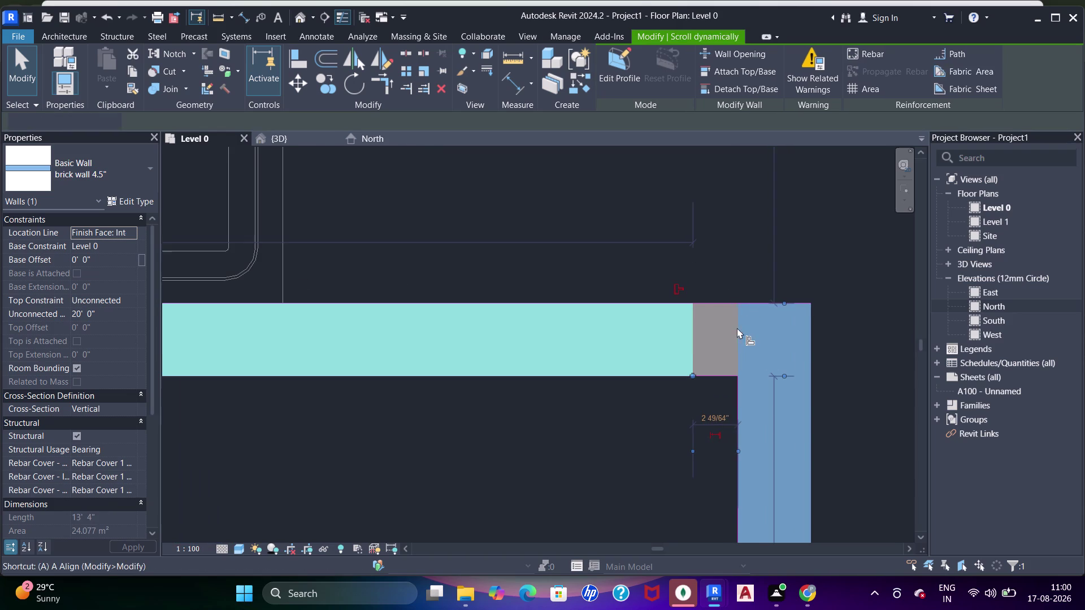
click(743, 327)
click(704, 318)
key(Escape)
key(Escape)
Pan across the plan to review the walls, moving toward the bedroom.
scroll(down, 3)
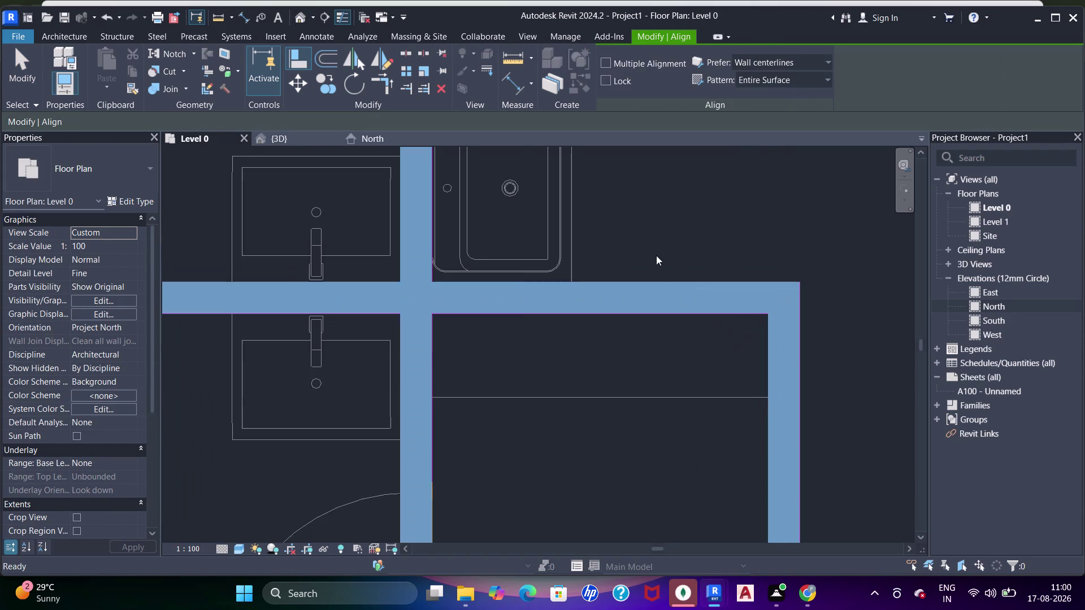
scroll(down, 3)
middle_drag(649, 337, 653, 316)
scroll(down, 3)
middle_drag(642, 351, 651, 340)
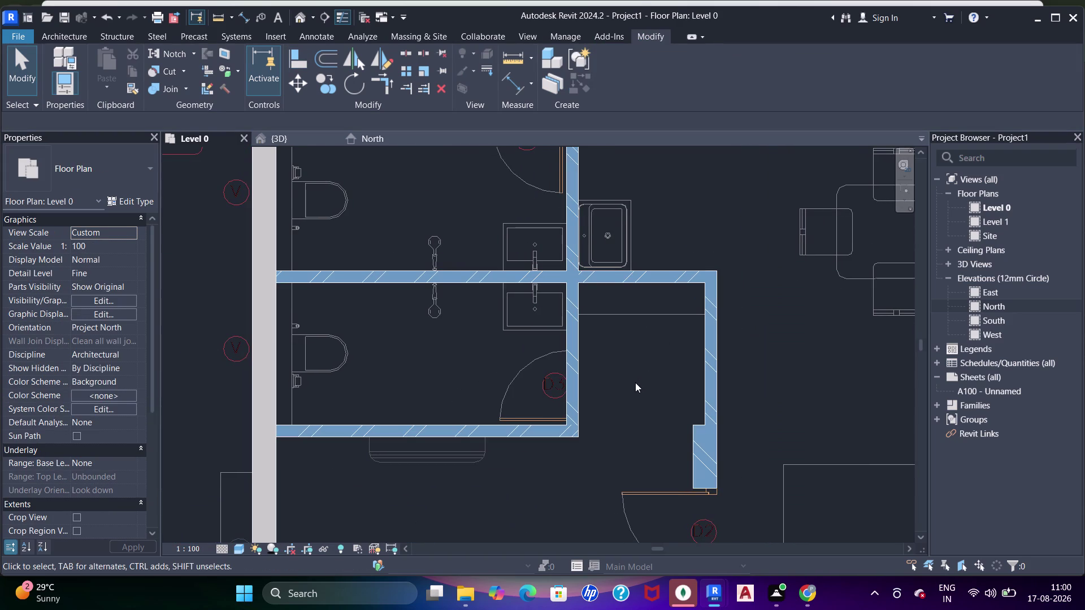
middle_drag(670, 273, 686, 451)
scroll(down, 3)
middle_drag(666, 283, 606, 403)
middle_drag(624, 257, 616, 356)
middle_drag(704, 352, 606, 352)
middle_drag(561, 279, 641, 373)
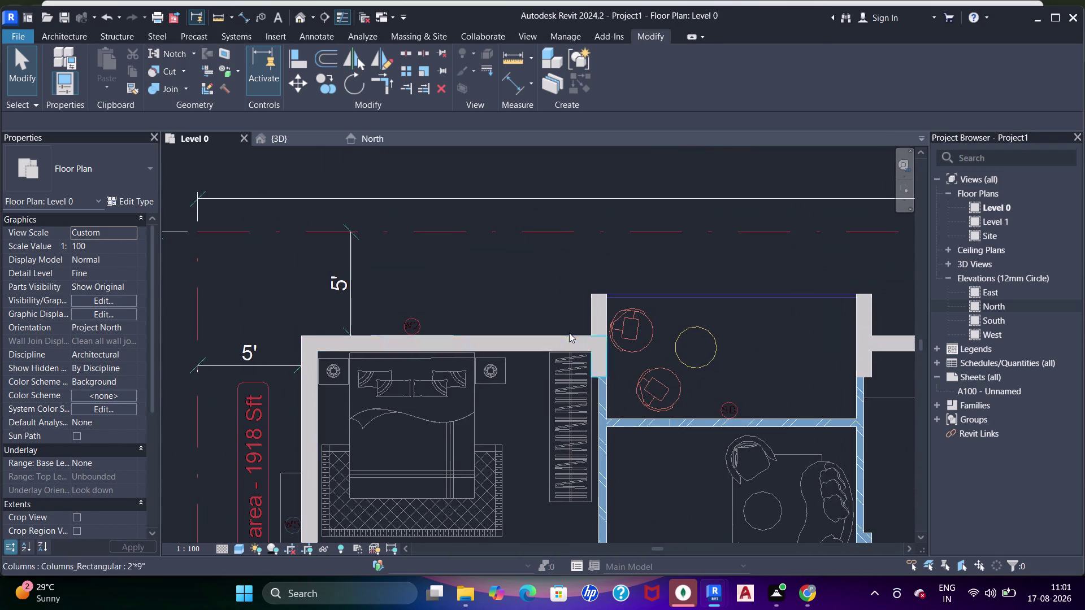
Extend the brick partition above door D3 to the vertical partition's face.
scroll(up, 3)
scroll(down, 3)
middle_drag(638, 347, 488, 348)
middle_drag(649, 372, 539, 295)
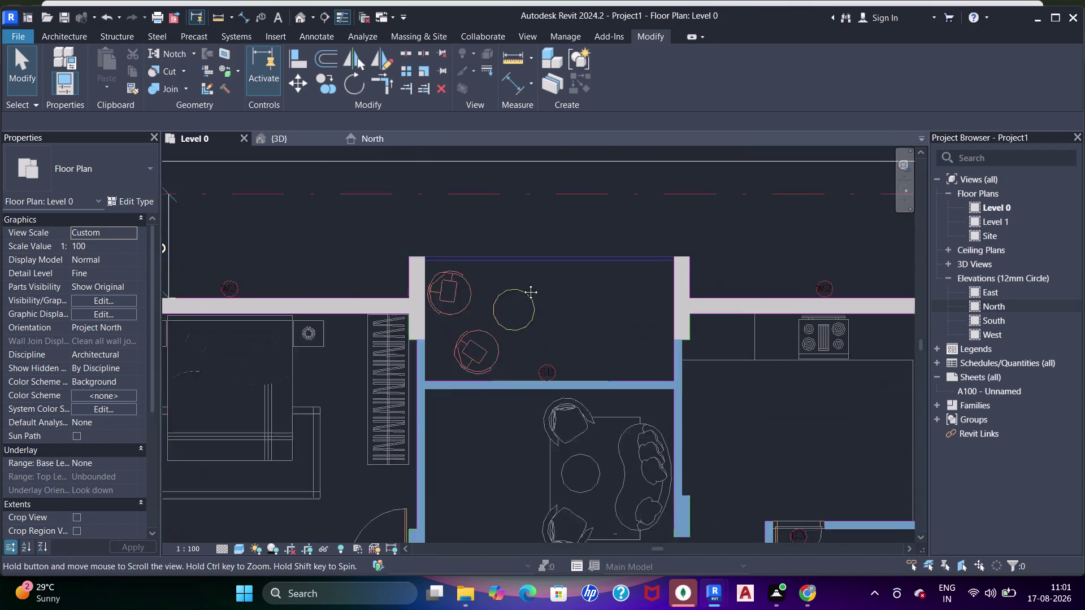
middle_drag(539, 295, 512, 278)
middle_drag(712, 430, 637, 300)
scroll(up, 3)
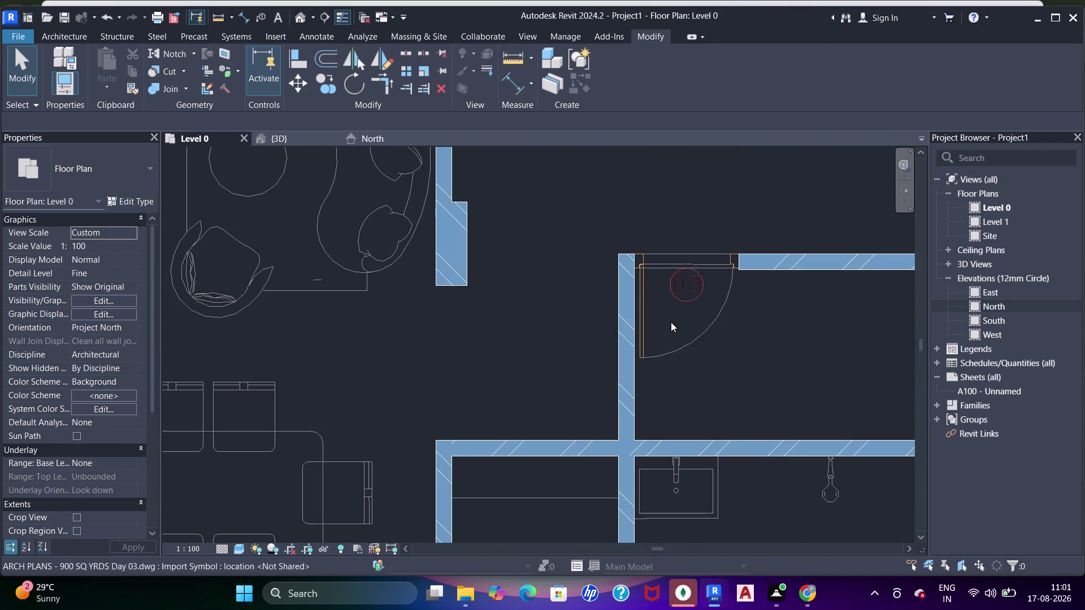
middle_drag(669, 332, 599, 298)
key(a)
key(a)
key(a)
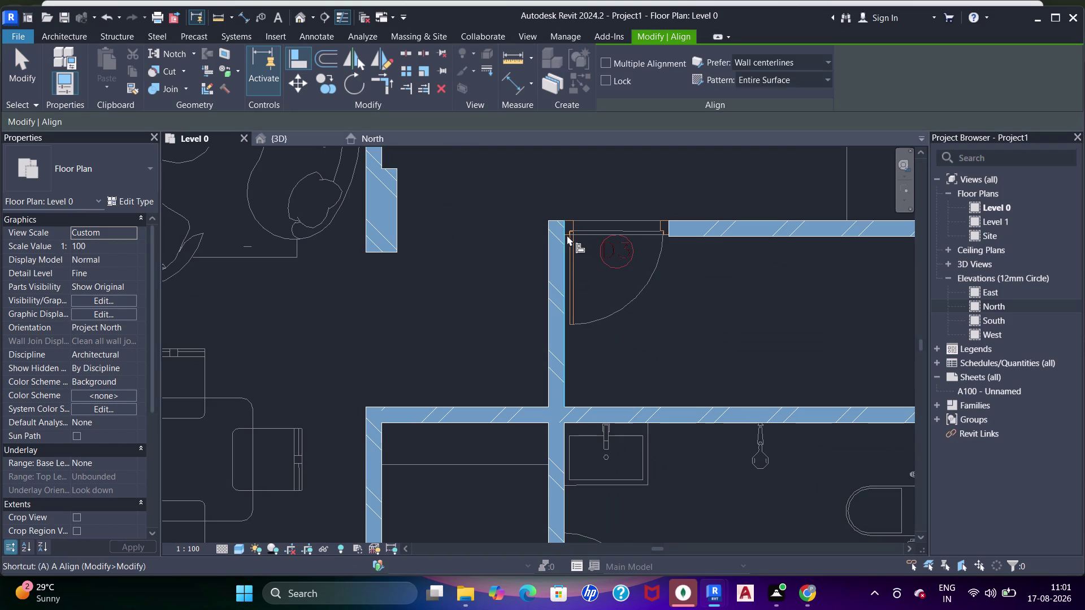
click(565, 236)
click(668, 228)
scroll(down, 3)
middle_click(692, 261)
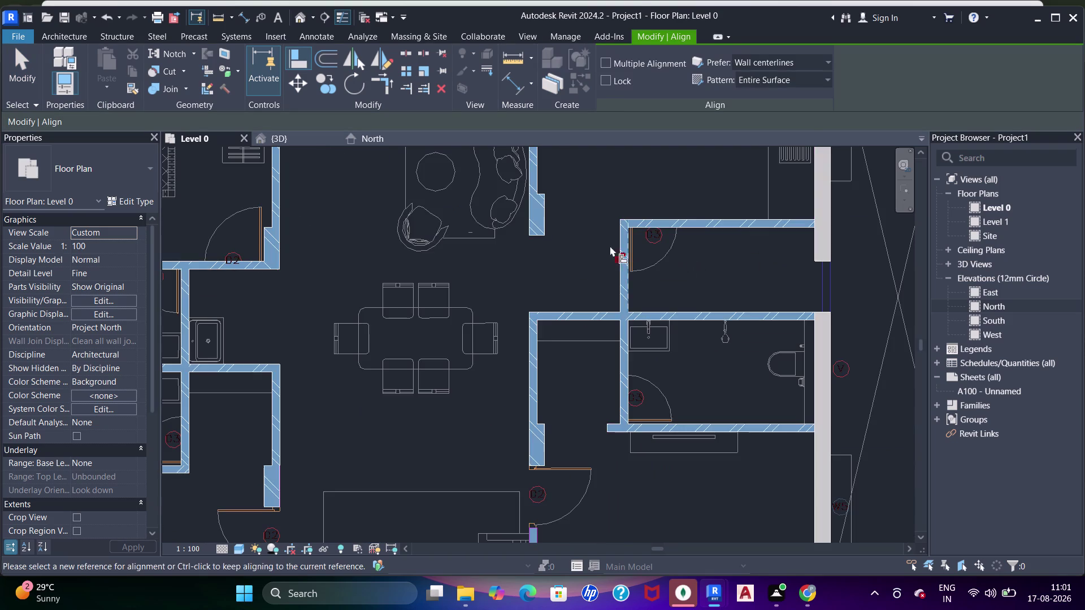
key(Escape)
key(Escape)
Join the vertical and top partitions at the door D3 corner with Join Geometry.
scroll(up, 3)
key(Escape)
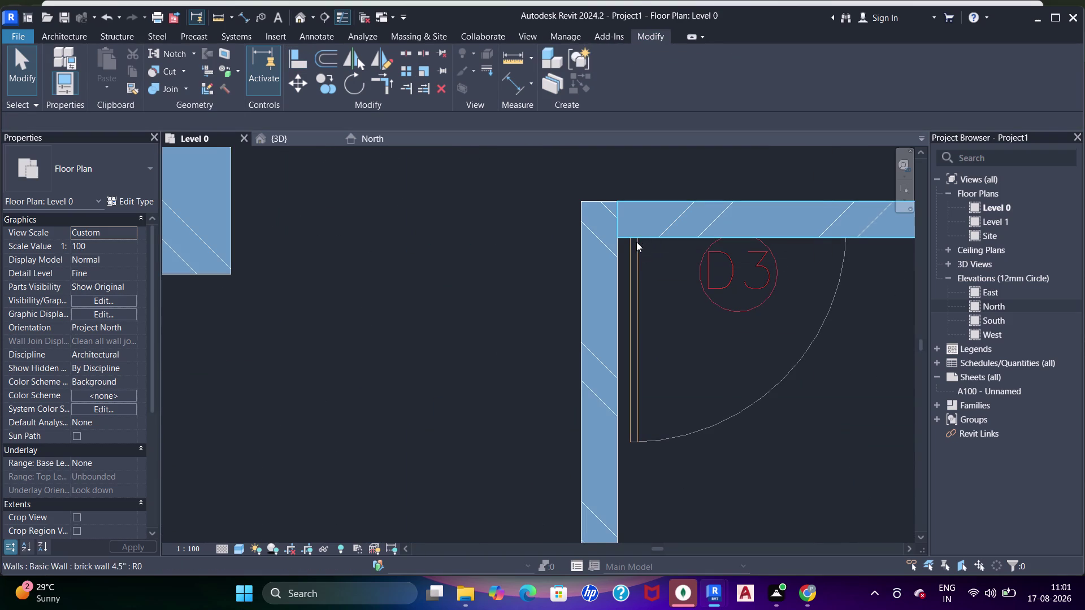
key(j)
key(j)
key(j)
click(619, 262)
click(630, 235)
Pan across the whole floor plan to review the joined corner and living room walls.
scroll(down, 3)
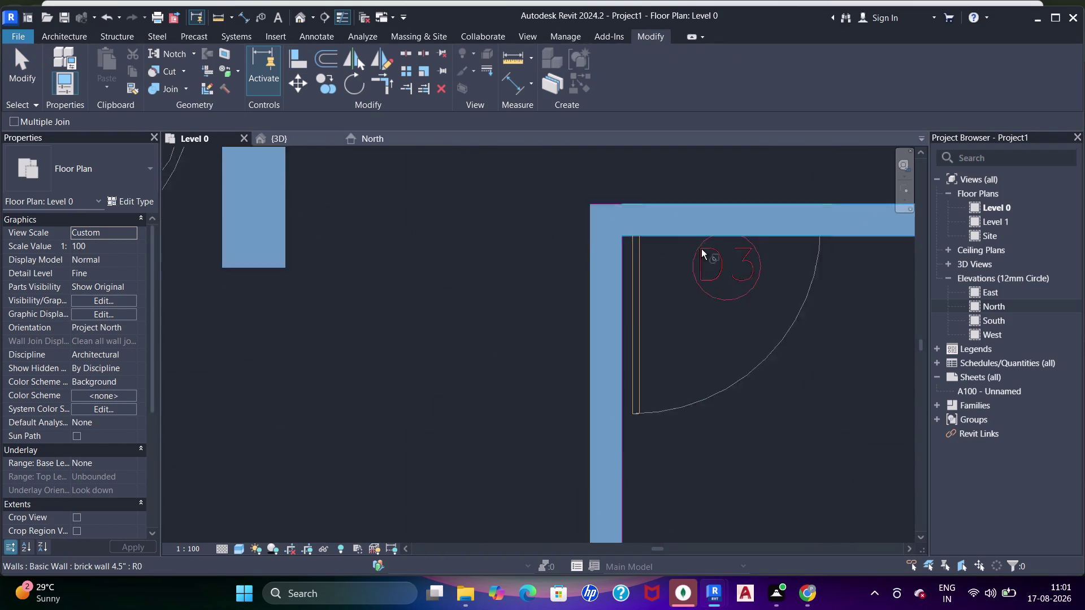
middle_drag(703, 264, 663, 235)
scroll(up, 3)
scroll(down, 3)
middle_drag(707, 332, 679, 257)
middle_drag(701, 343, 653, 353)
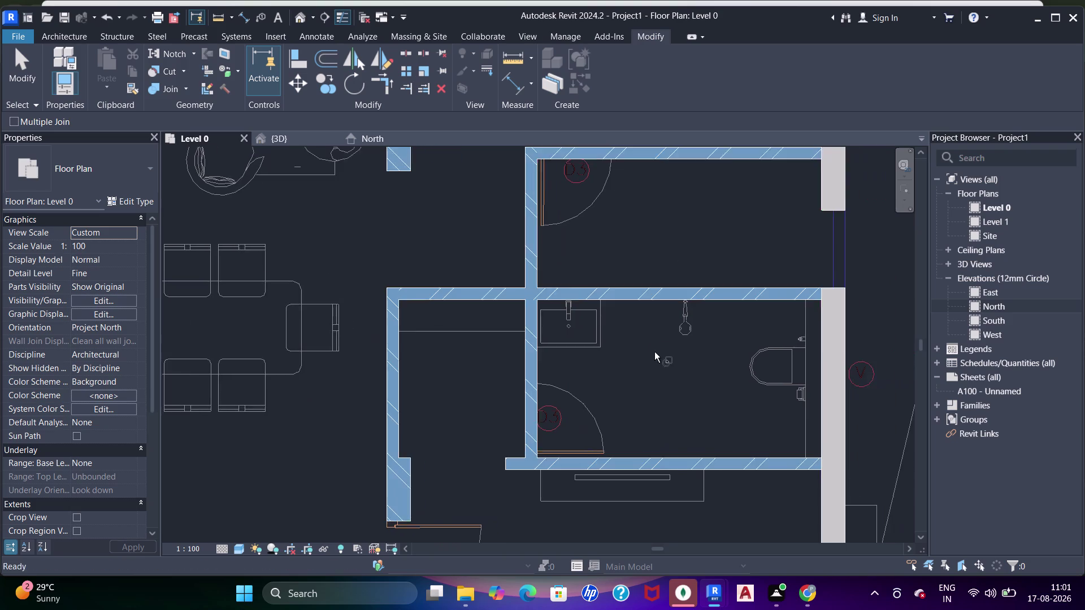
scroll(down, 3)
middle_drag(692, 293, 733, 196)
scroll(down, 3)
middle_drag(636, 241, 623, 355)
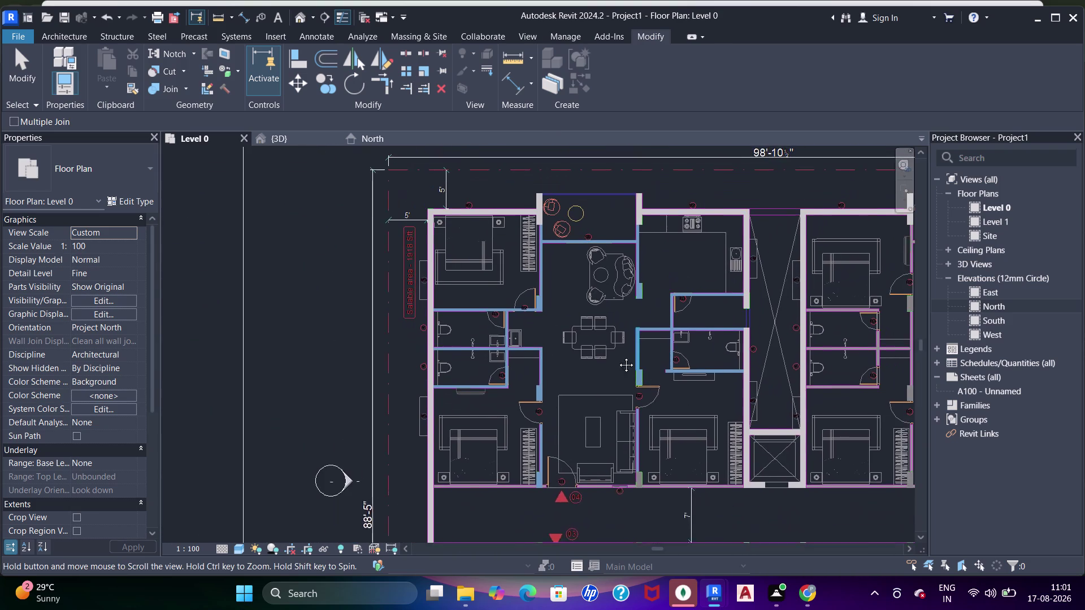
middle_drag(623, 356, 471, 342)
middle_drag(644, 346, 595, 281)
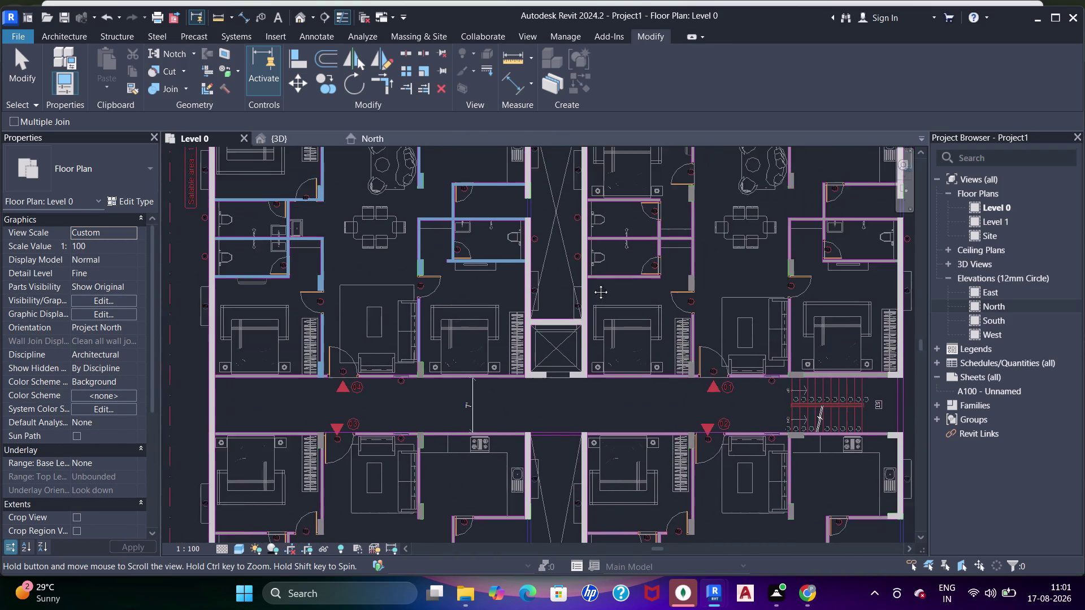
scroll(up, 3)
middle_drag(654, 329, 649, 333)
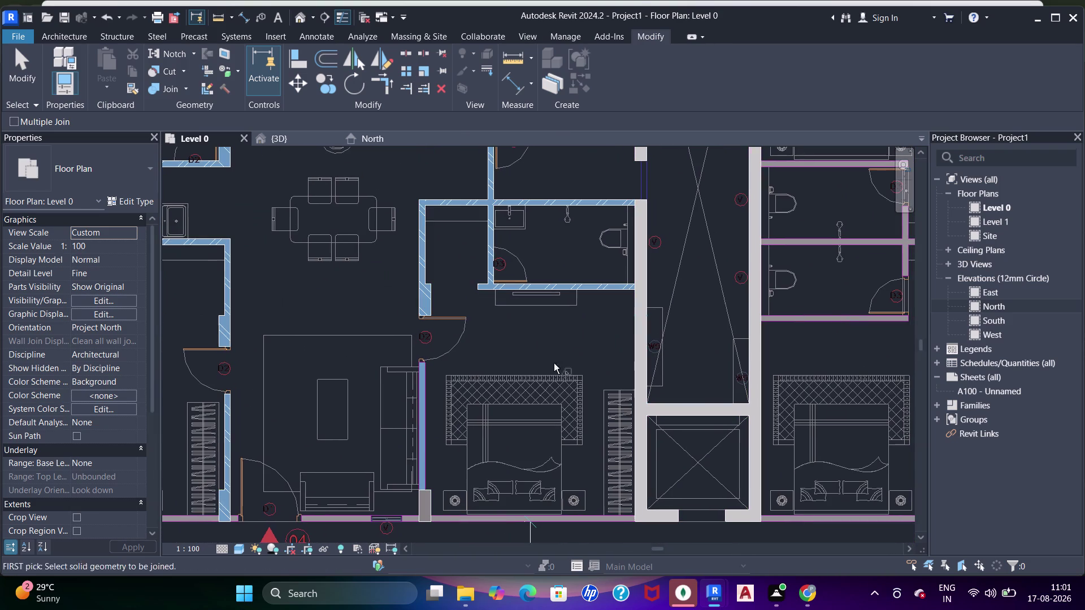
Select the short partitions on the left side of the living room.
key(Escape)
key(Escape)
scroll(up, 3)
click(411, 353)
scroll(down, 3)
middle_drag(449, 357, 537, 154)
scroll(down, 3)
middle_drag(524, 217, 590, 362)
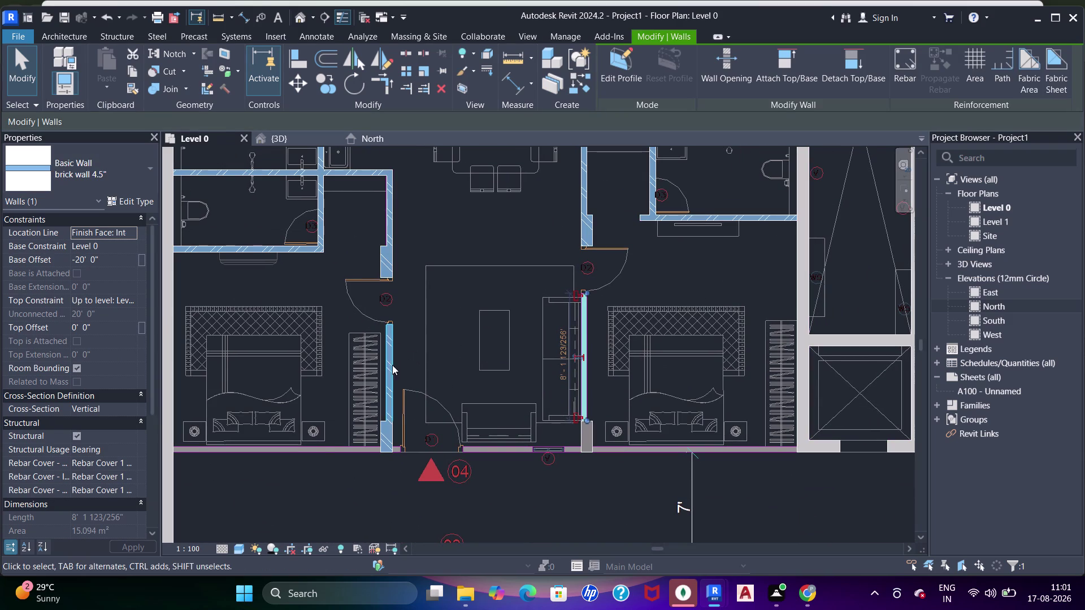
click(392, 365)
middle_drag(476, 277, 471, 346)
middle_drag(653, 356, 482, 369)
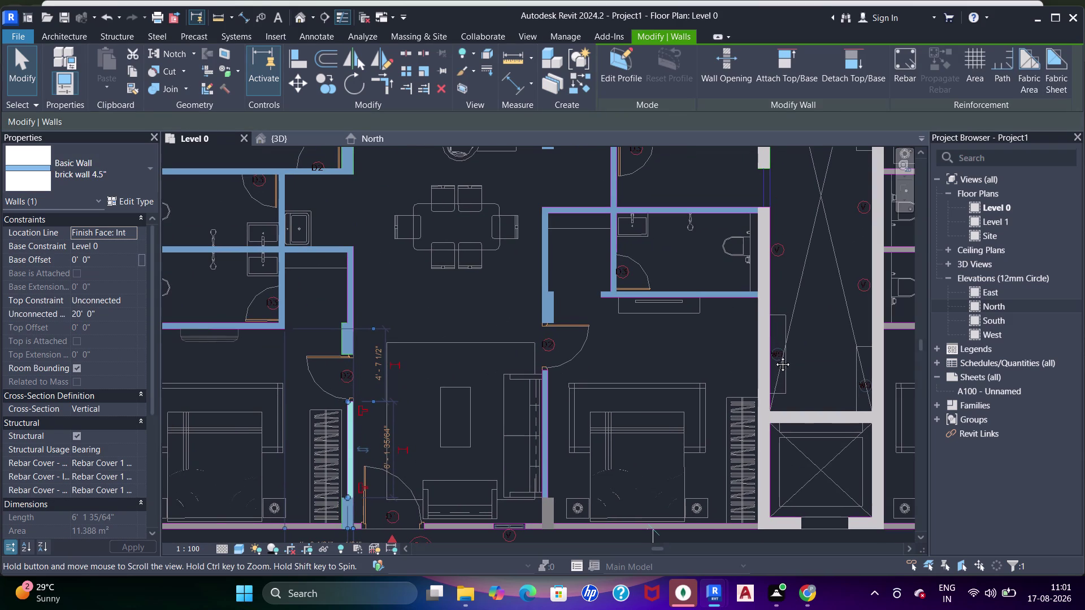
Start placing walls (WA) with the brick wall 4.5" type near the right-hand bathrooms.
middle_drag(767, 356, 573, 322)
middle_drag(645, 255, 671, 429)
key(w)
key(a)
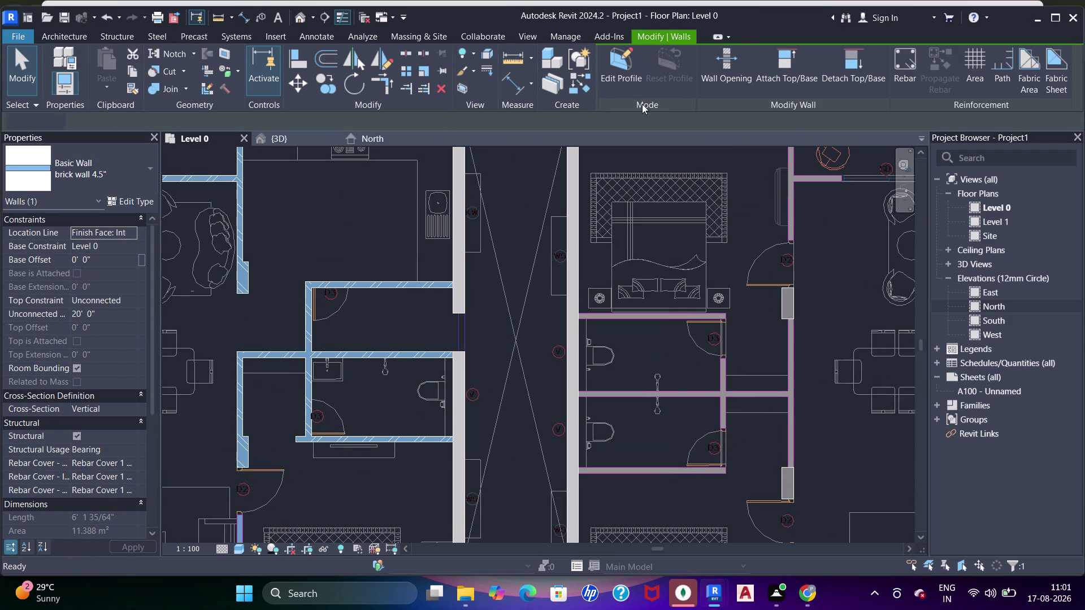
click(625, 89)
Draw 4.5" brick partitions along the bathroom top, between the toilets and beside the upper door.
scroll(up, 3)
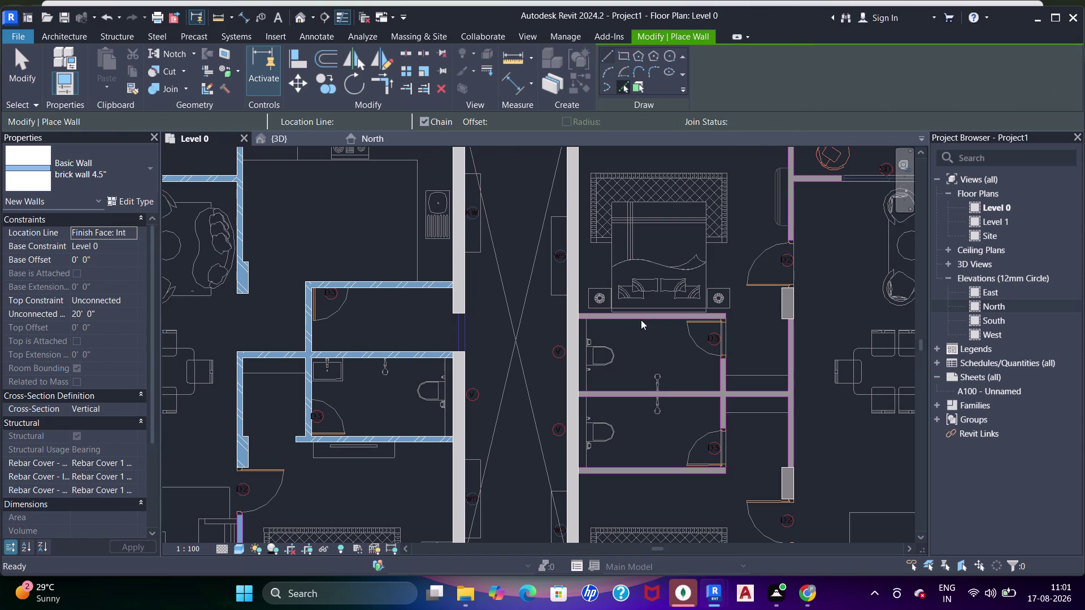
click(651, 314)
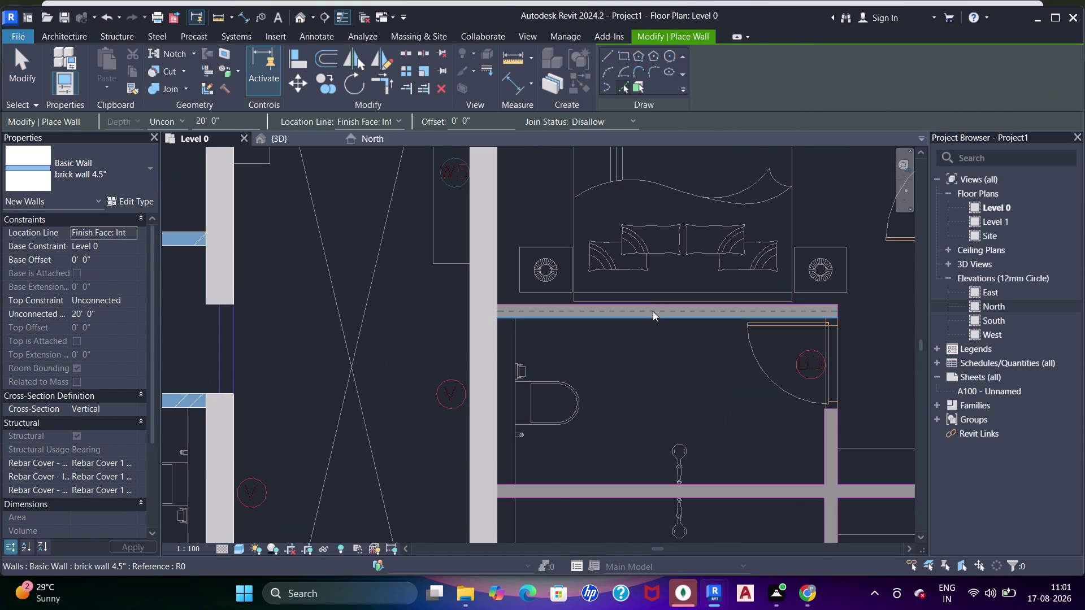
scroll(down, 3)
middle_drag(662, 319, 673, 180)
scroll(up, 3)
click(659, 311)
scroll(down, 3)
middle_drag(754, 301, 635, 306)
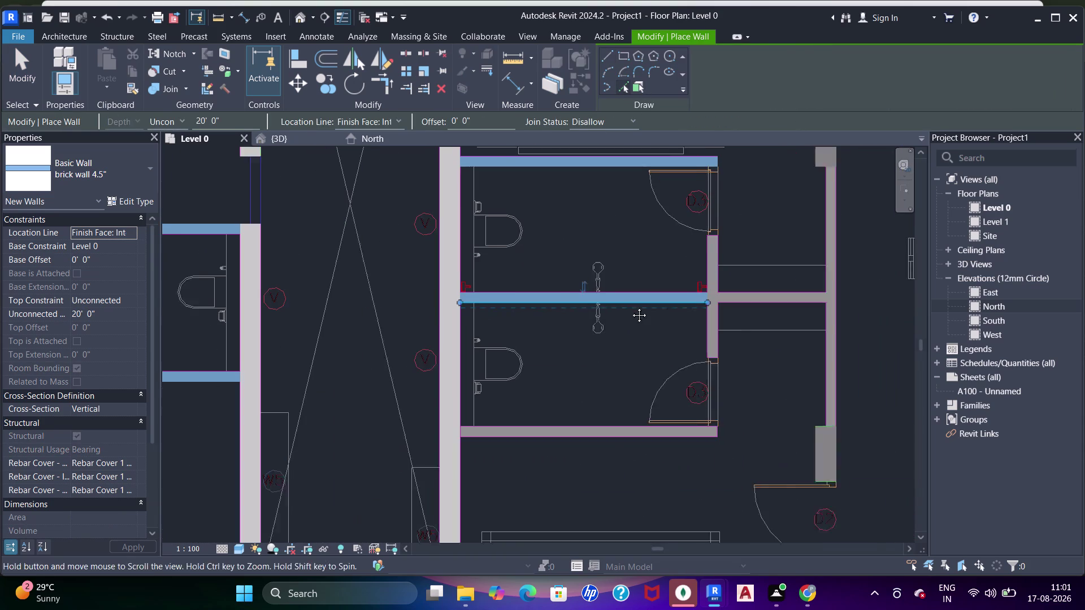
middle_drag(635, 305, 630, 307)
click(690, 280)
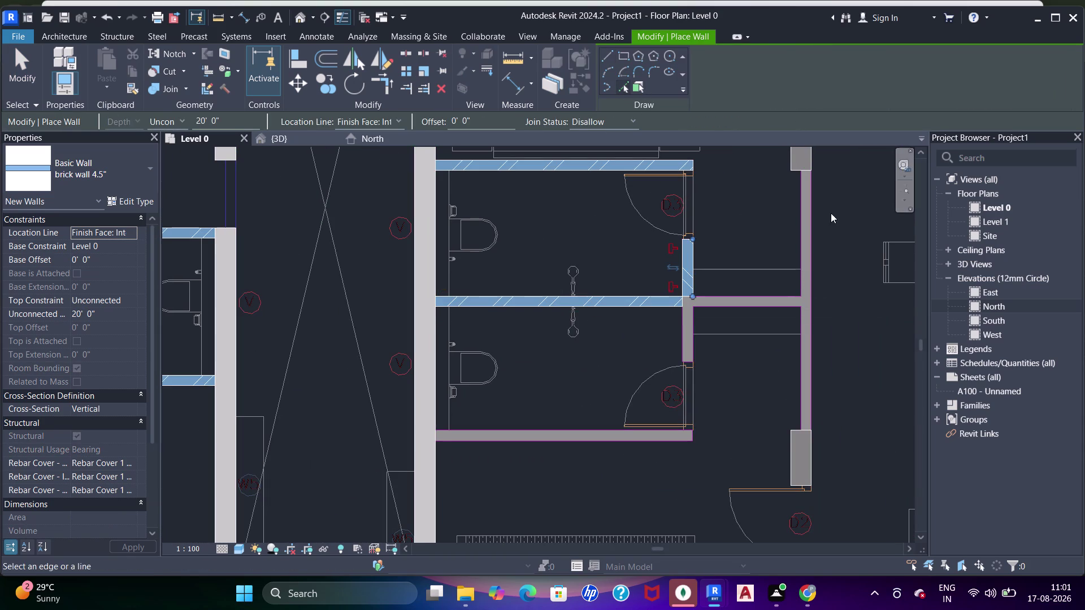
click(809, 224)
drag(612, 438, 618, 434)
key(Escape)
key(Escape)
key(Escape)
Select the outer vertical wall and inspect the toilet divider junction.
click(808, 286)
scroll(down, 3)
middle_click(810, 245)
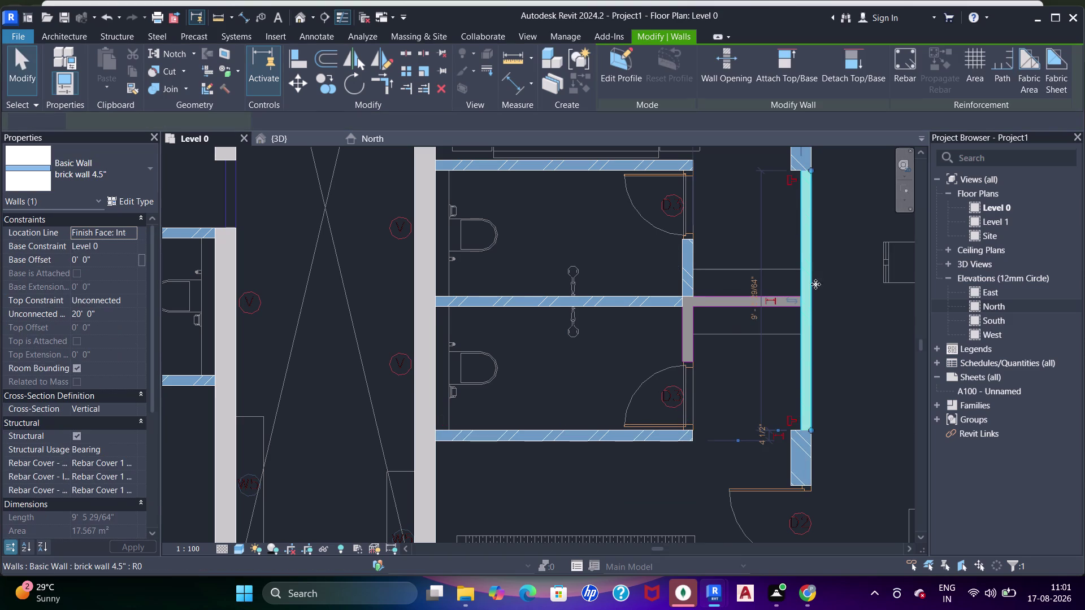
middle_drag(787, 271, 809, 317)
key(Escape)
scroll(up, 3)
middle_drag(709, 275, 714, 260)
key(Escape)
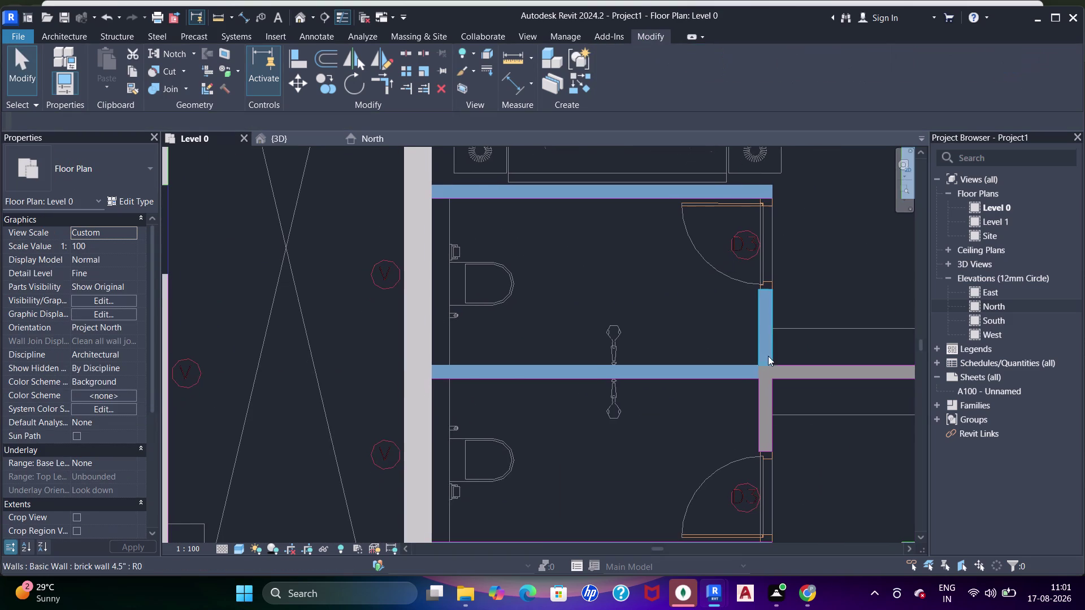
key(Escape)
middle_drag(758, 362, 630, 335)
scroll(down, 3)
Align the toilet divider partition to the outer wall face.
key(a)
key(a)
key(a)
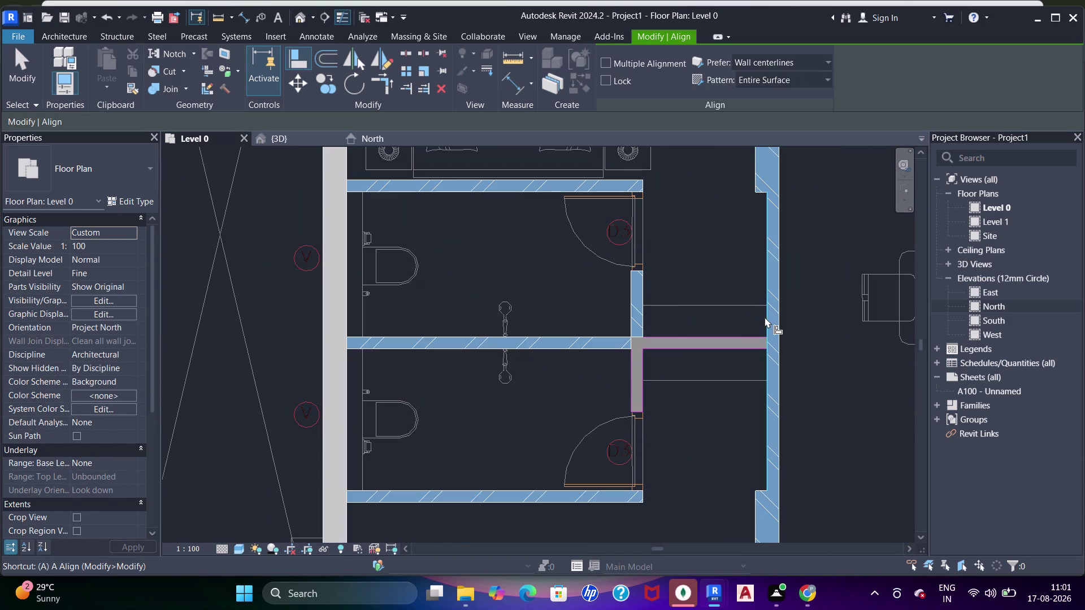
click(765, 317)
click(633, 342)
click(670, 362)
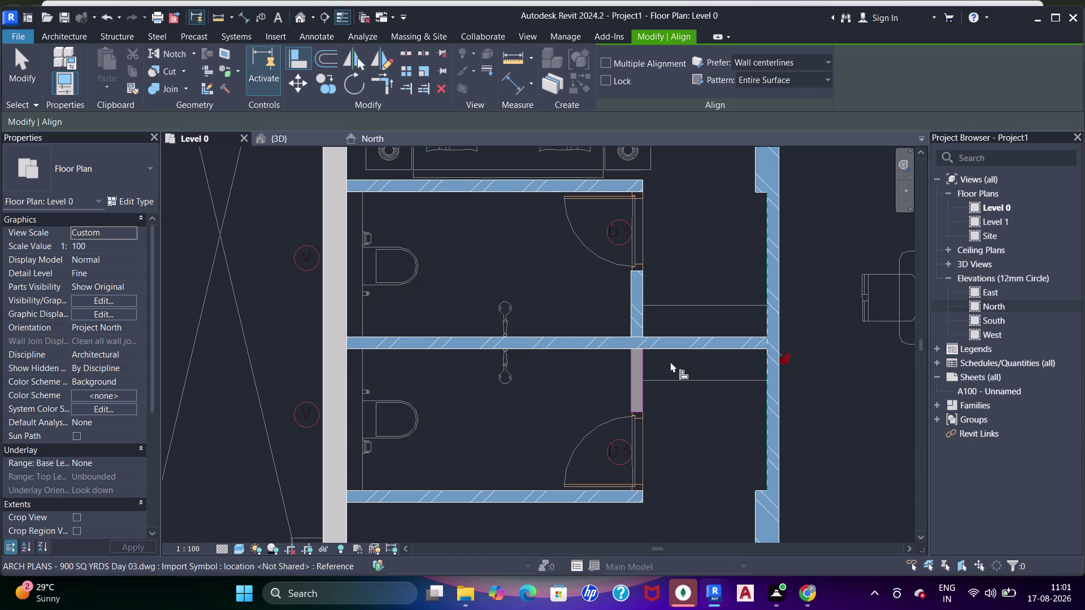
drag(633, 492, 634, 487)
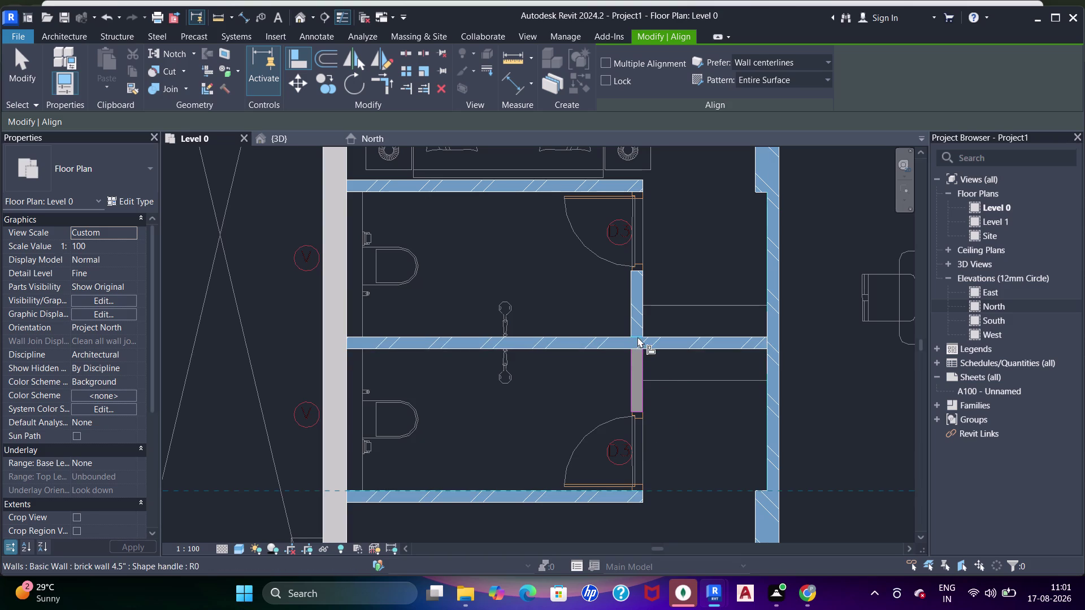
click(638, 336)
scroll(down, 3)
middle_drag(662, 332, 707, 316)
key(Escape)
key(Escape)
Align the upper toilet wall to its DWG line.
middle_drag(675, 307, 680, 339)
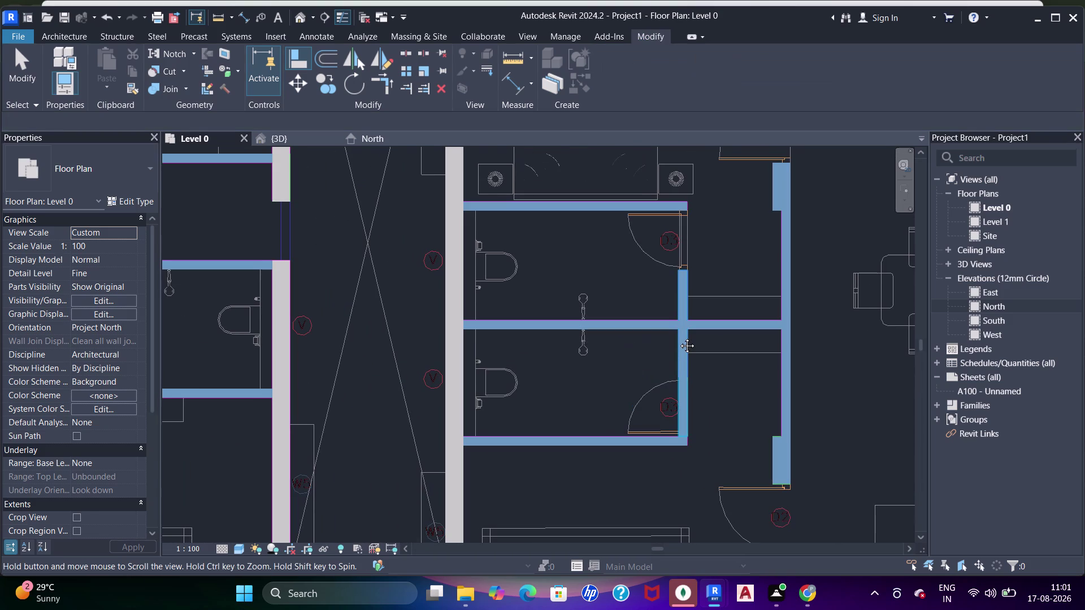
scroll(up, 3)
key(a)
key(a)
key(a)
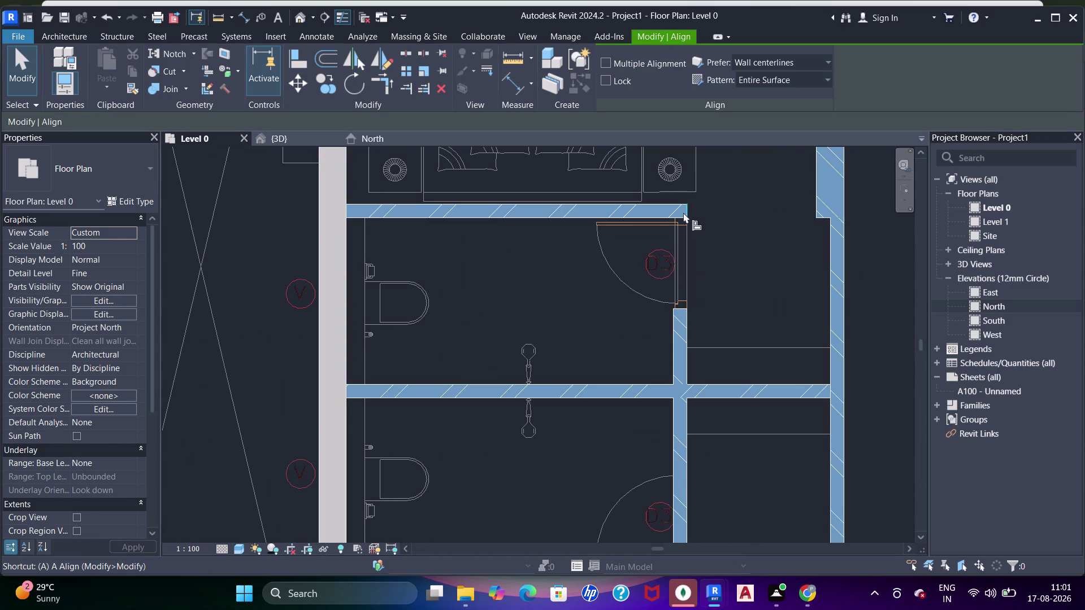
click(676, 219)
click(676, 309)
scroll(down, 3)
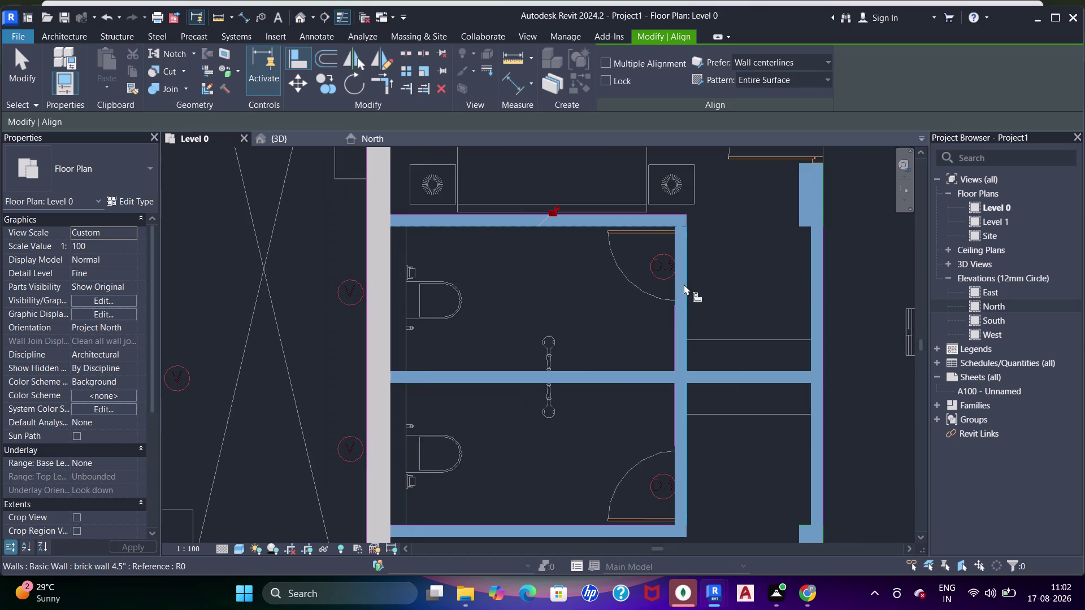
middle_click(690, 303)
key(Escape)
key(Escape)
Join the side partition to the top toilet wall with Join Geometry (JJ).
scroll(up, 3)
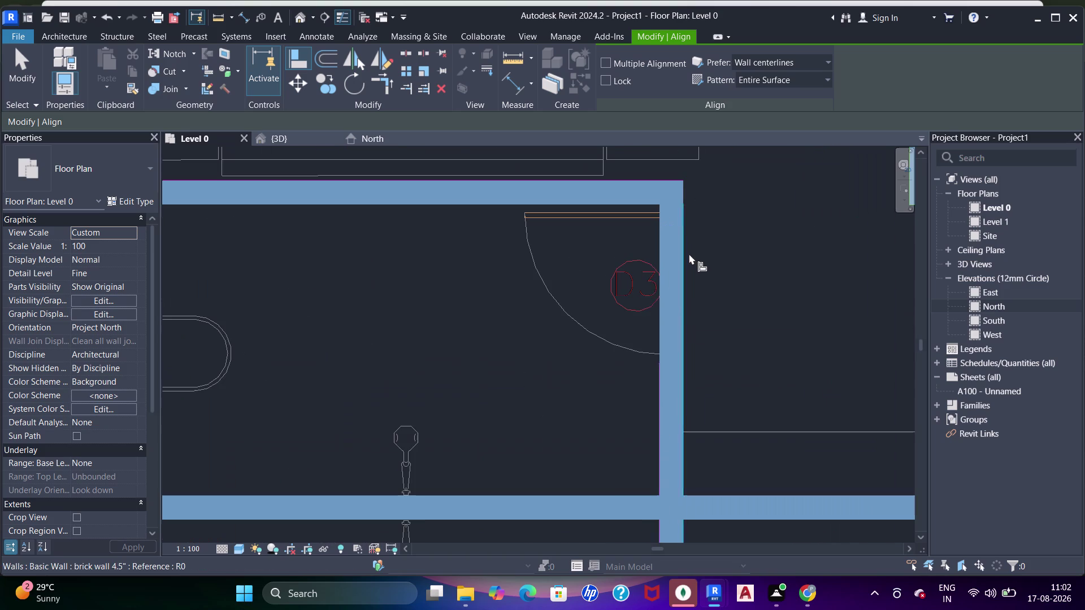
key(j)
key(j)
key(j)
click(666, 198)
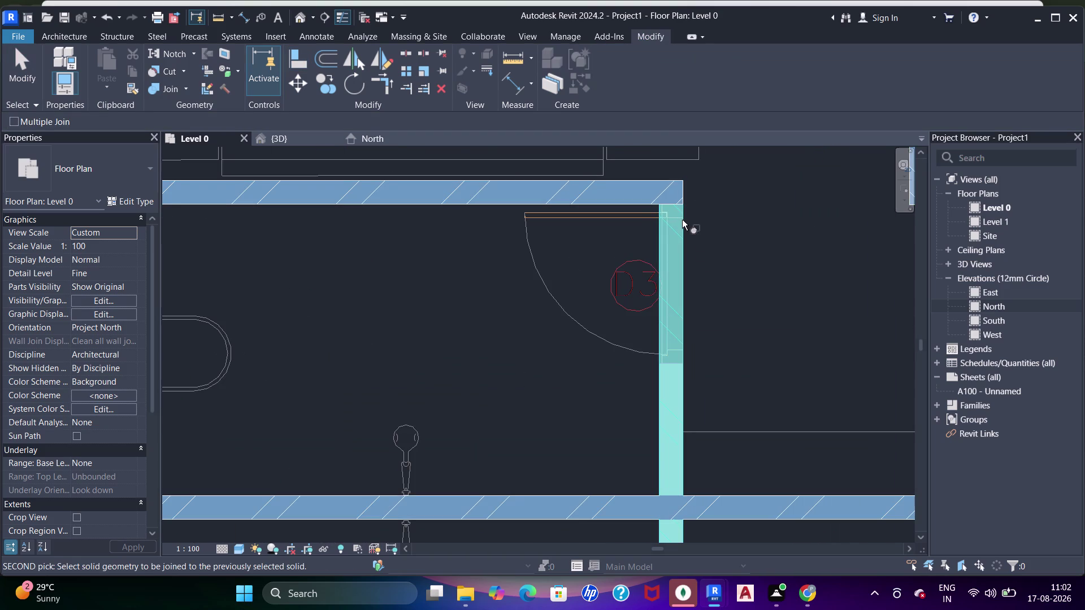
click(681, 191)
scroll(down, 3)
middle_click(711, 234)
scroll(down, 3)
middle_drag(704, 251, 710, 189)
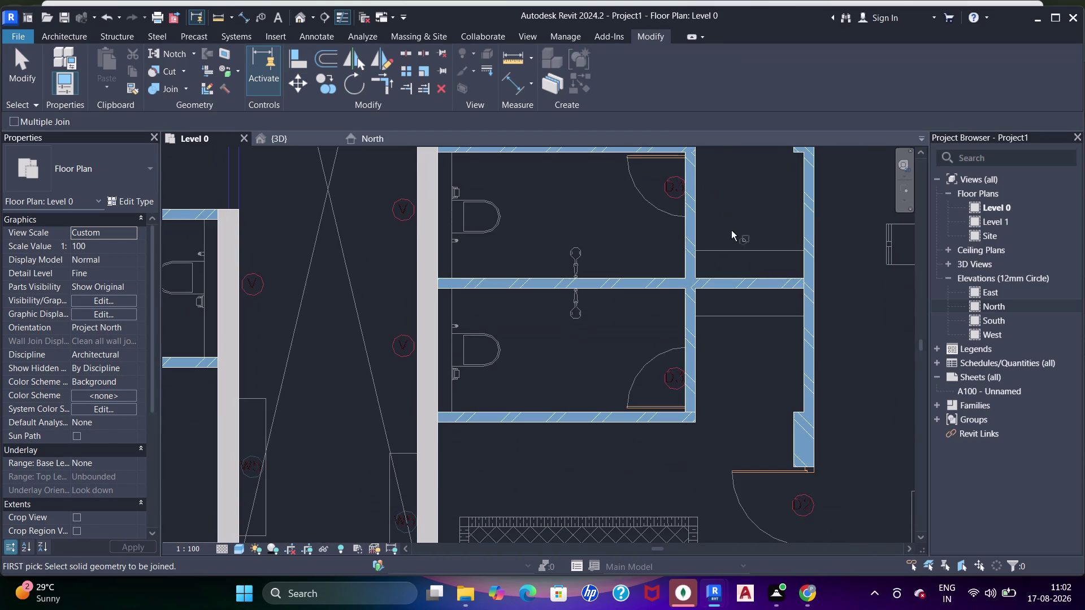
Join the two remaining intersecting wall pairs in the toilet block.
click(697, 412)
click(694, 400)
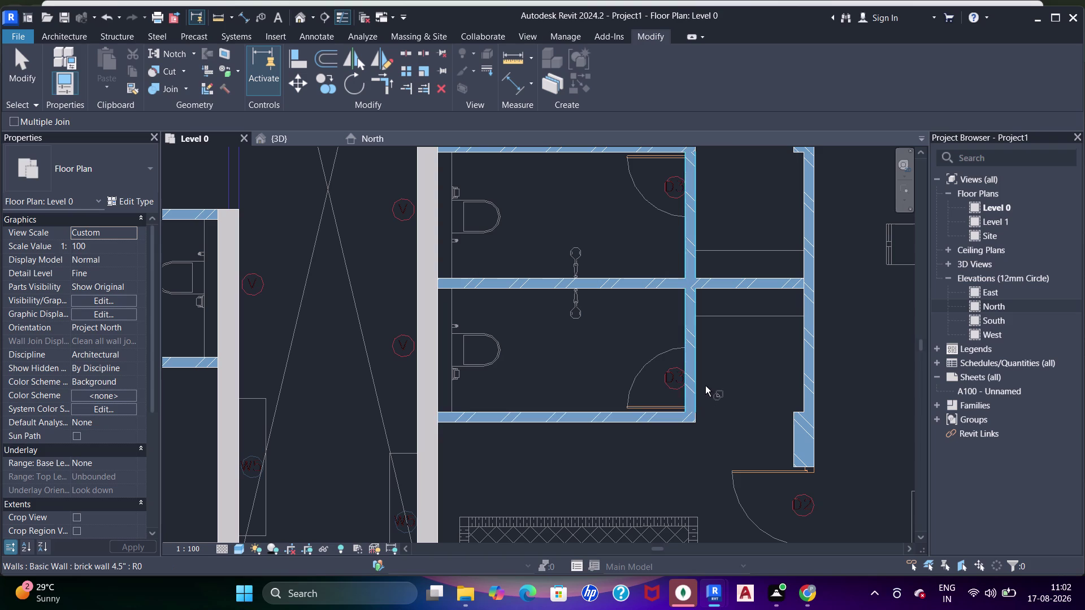
scroll(down, 3)
middle_drag(746, 304, 694, 290)
click(733, 273)
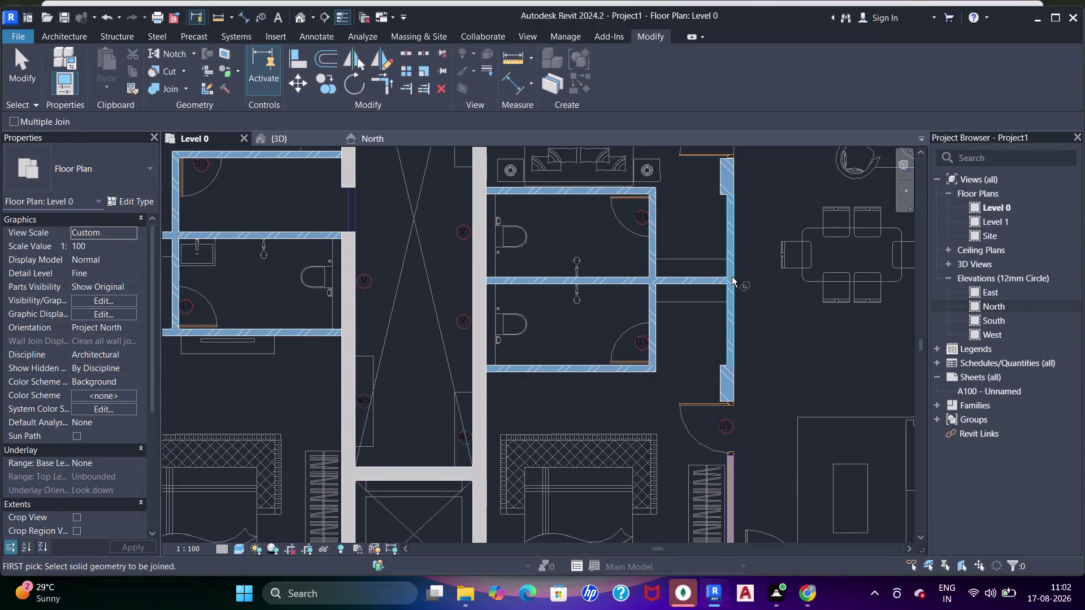
click(718, 280)
scroll(up, 3)
scroll(down, 3)
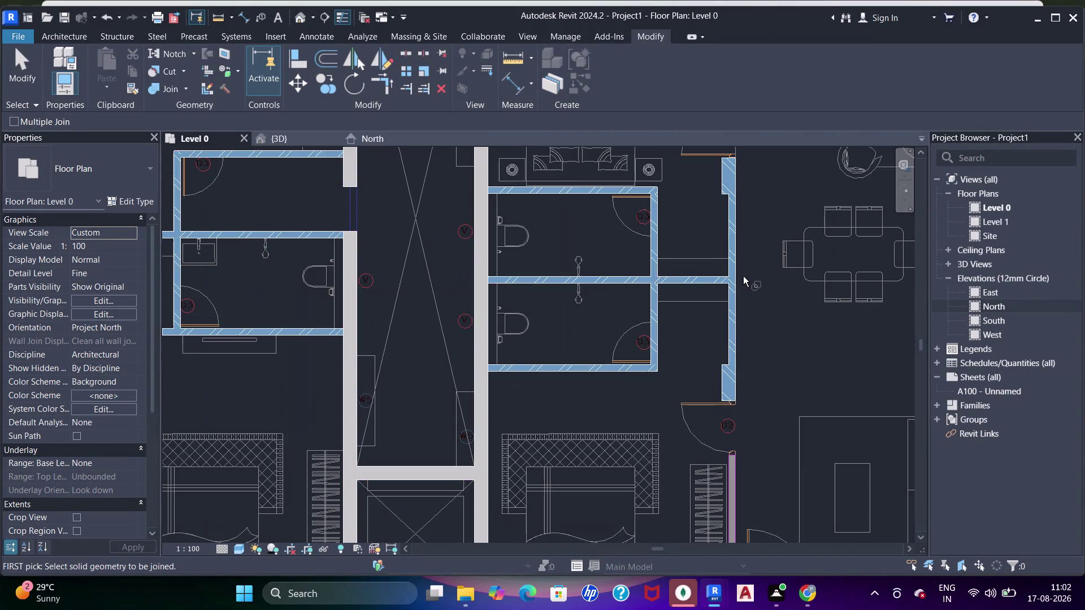
middle_drag(739, 263, 734, 359)
middle_drag(729, 311, 724, 405)
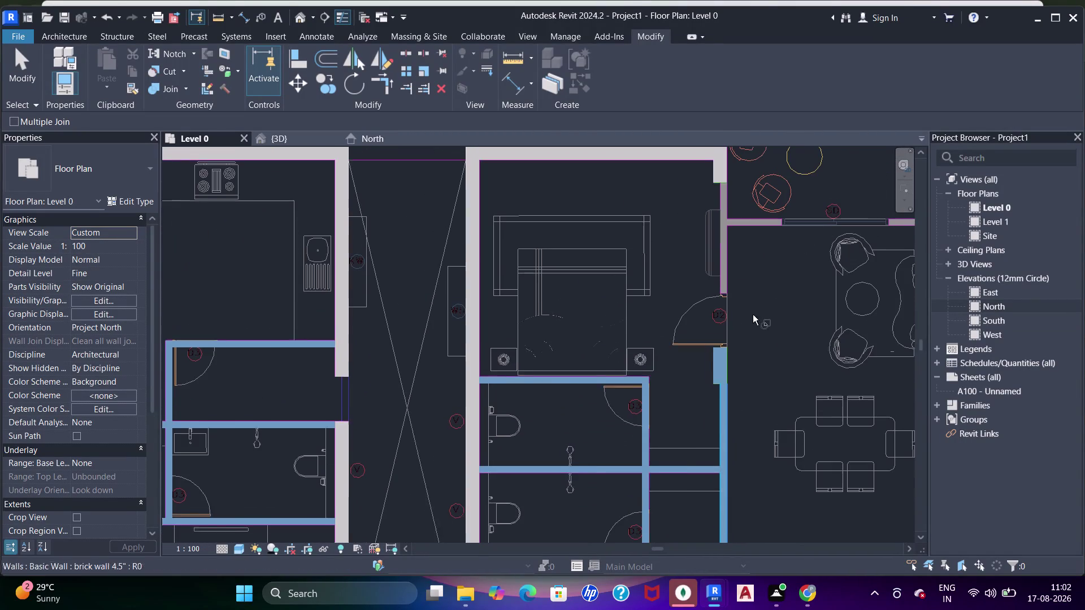
middle_drag(745, 280, 746, 317)
scroll(up, 3)
Trace four 4.5-inch brick partitions along the living room DWG lines with Pick Lines.
key(w)
key(a)
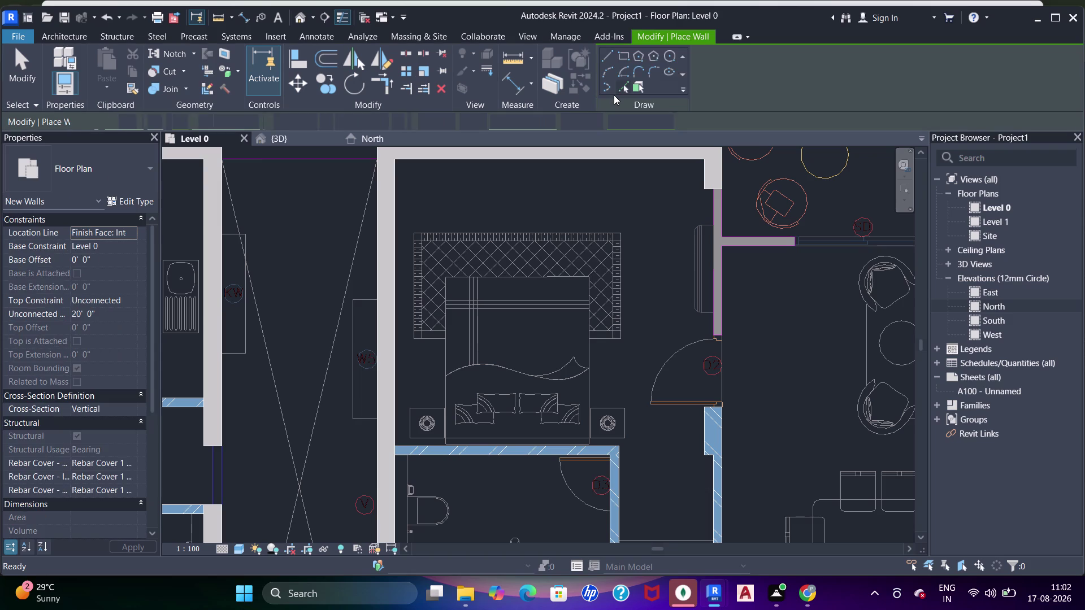
click(624, 85)
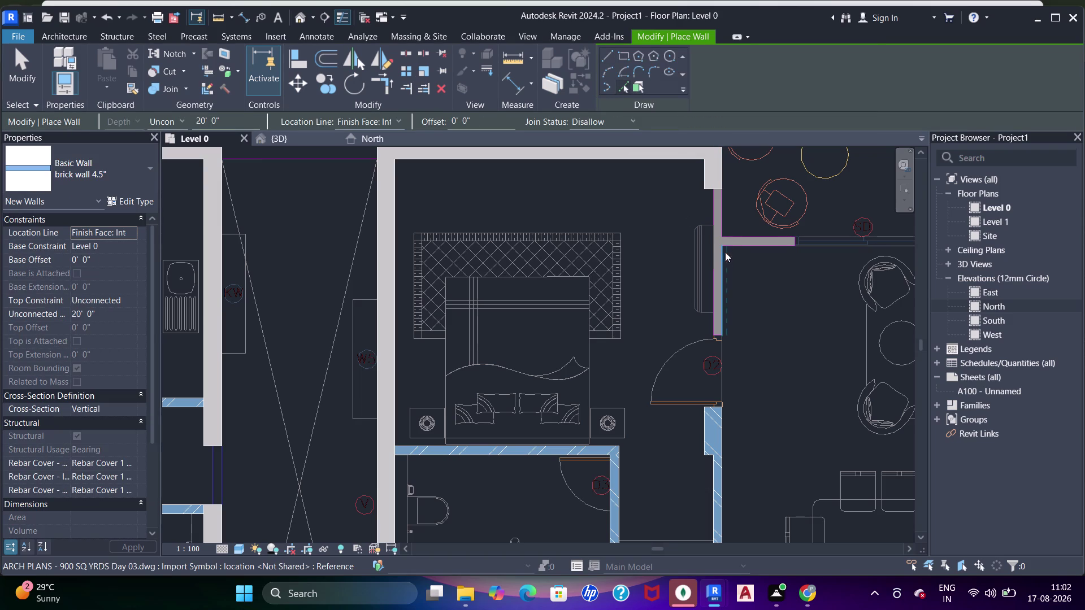
click(718, 278)
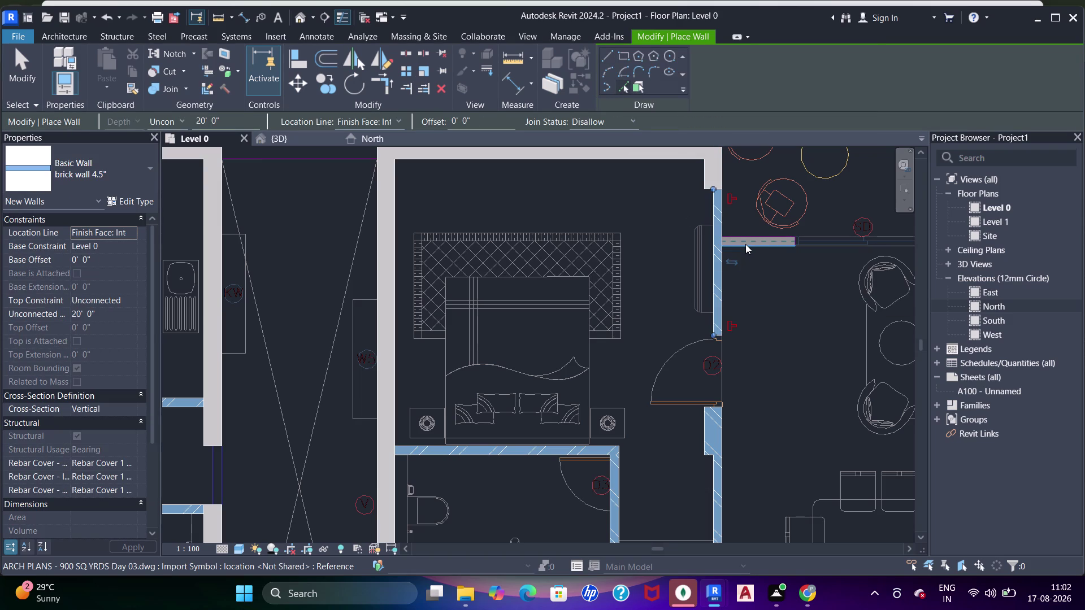
click(746, 244)
scroll(down, 3)
middle_drag(859, 194, 685, 208)
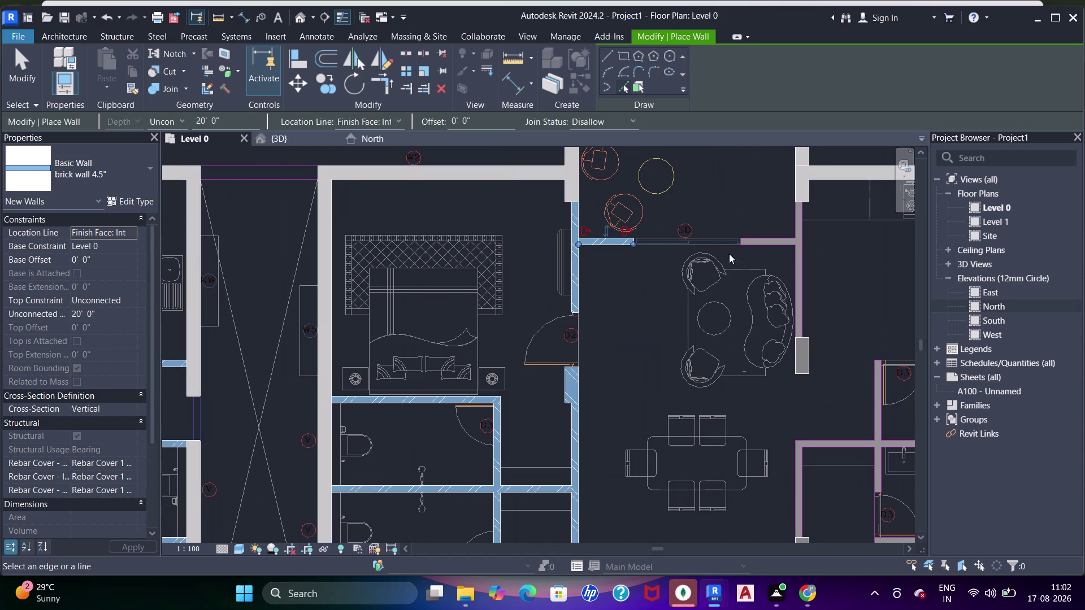
click(800, 241)
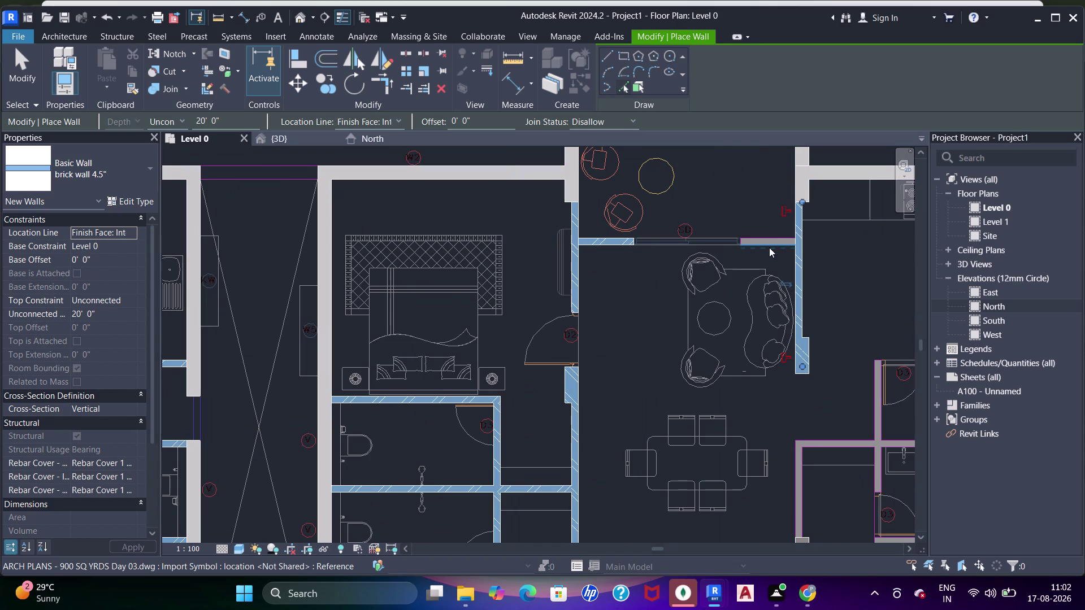
click(761, 244)
middle_drag(721, 262, 764, 257)
key(Escape)
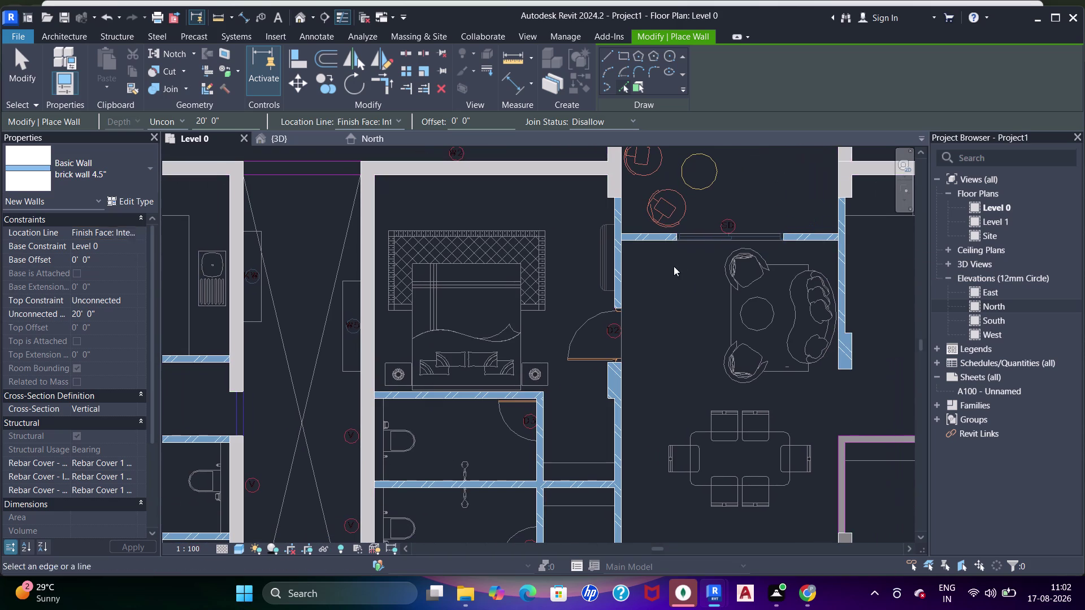
key(Escape)
Align the brick wall beside the bedroom door to its DWG line.
middle_drag(632, 348, 634, 331)
scroll(up, 3)
key(a)
key(a)
key(a)
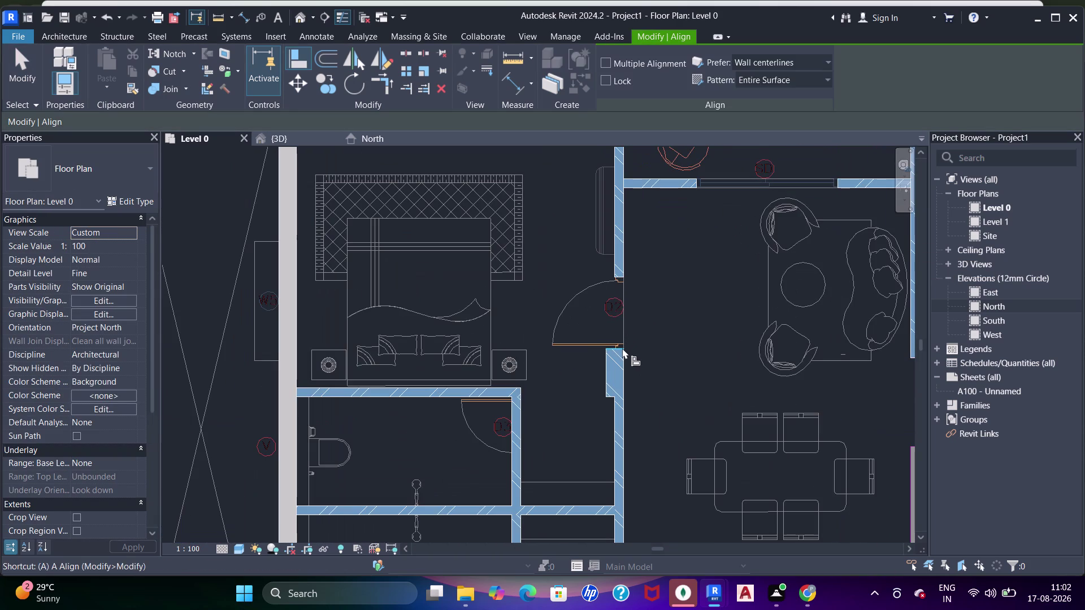
click(622, 348)
click(617, 275)
Align the living room top wall and its end to the DWG lines.
scroll(down, 3)
middle_drag(694, 285, 595, 312)
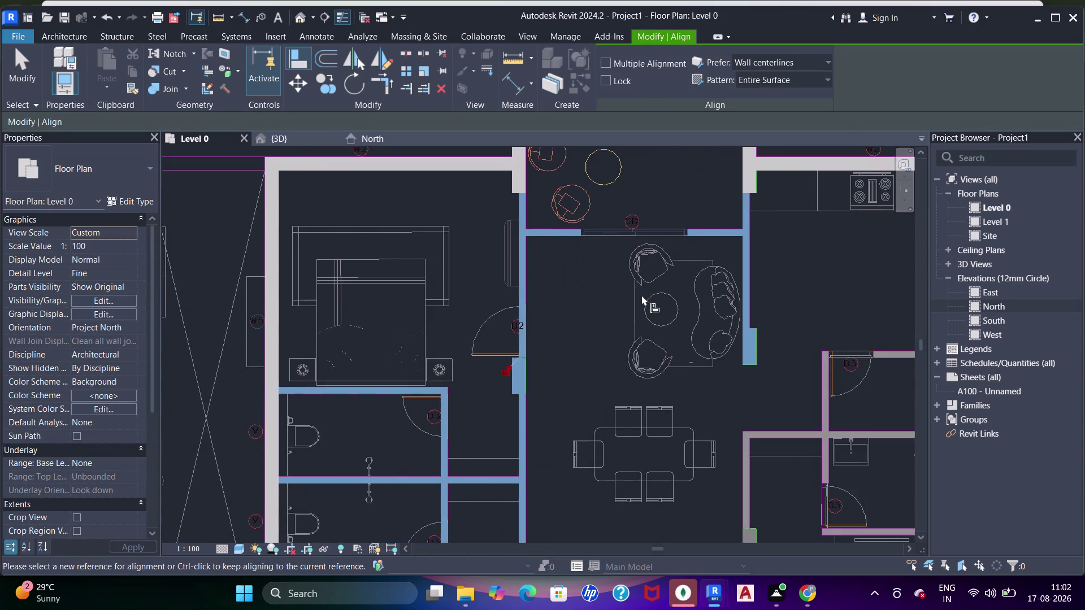
middle_drag(638, 298, 602, 343)
click(583, 334)
scroll(up, 3)
click(697, 259)
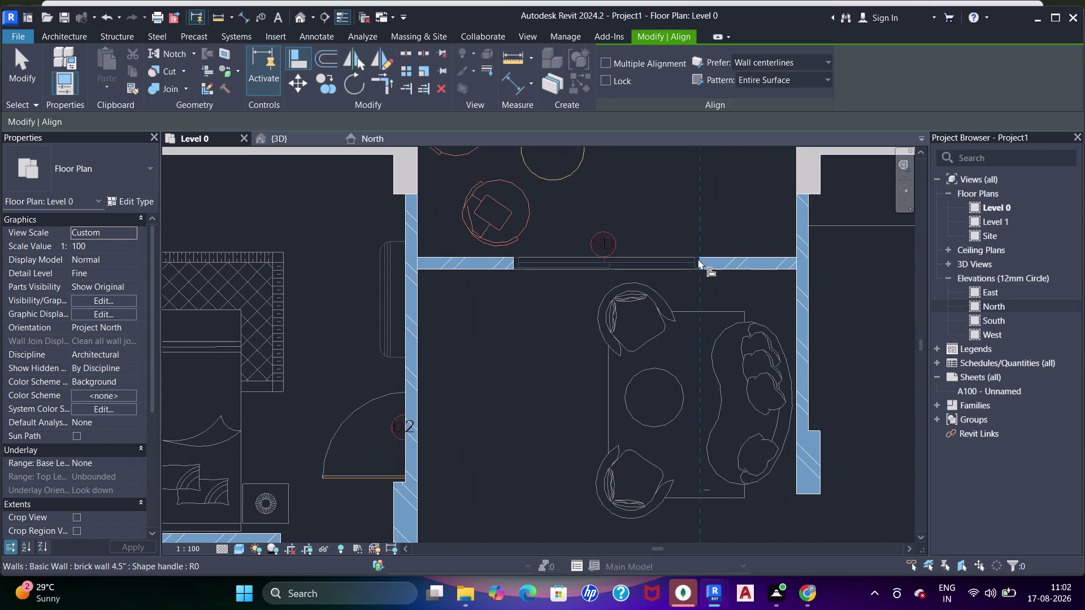
click(512, 268)
scroll(down, 3)
middle_drag(642, 286, 556, 289)
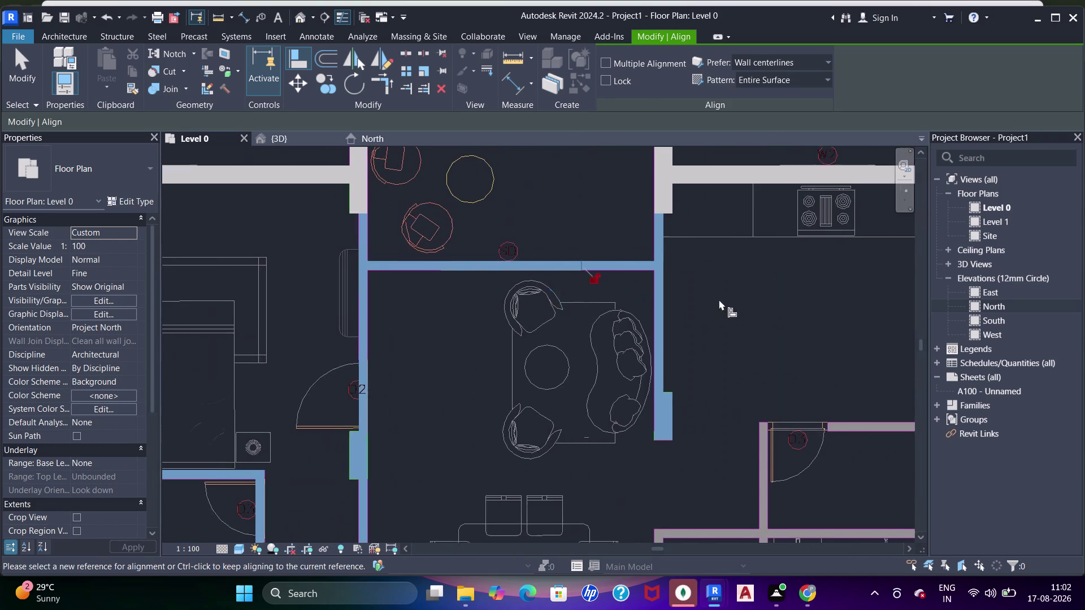
scroll(up, 3)
Join the first wall pair and the living room top wall segments.
key(Escape)
key(Escape)
key(j)
key(j)
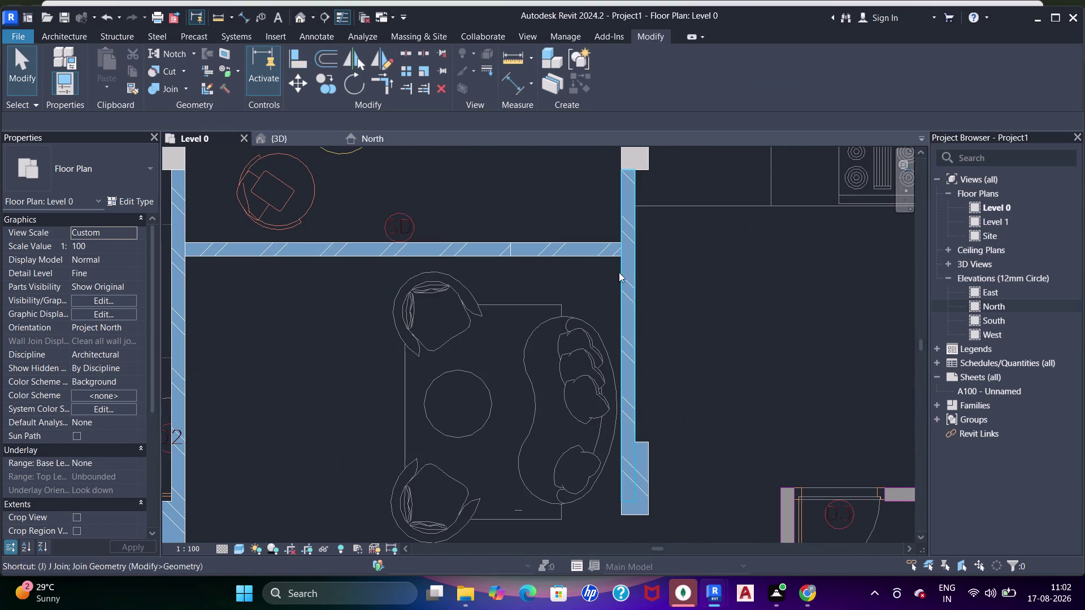
key(j)
click(607, 258)
click(623, 284)
scroll(down, 3)
click(502, 252)
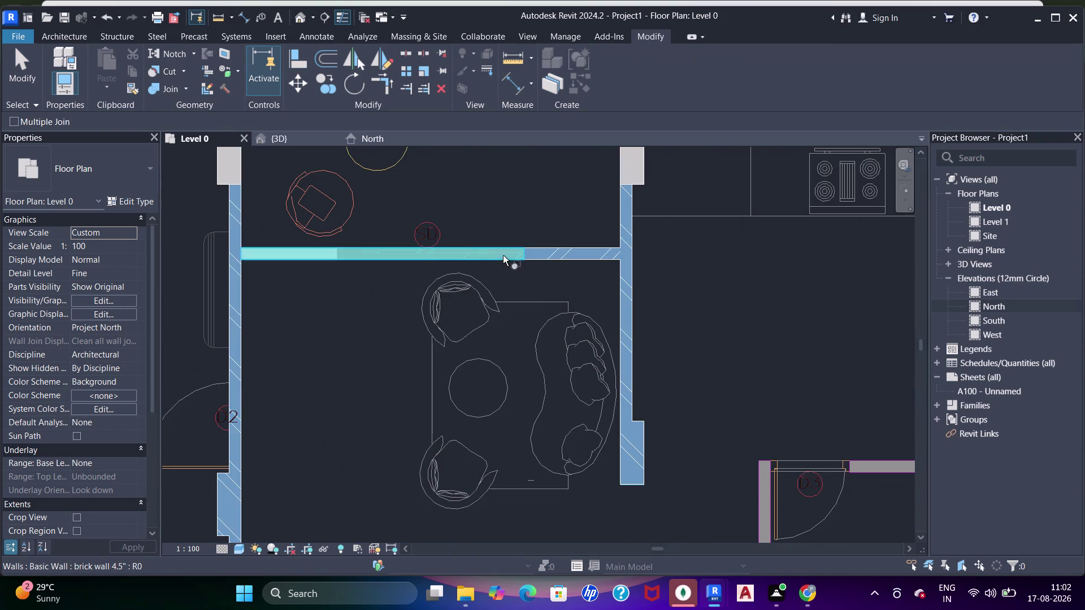
click(530, 252)
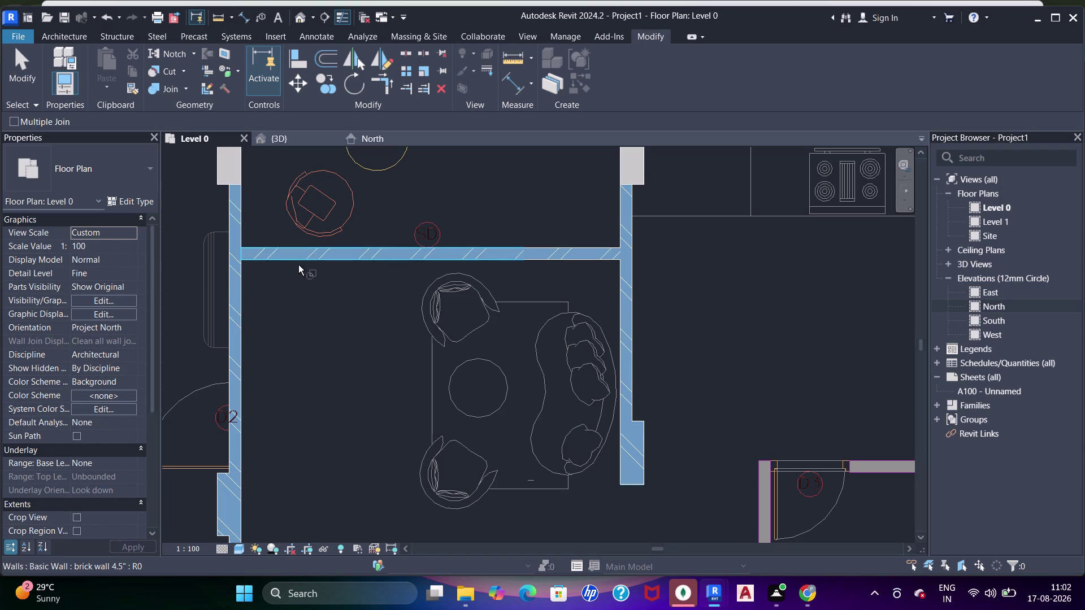
Join the next pair of adjoining walls and review the joins.
click(237, 314)
click(264, 259)
scroll(down, 3)
middle_drag(511, 313, 528, 213)
middle_drag(651, 267, 560, 382)
scroll(down, 3)
middle_drag(547, 396, 550, 335)
key(Escape)
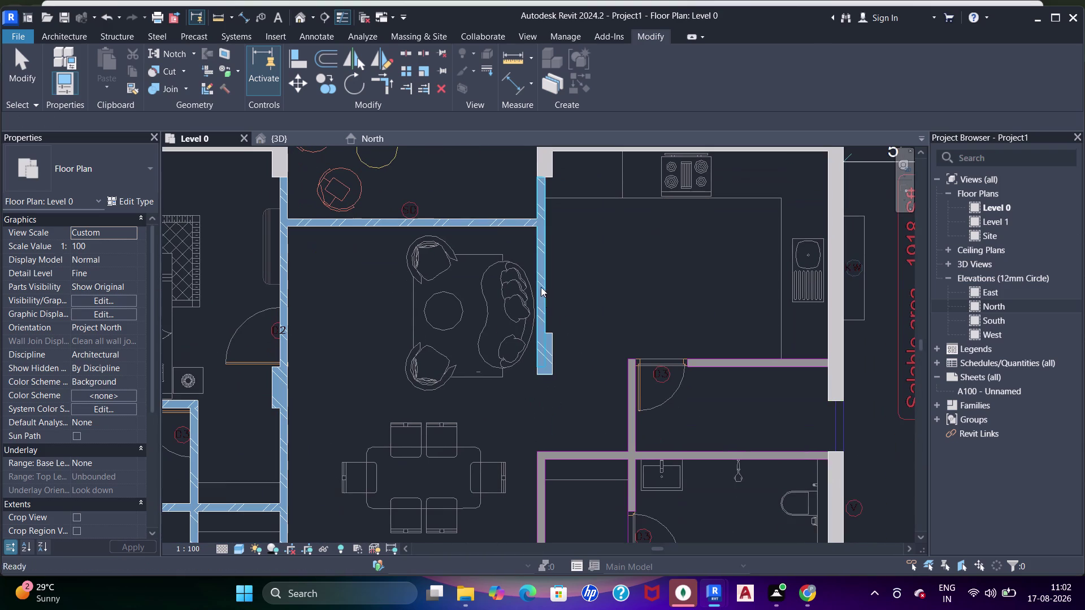
Align the short brick wall to the column face.
click(541, 287)
scroll(up, 3)
drag(549, 364, 547, 314)
scroll(up, 3)
key(a)
key(a)
key(a)
click(554, 313)
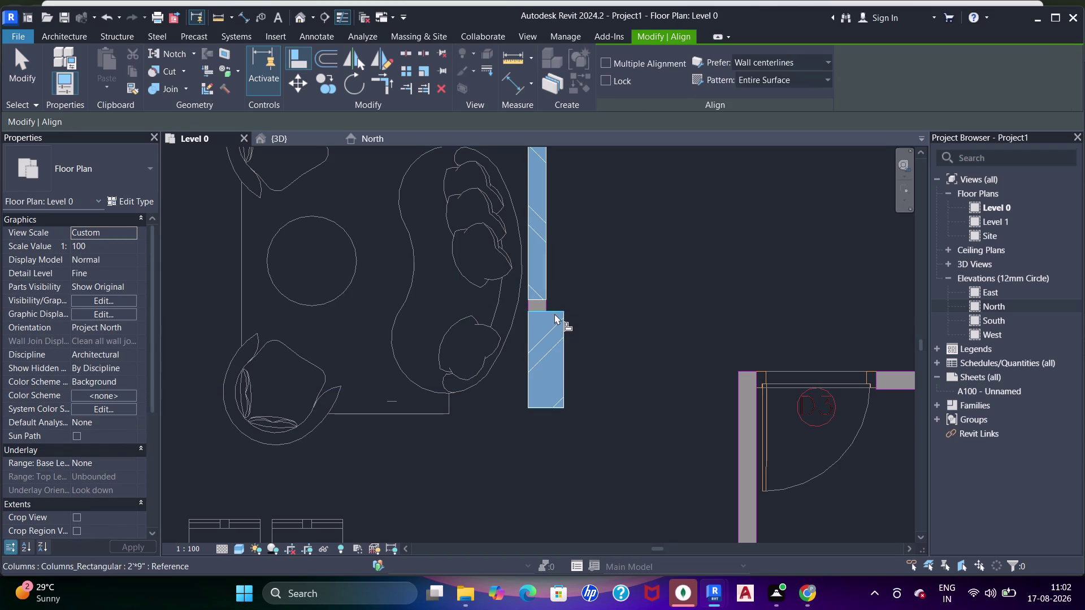
click(543, 300)
scroll(down, 3)
key(Escape)
key(Escape)
Check the living room, sofa and bathroom brick walls, then restart the Wall tool (WA).
scroll(down, 3)
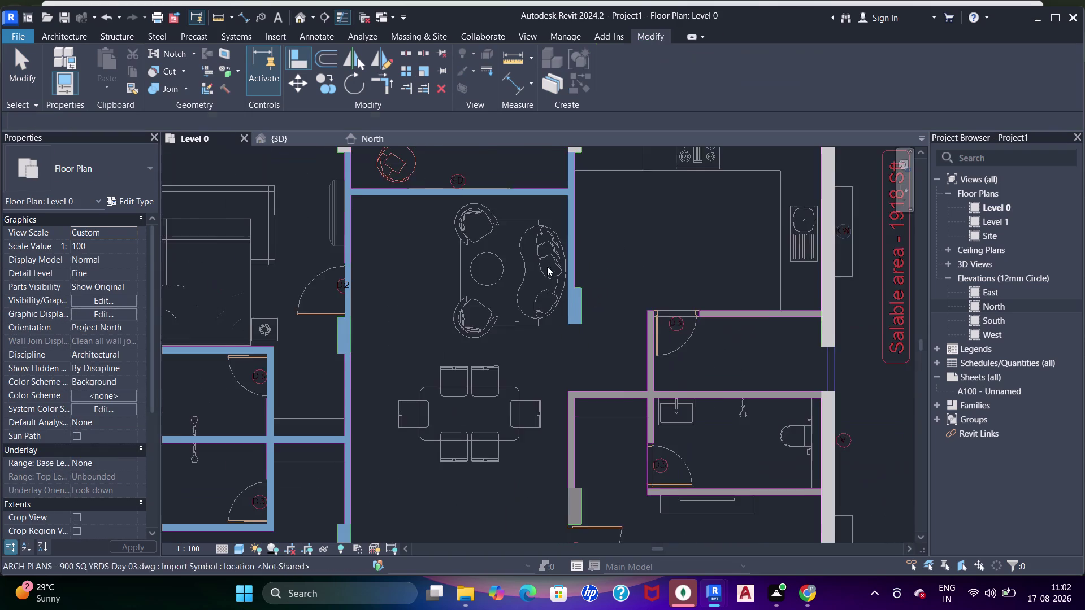
middle_drag(541, 264, 630, 240)
click(440, 265)
middle_drag(478, 246, 480, 341)
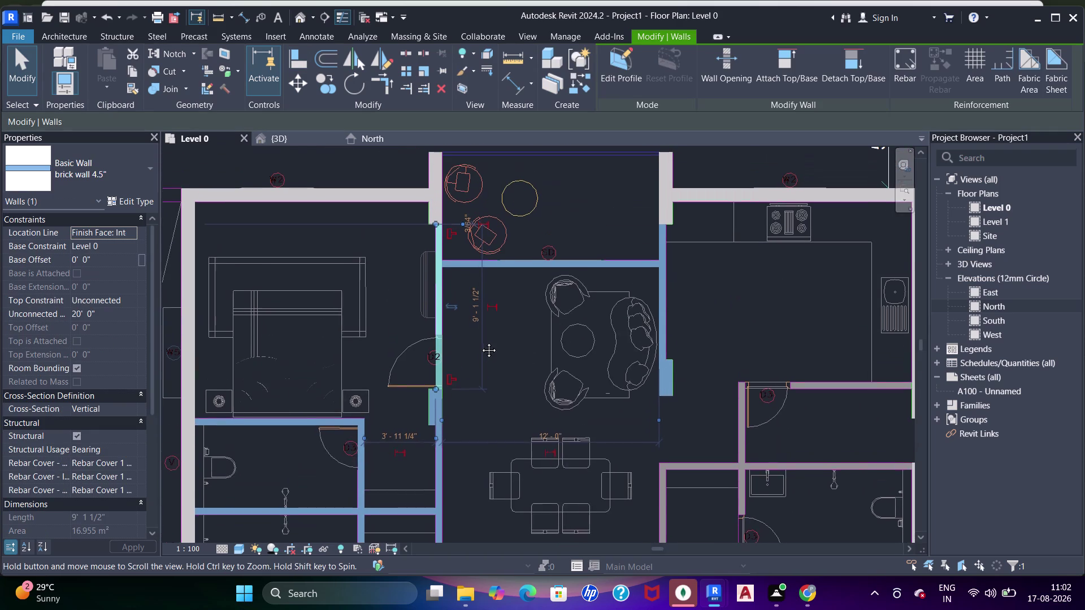
middle_drag(480, 342, 479, 340)
click(608, 265)
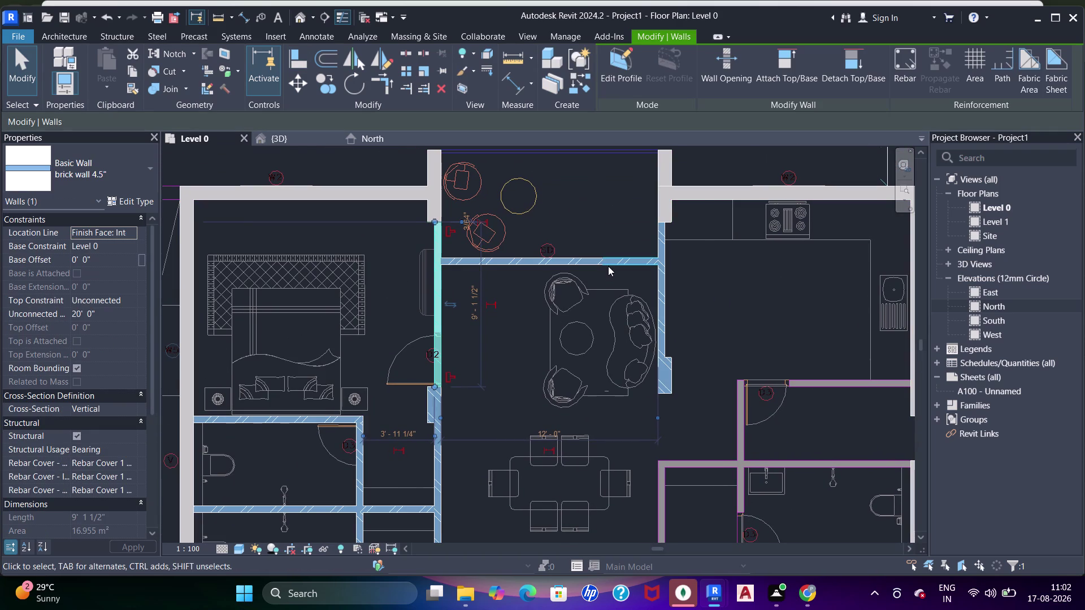
click(528, 264)
middle_drag(539, 365, 534, 359)
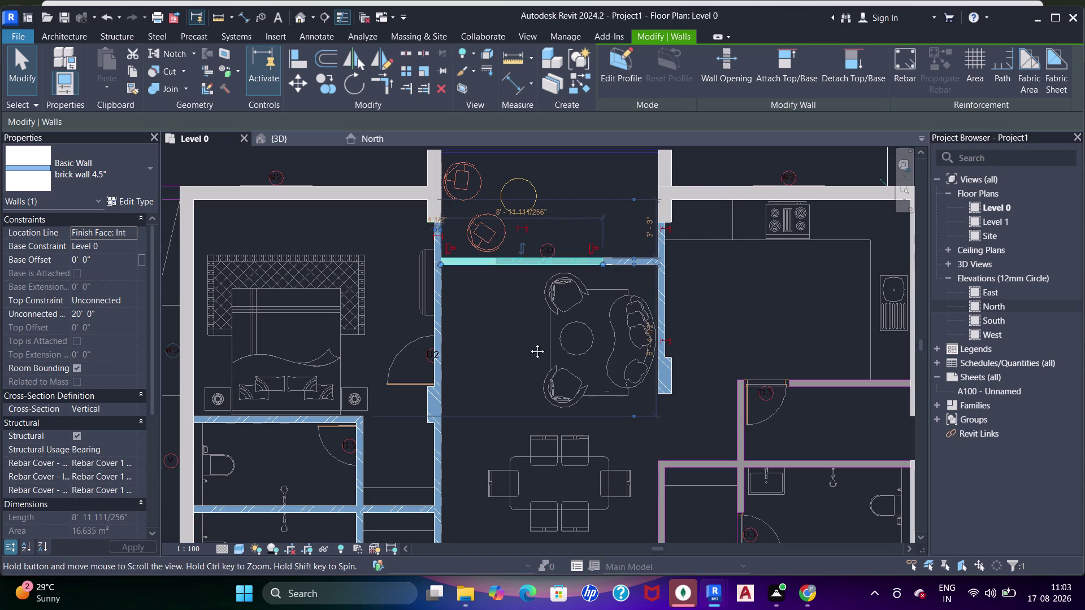
middle_drag(534, 359, 516, 287)
click(421, 373)
middle_drag(442, 398, 451, 336)
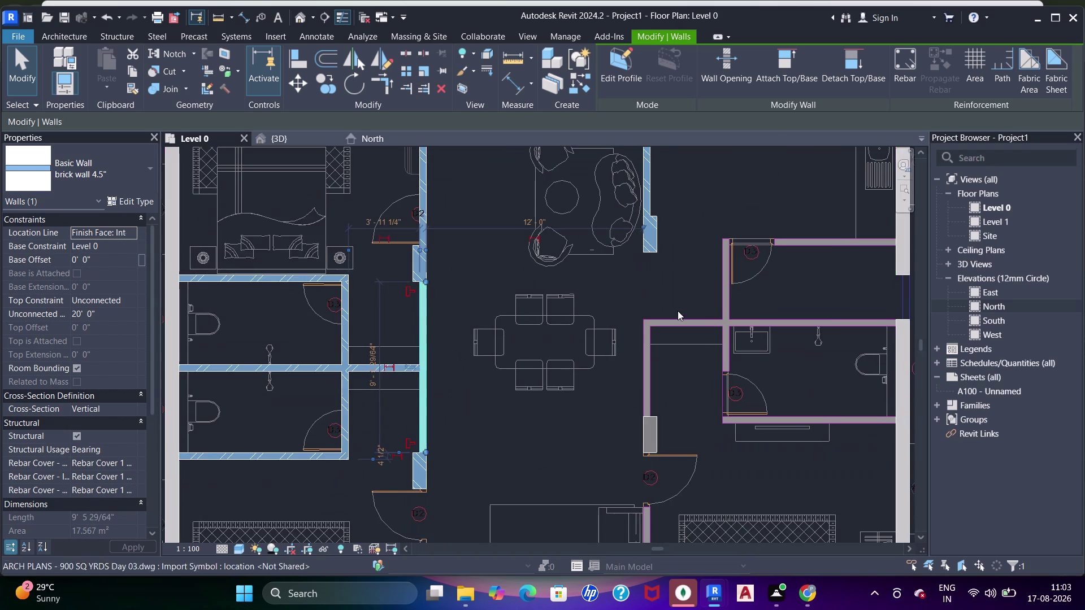
middle_drag(677, 311, 558, 335)
text(wa)
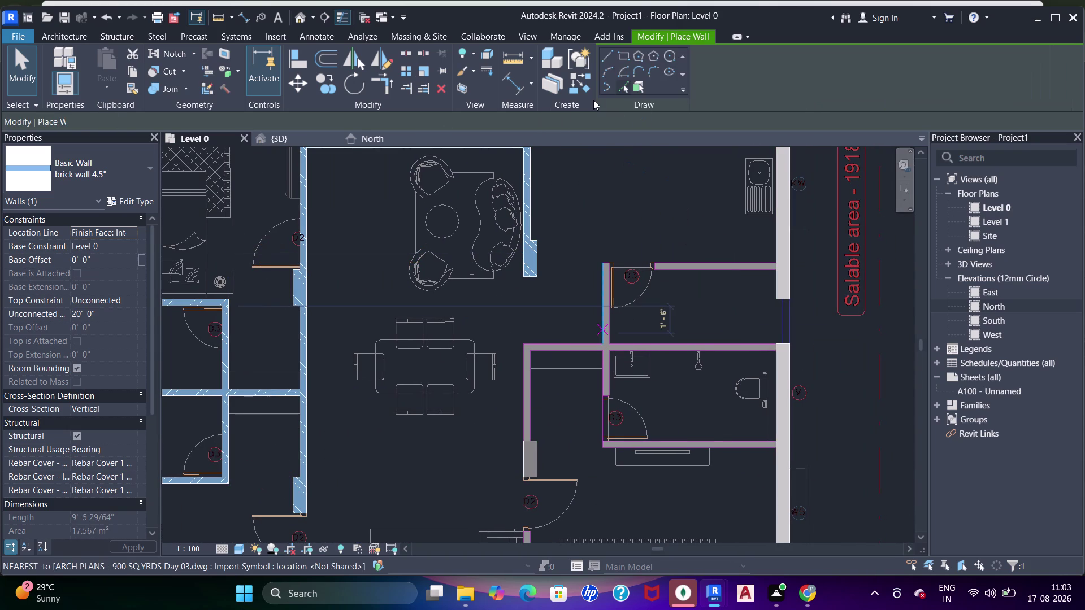
Trace brick partitions along the bathroom top, washroom and left DWG lines.
click(627, 90)
scroll(up, 3)
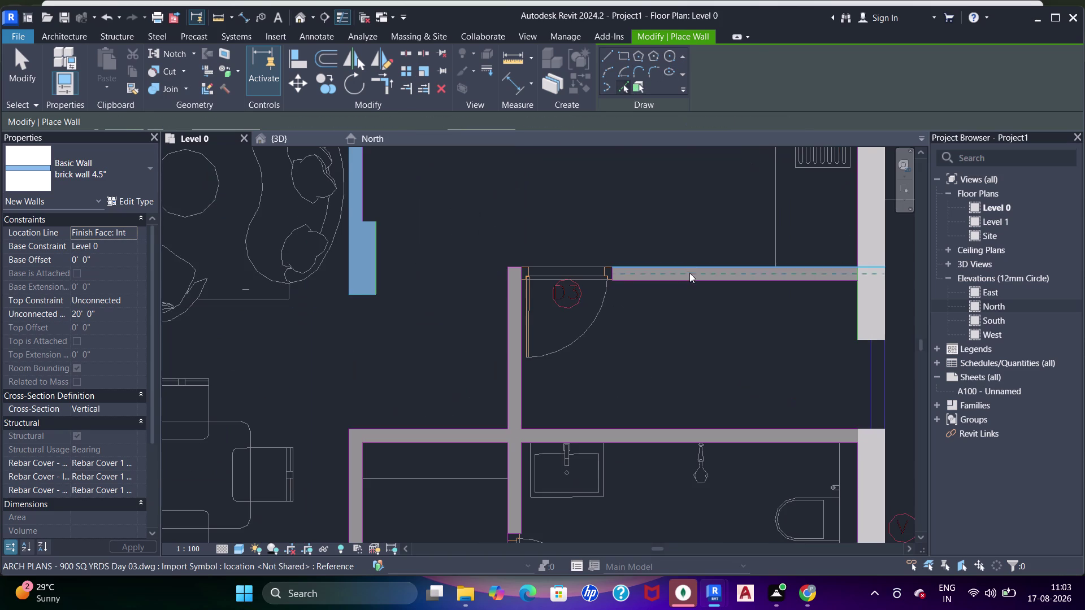
click(678, 277)
scroll(down, 3)
middle_drag(675, 298, 675, 232)
click(560, 288)
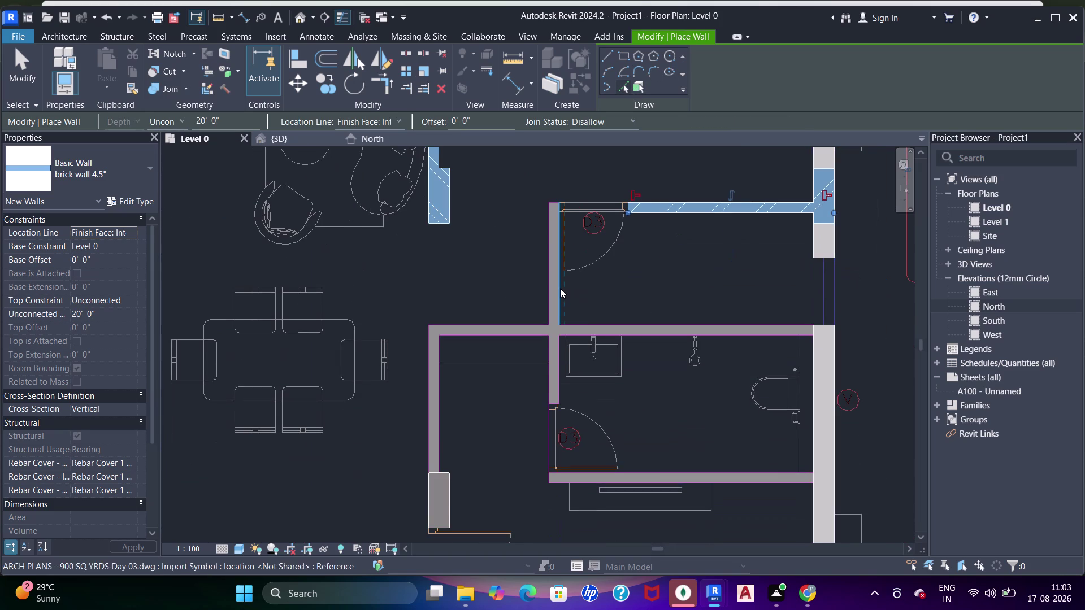
click(479, 337)
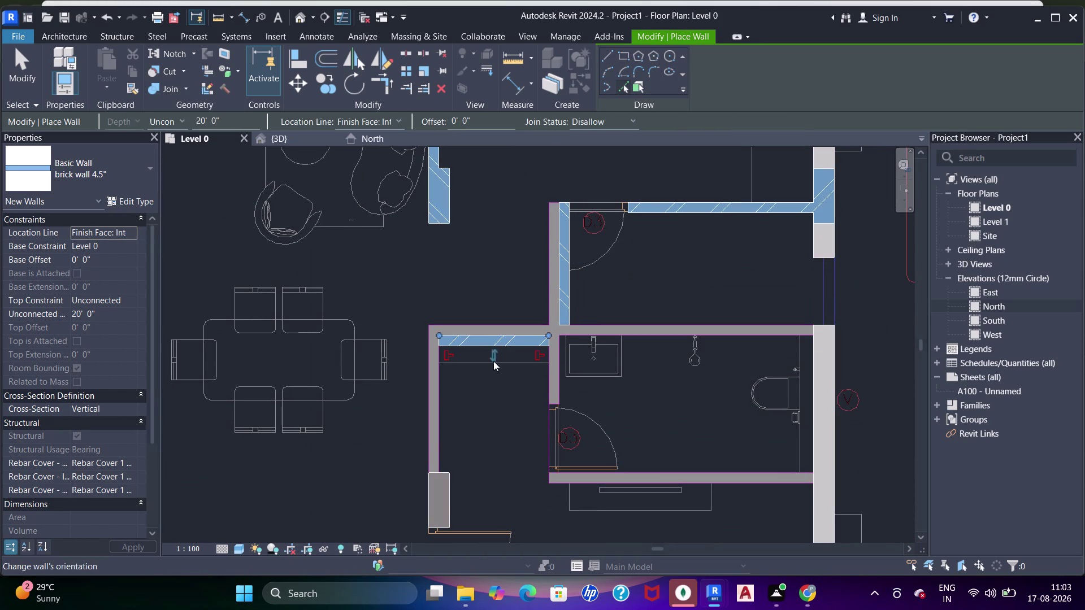
drag(435, 434, 447, 428)
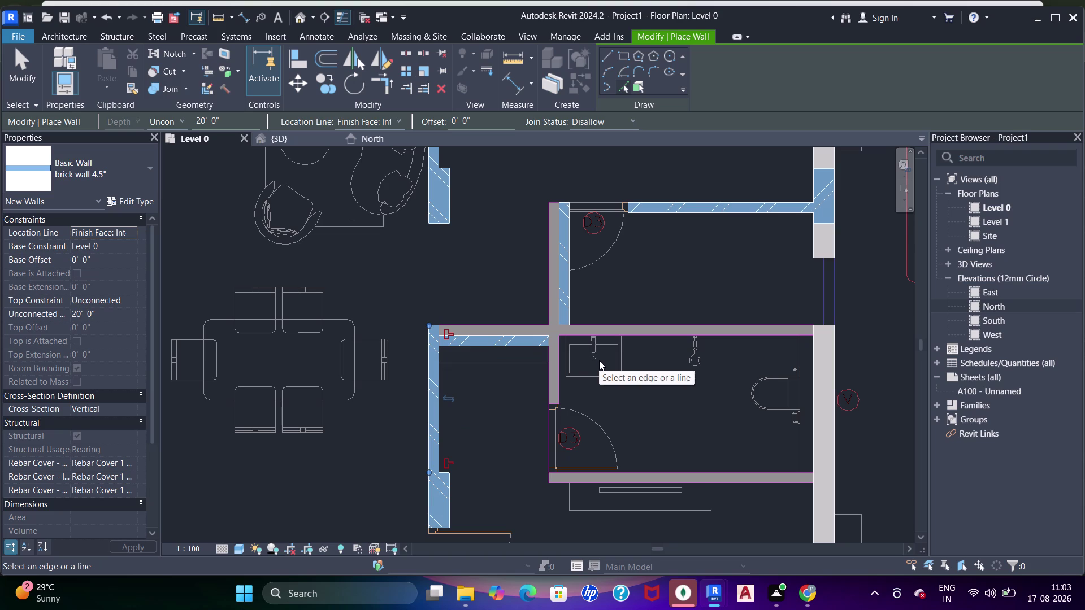
key(Escape)
key(Escape)
key(Escape)
key(Escape)
key(Escape)
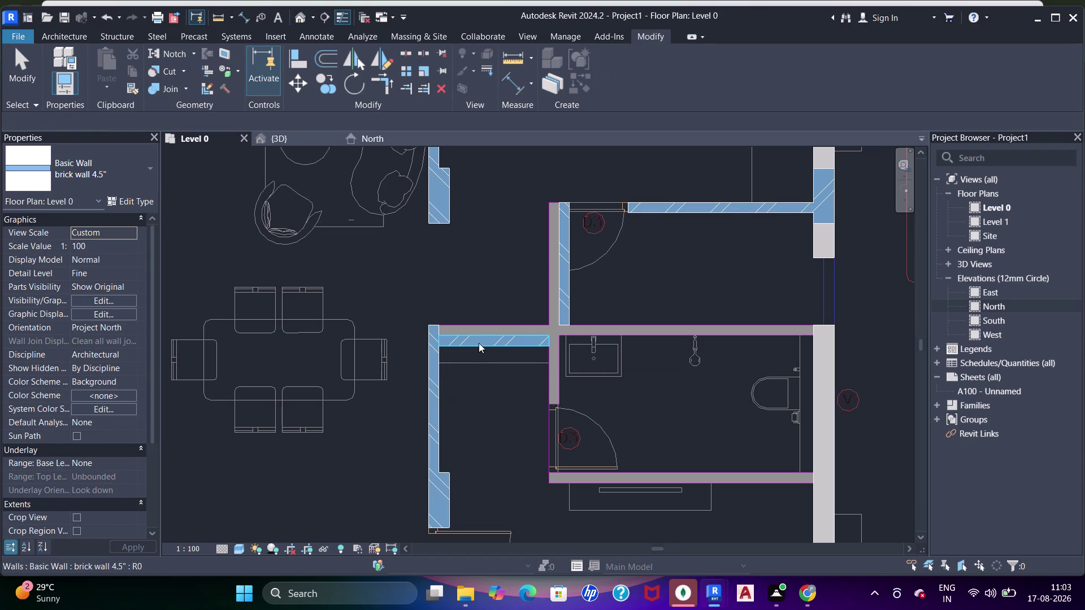
Select and inspect the short top partitions and the vertical bathroom partition.
click(479, 343)
key(space)
middle_drag(456, 352, 476, 286)
key(space)
scroll(up, 3)
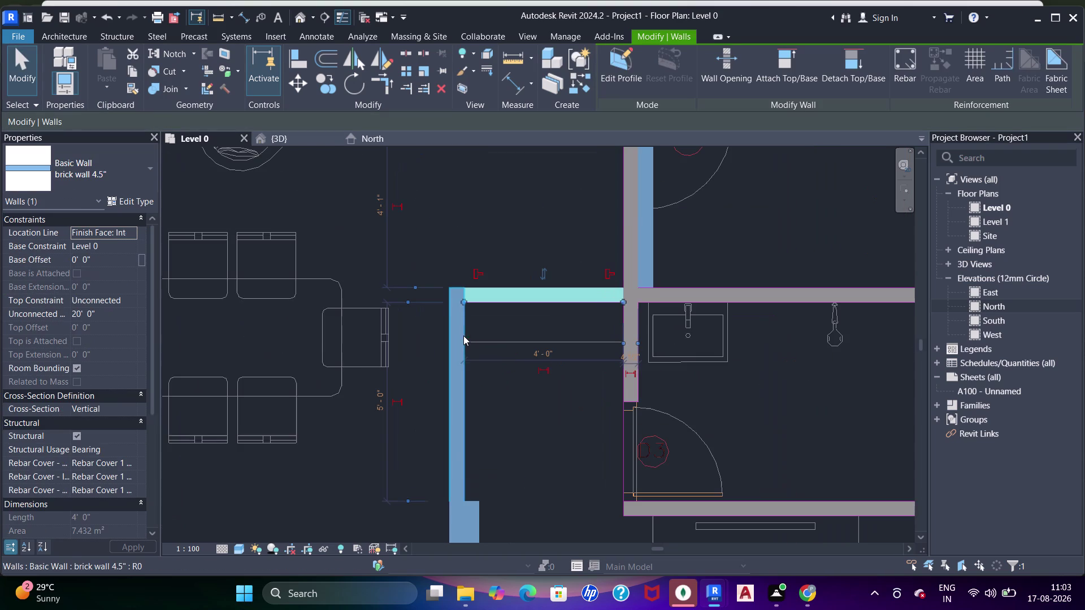
click(464, 353)
scroll(up, 3)
middle_drag(462, 387, 463, 343)
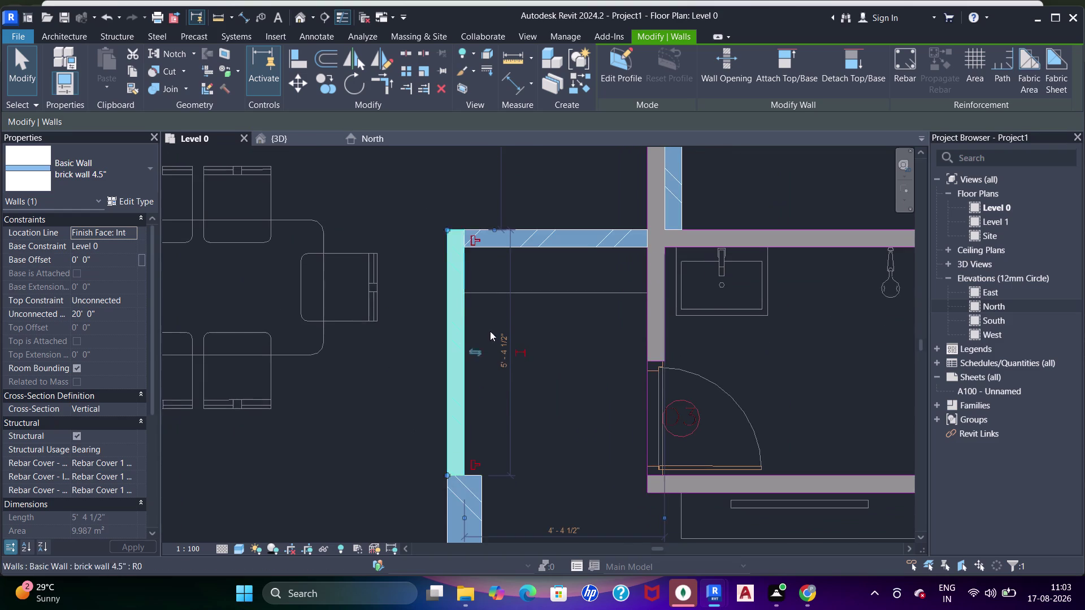
scroll(down, 3)
middle_drag(576, 271, 503, 376)
click(554, 290)
key(space)
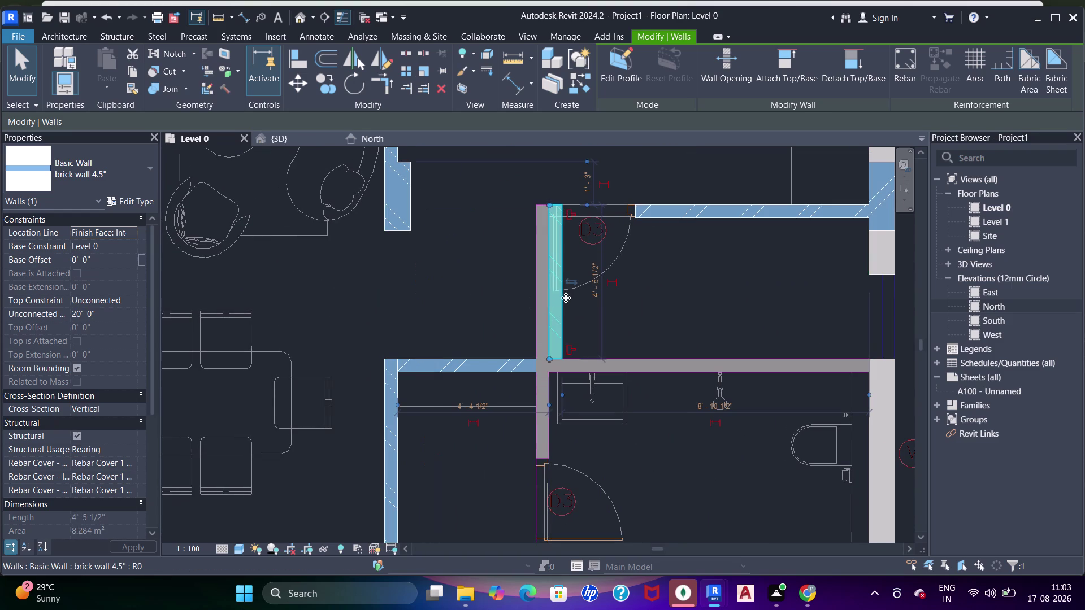
Shorten the top partition by the door so it ends at the outer wall.
middle_drag(635, 279, 587, 329)
middle_drag(762, 279, 720, 306)
click(732, 289)
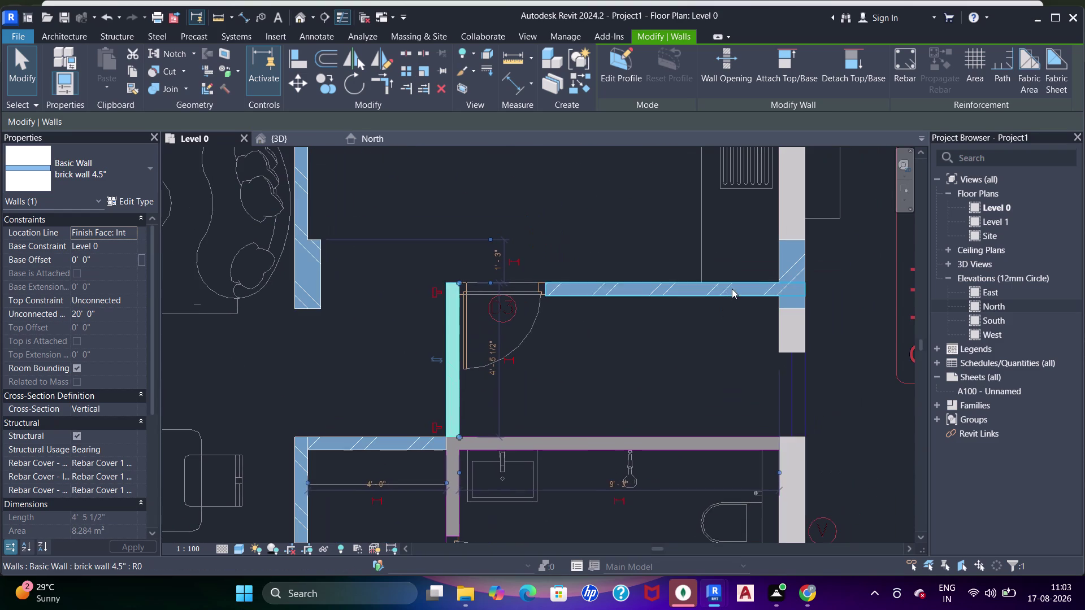
drag(803, 294, 757, 300)
middle_click(763, 294)
scroll(up, 3)
Align the vertical partition faces to their DWG lines.
key(a)
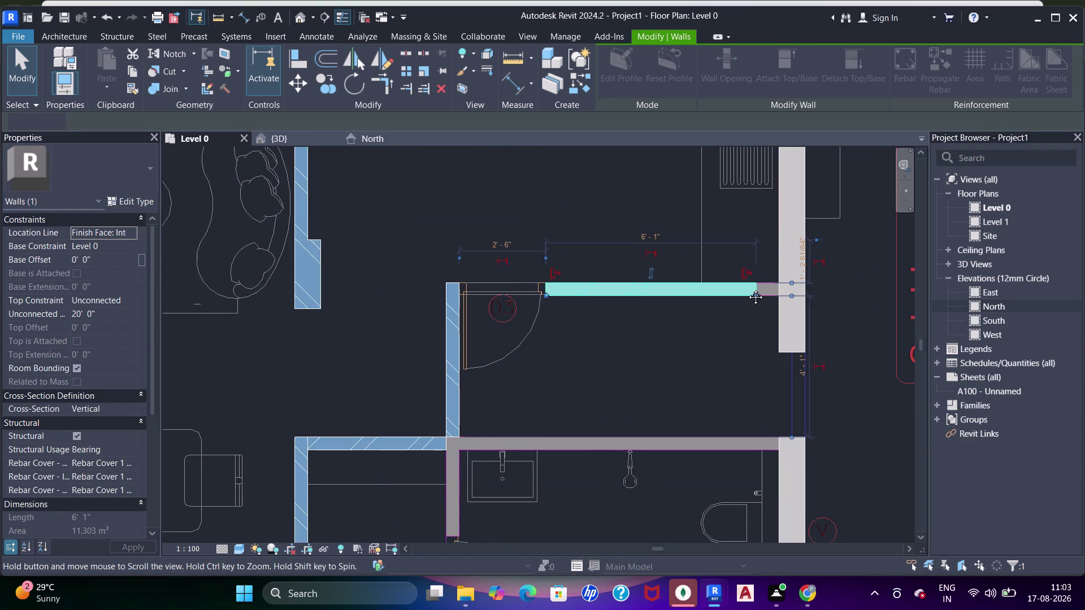
key(a)
key(a)
click(792, 229)
key(a)
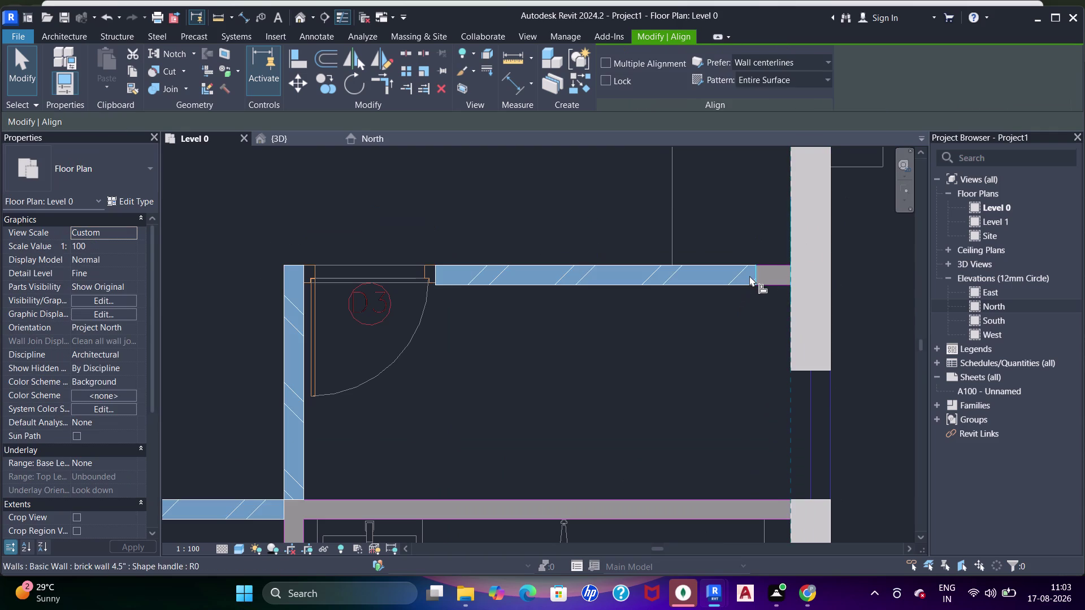
click(752, 275)
key(a)
scroll(down, 3)
middle_drag(459, 296, 551, 287)
click(465, 204)
scroll(up, 3)
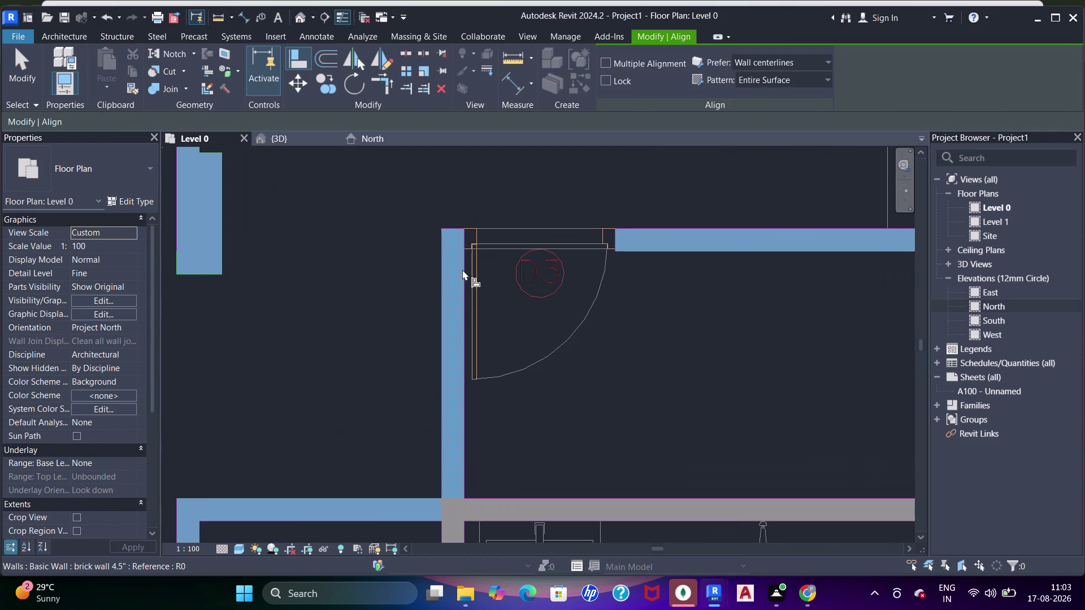
click(462, 269)
click(613, 241)
Align the washroom partition and top-left partition corner to the DWG lines.
scroll(down, 3)
middle_drag(614, 337, 611, 282)
scroll(down, 3)
middle_drag(621, 276, 643, 221)
click(620, 225)
scroll(up, 3)
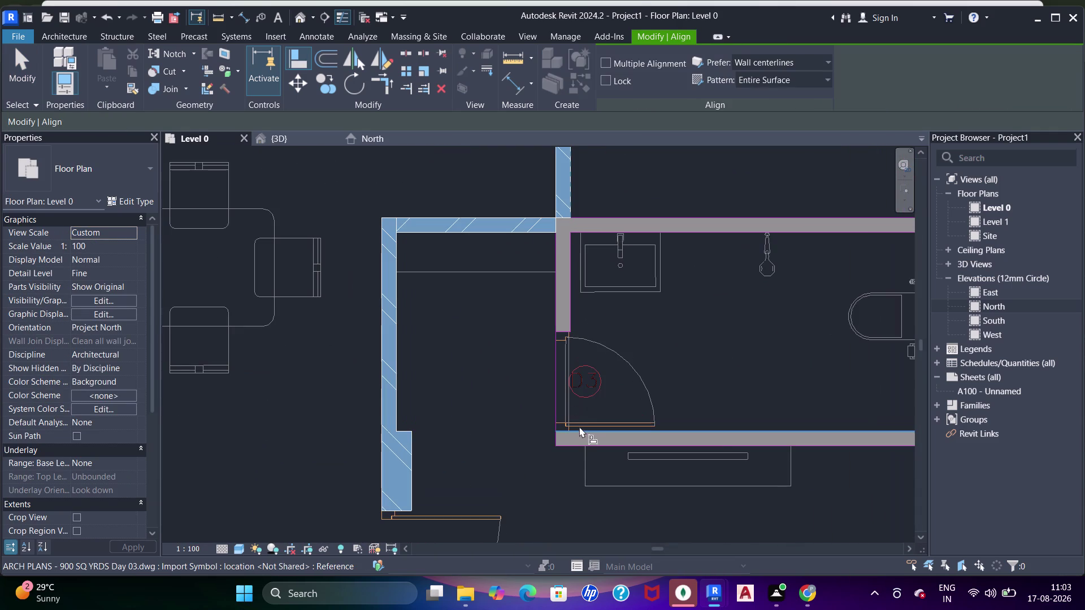
click(580, 429)
click(566, 218)
middle_drag(673, 303, 556, 354)
click(622, 350)
click(823, 334)
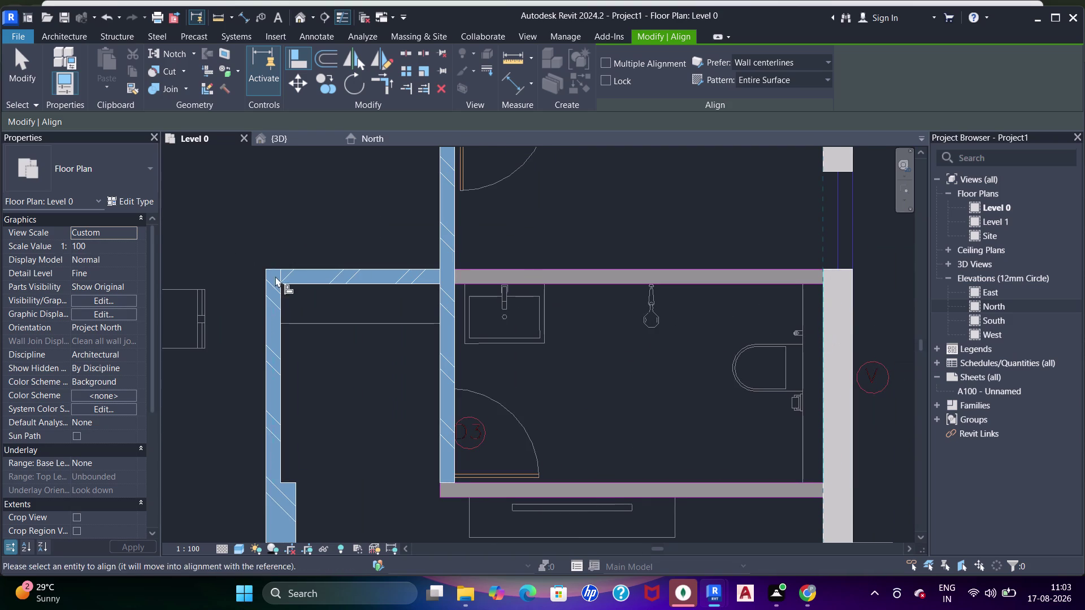
click(441, 271)
scroll(down, 3)
middle_drag(473, 329, 492, 215)
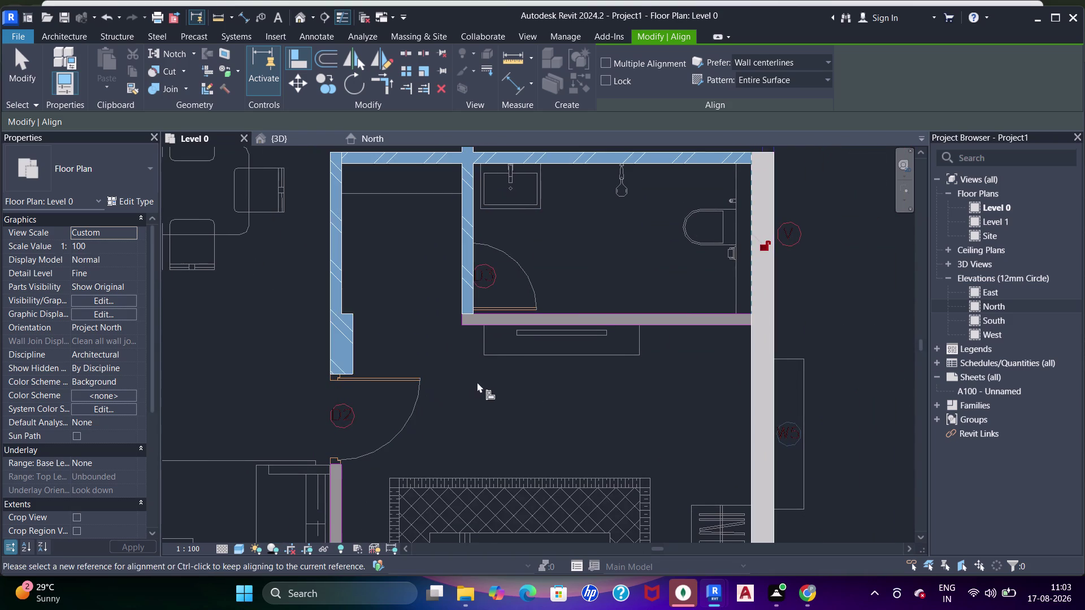
middle_click(479, 381)
Restart the Wall tool in Pick Lines mode for another brick partition.
key(w)
key(a)
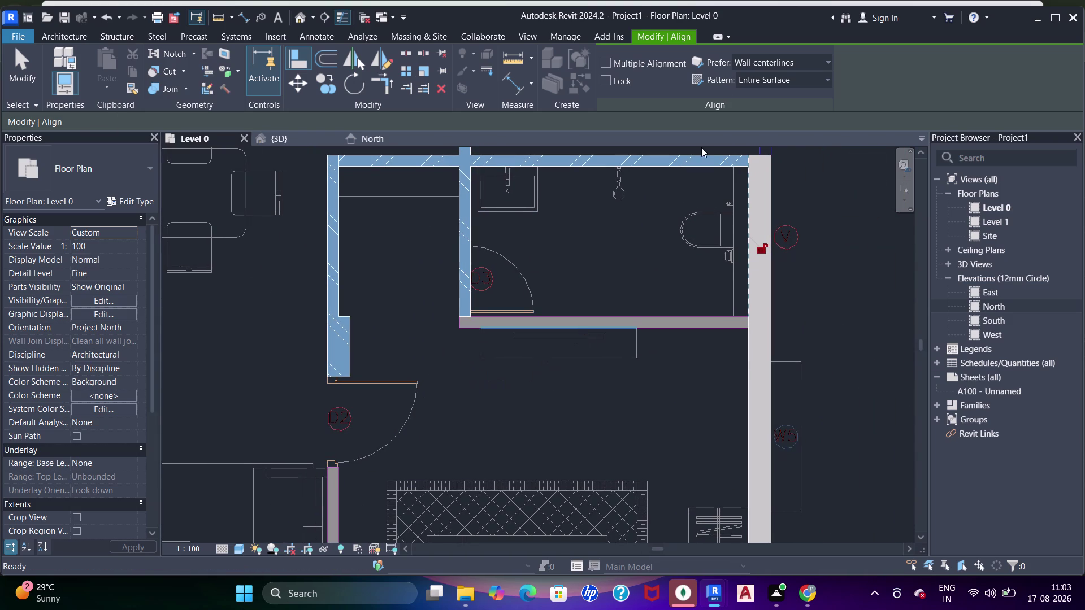
click(622, 87)
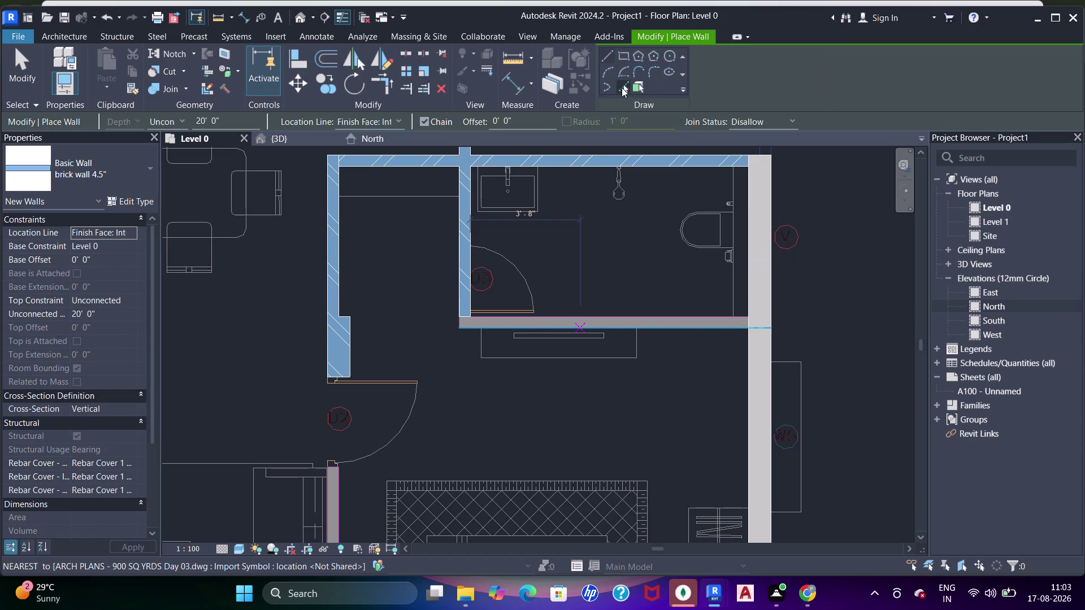
Trace a brick wall along the bathroom's bottom line and pull its end back from the outer wall.
click(668, 326)
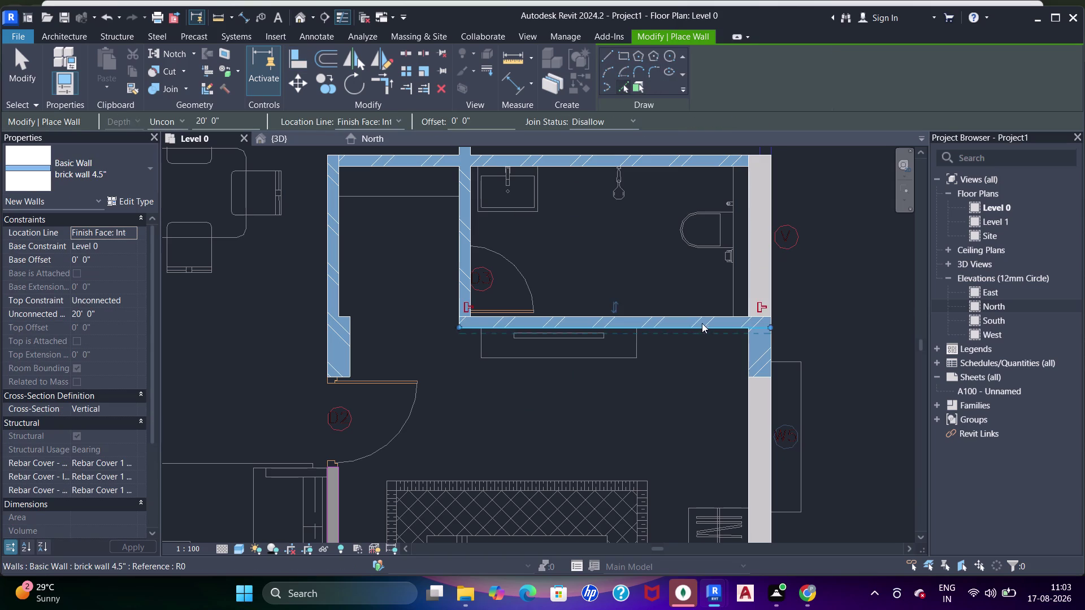
key(Escape)
key(Escape)
key(Escape)
key(Escape)
click(707, 327)
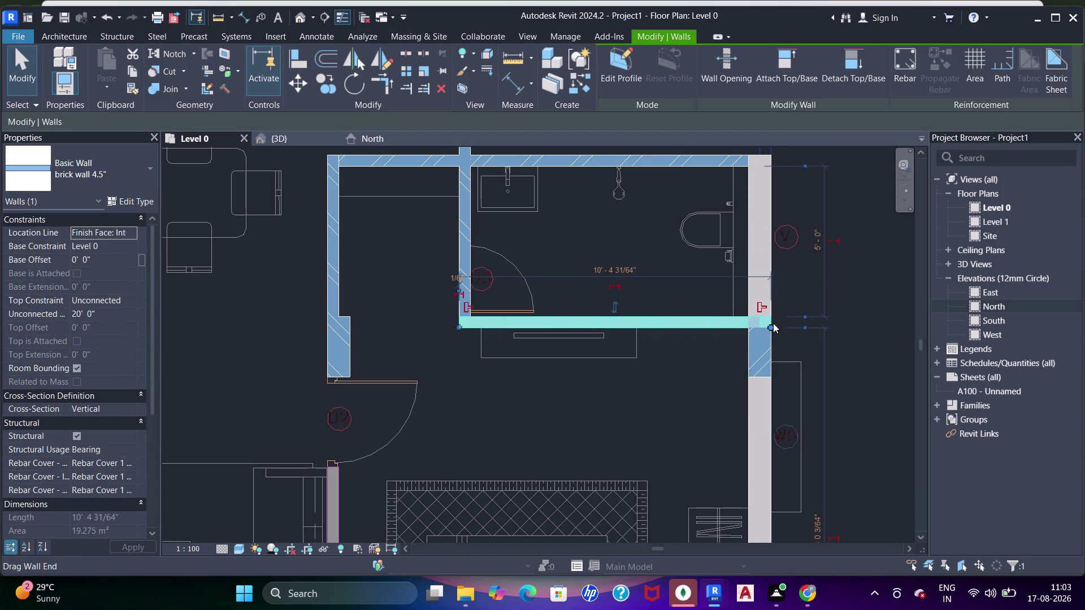
drag(768, 327, 706, 335)
scroll(up, 3)
middle_click(680, 358)
key(a)
key(a)
key(a)
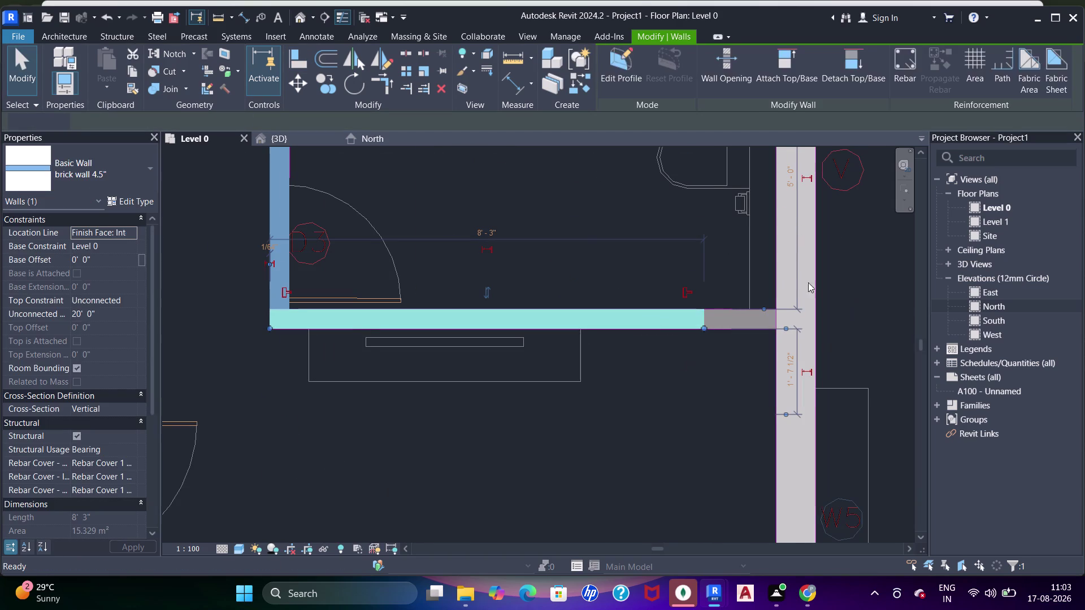
key(a)
click(777, 318)
click(710, 327)
Align the bottom bathroom wall's face to the DWG line.
scroll(down, 3)
middle_drag(590, 380, 666, 382)
drag(613, 430, 620, 423)
scroll(down, 3)
middle_drag(634, 335, 626, 344)
scroll(up, 3)
key(j)
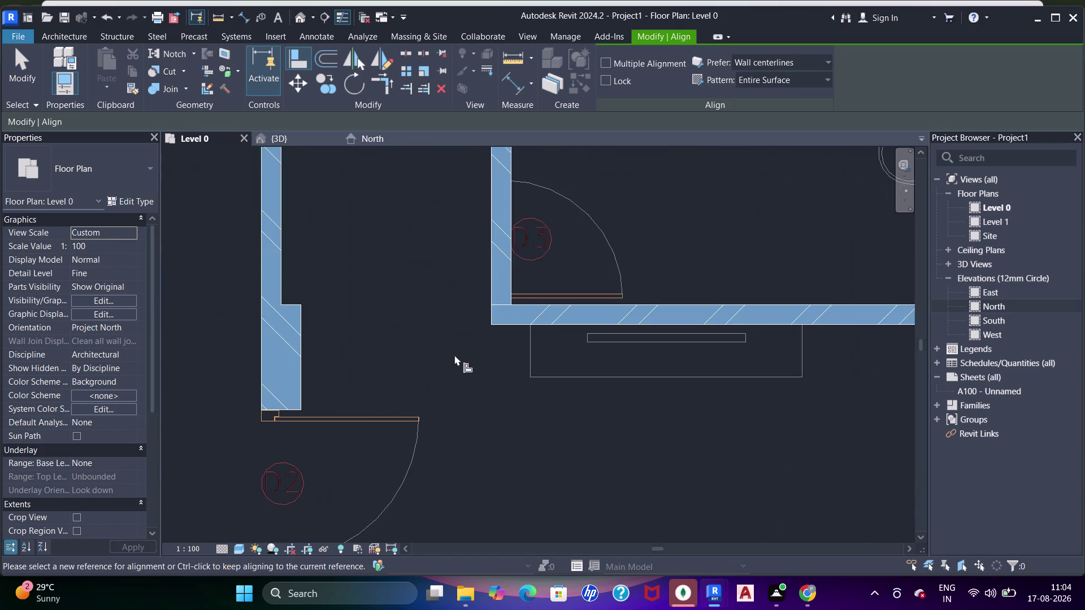
key(j)
key(j)
click(510, 292)
click(518, 308)
Join the bathroom partitions' geometry, starting with the upper partition wall.
scroll(down, 3)
middle_drag(637, 275, 586, 375)
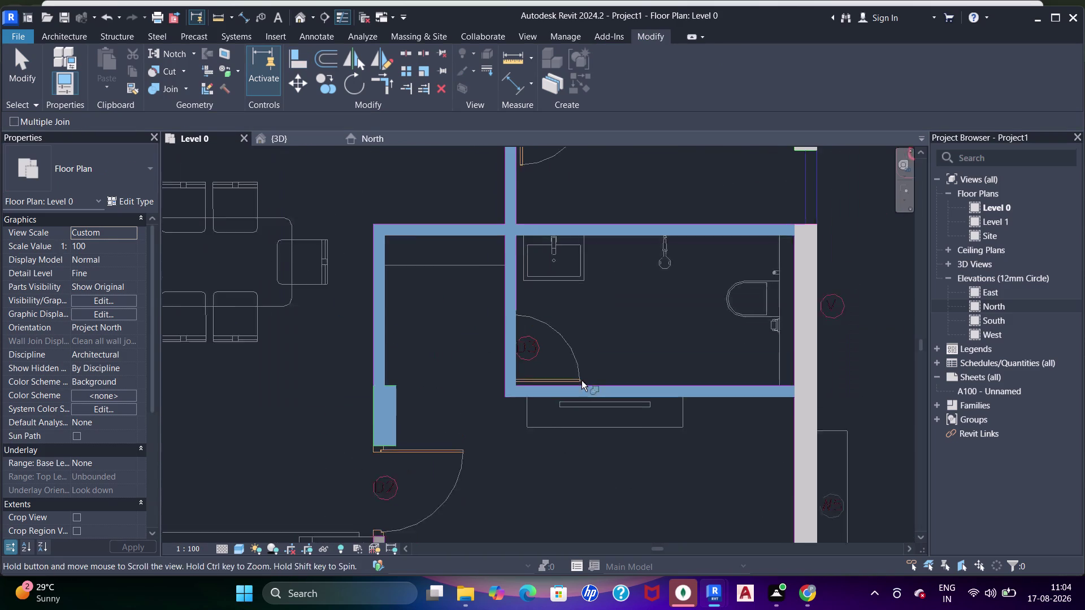
middle_drag(534, 295, 508, 411)
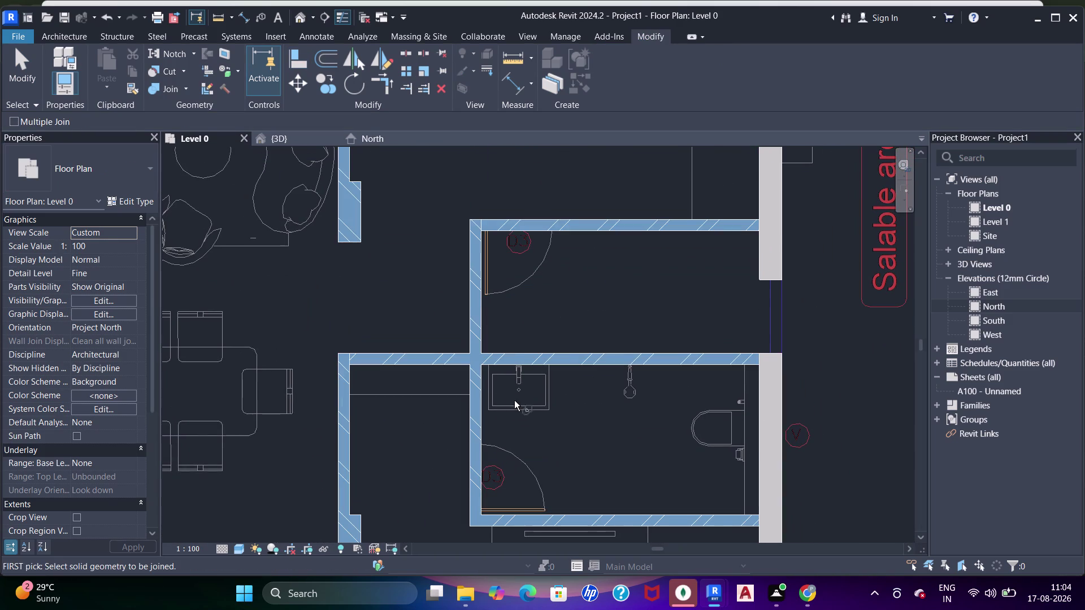
drag(473, 250, 474, 245)
click(486, 227)
scroll(down, 3)
middle_drag(589, 303, 575, 225)
middle_drag(497, 416, 498, 350)
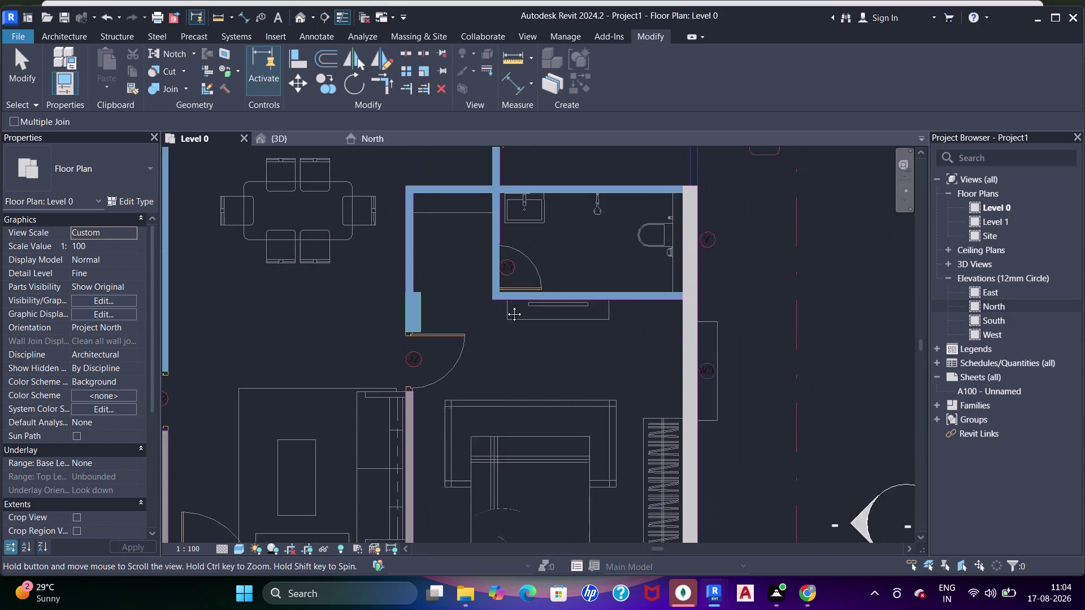
middle_drag(498, 350, 506, 304)
middle_drag(457, 400, 482, 356)
Start placing another brick wall with the bedroom partitions in view.
key(w)
key(a)
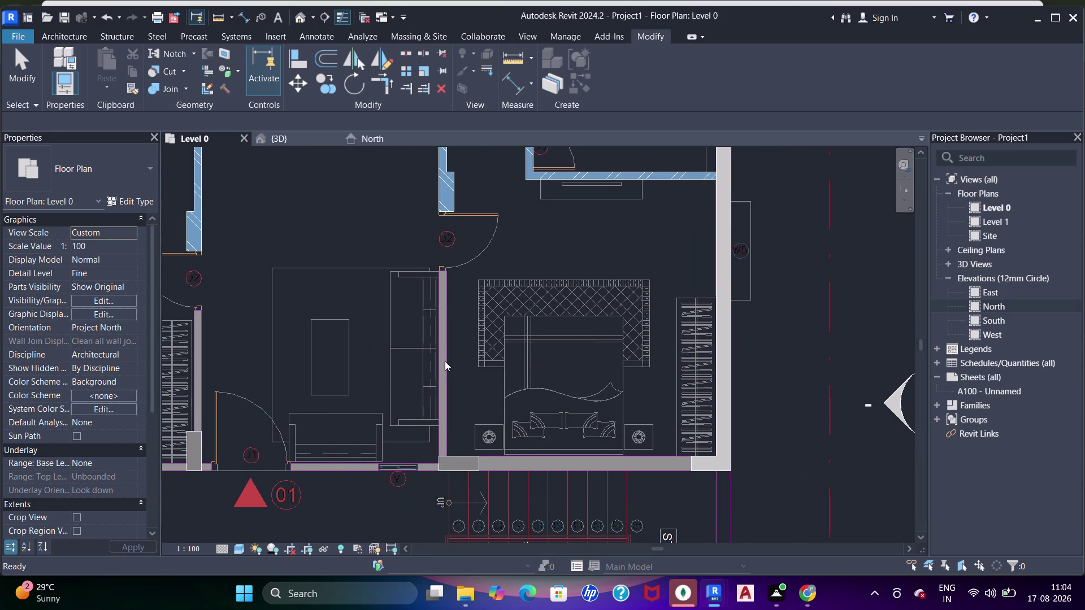
middle_drag(467, 352, 519, 337)
scroll(up, 3)
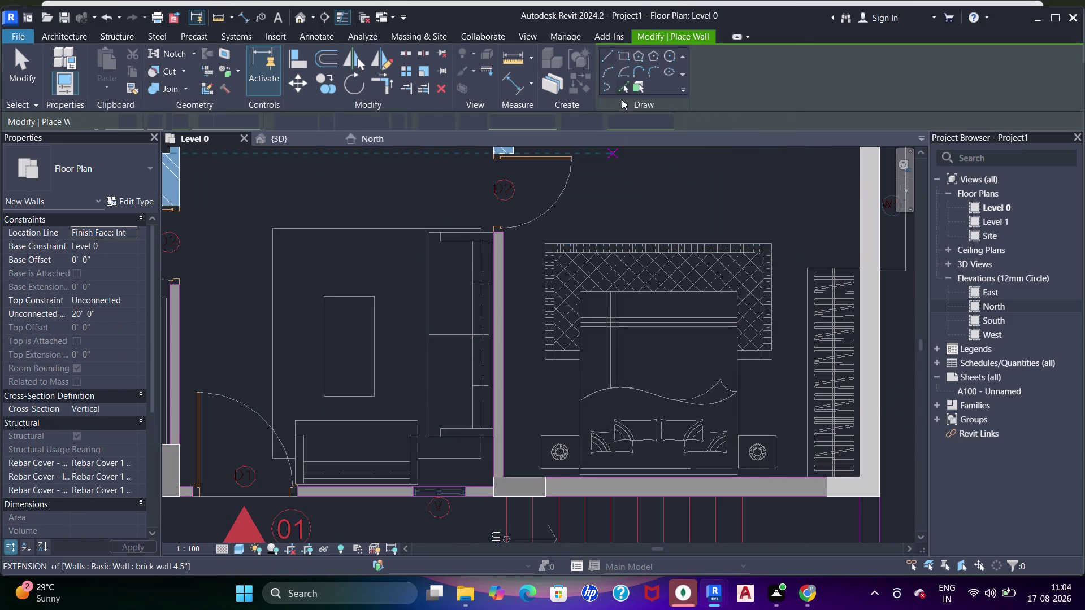
Draw a 4.5" brick partition along the bedroom's bottom edge.
click(623, 89)
click(500, 304)
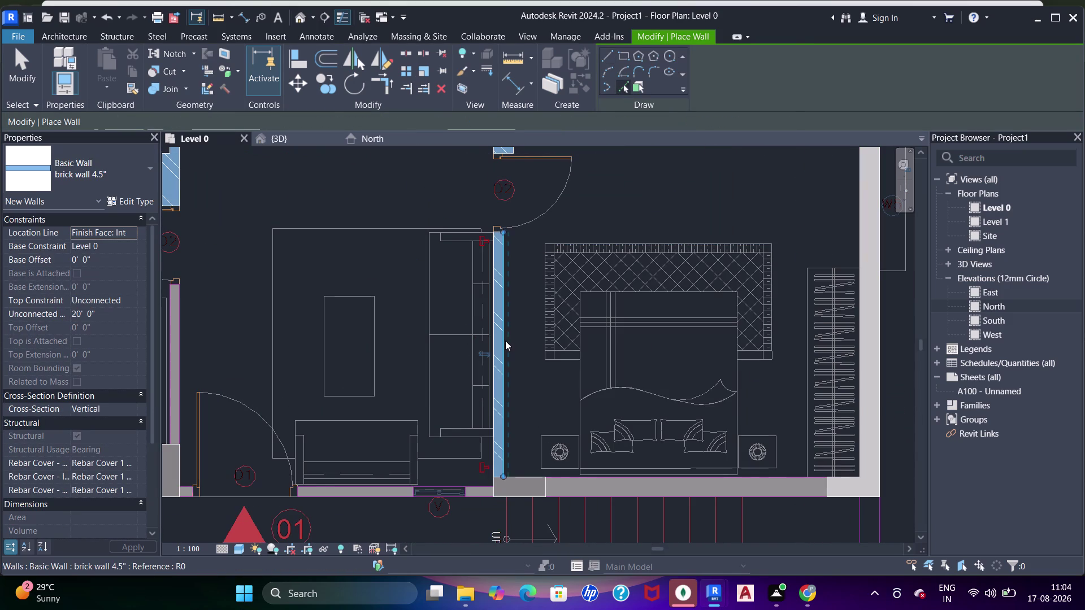
middle_drag(506, 364, 538, 304)
click(402, 434)
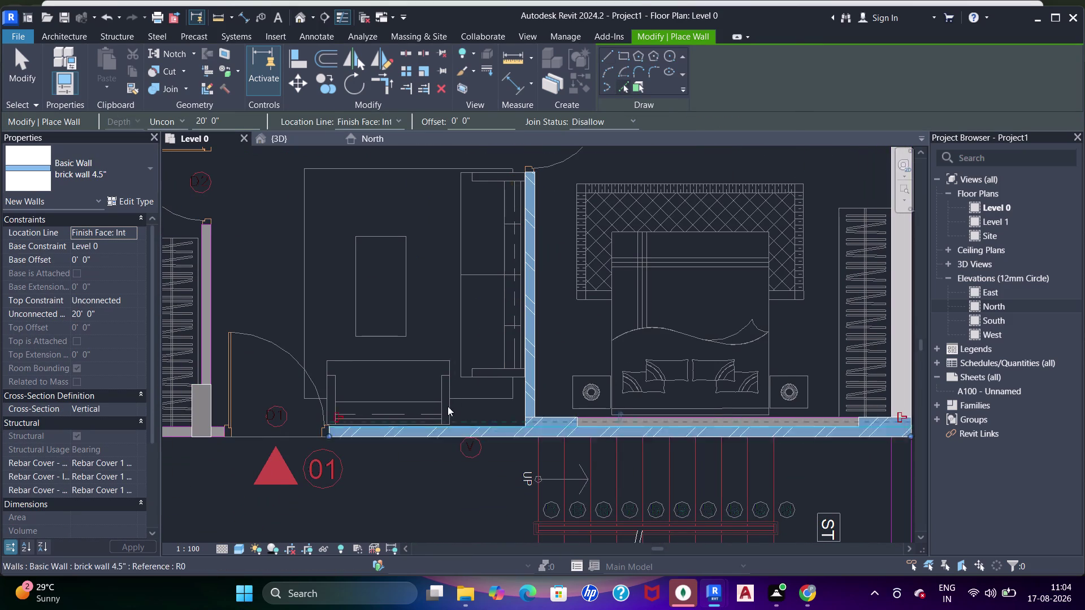
middle_click(455, 401)
key(Escape)
key(Escape)
key(Escape)
Shorten the bedroom's bottom wall to 11'-2" so it meets the concrete wall.
click(481, 434)
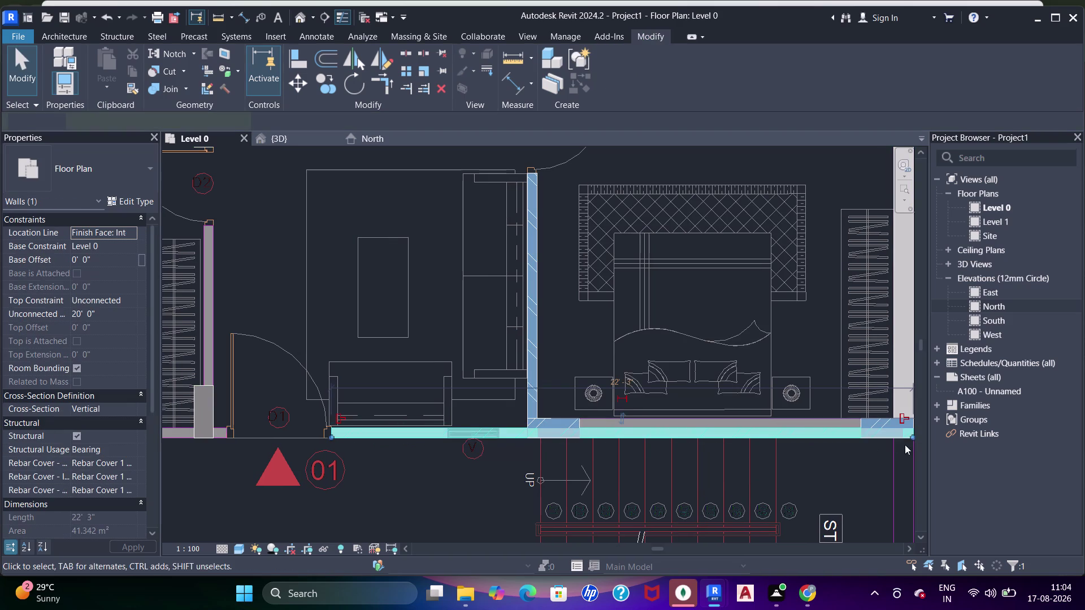
drag(907, 434, 484, 430)
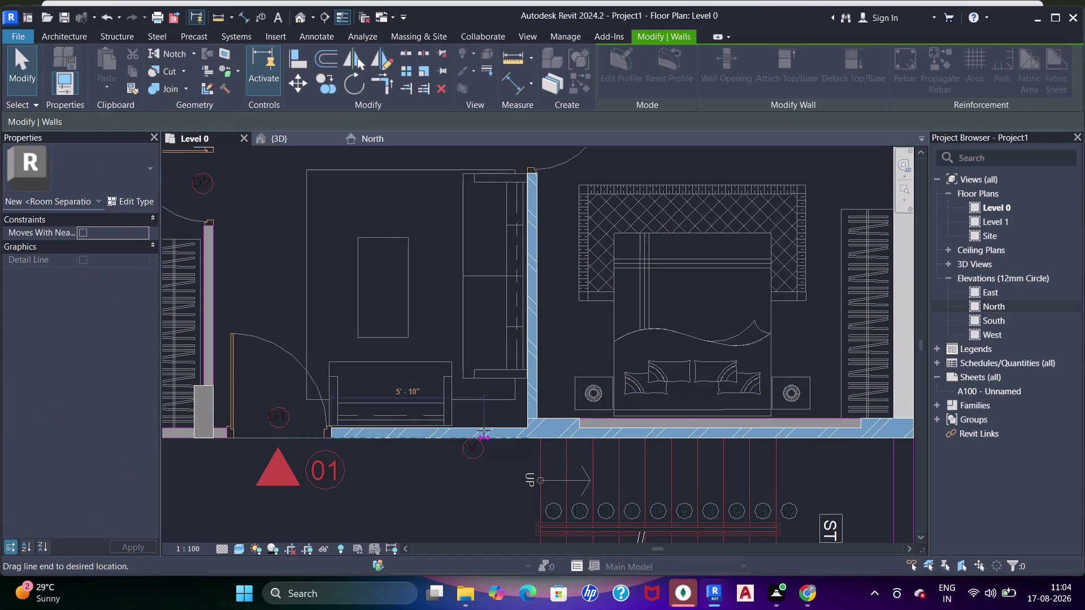
drag(484, 431, 484, 431)
scroll(up, 3)
scroll(up, 3)
middle_drag(600, 295, 595, 366)
Select the vertical brick partition and begin aligning, cancelling a first attempt.
click(534, 345)
scroll(down, 3)
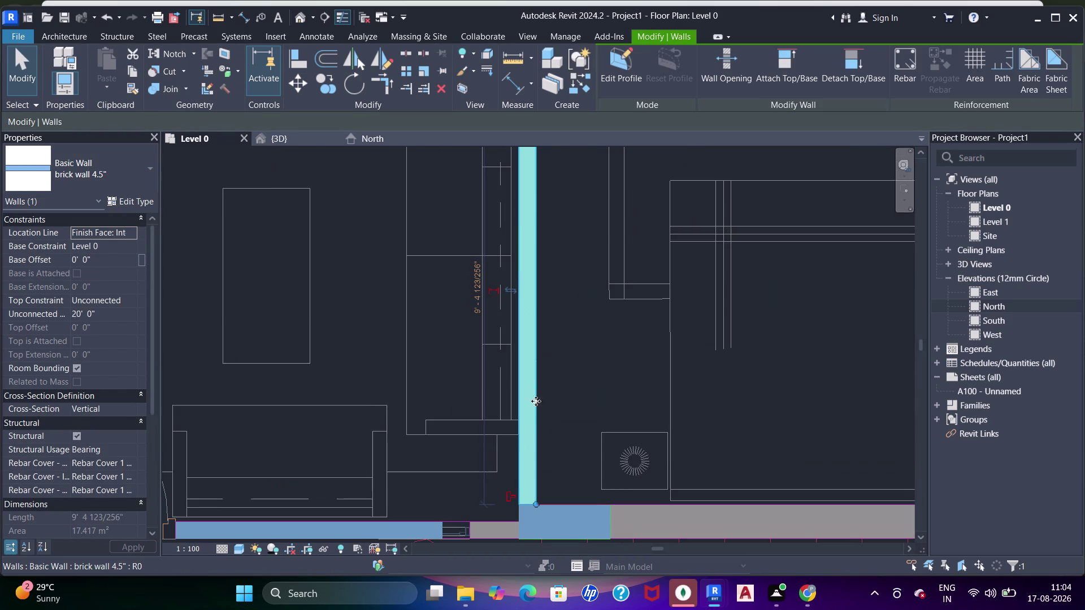
middle_drag(529, 433, 533, 393)
scroll(down, 3)
middle_drag(555, 334, 675, 283)
scroll(up, 3)
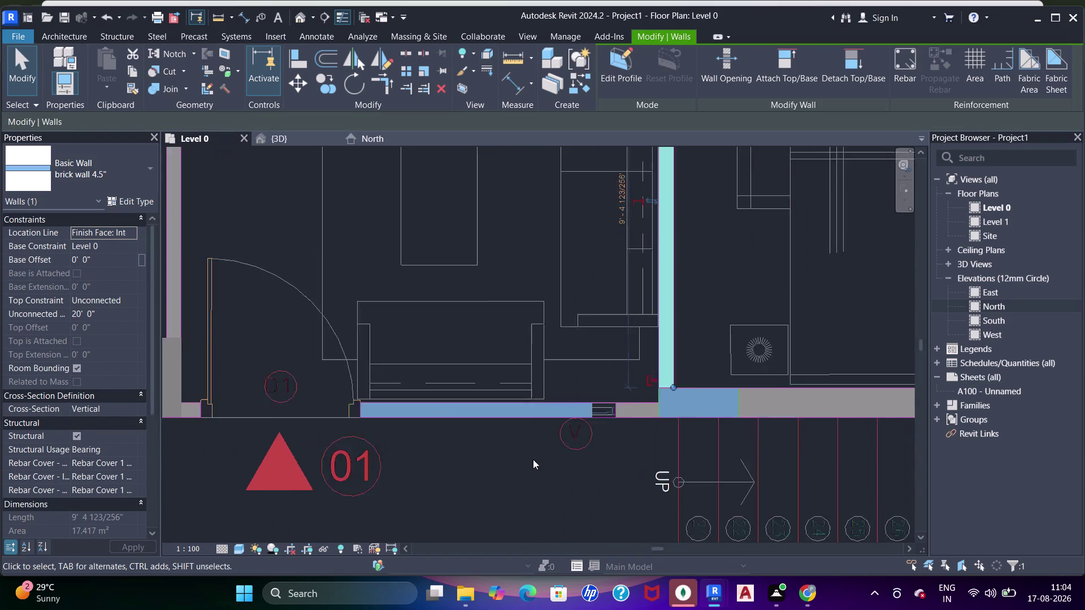
key(a)
key(a)
key(a)
key(a)
click(698, 384)
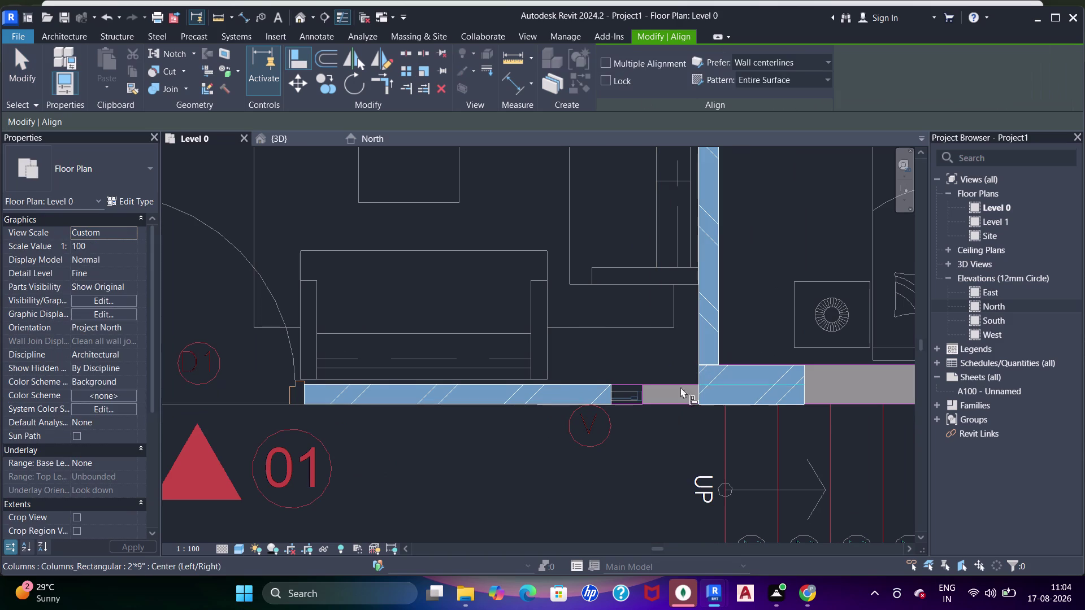
key(Escape)
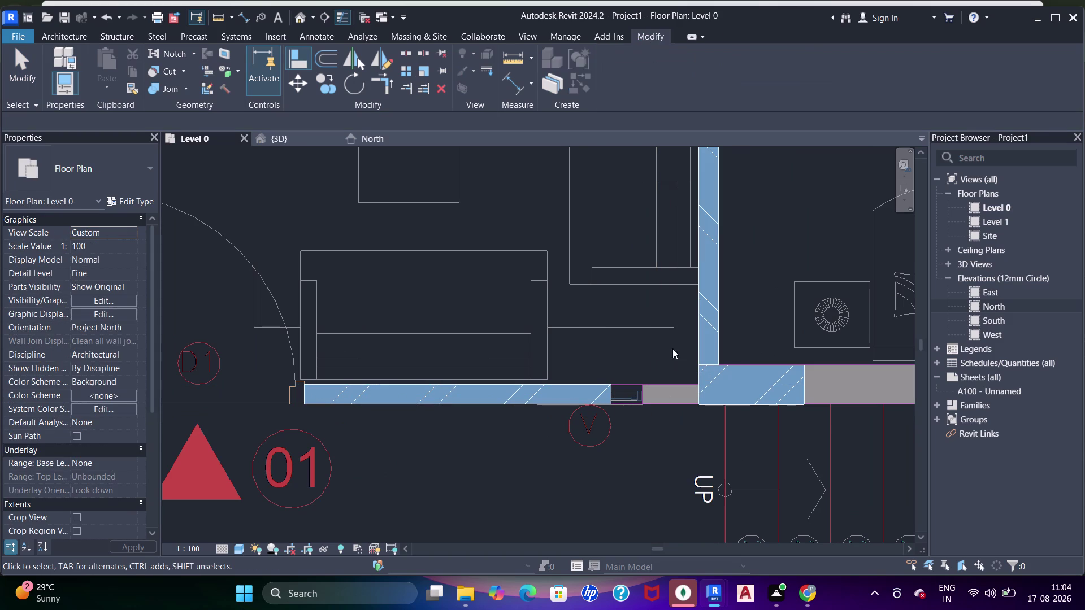
key(grave)
text(aa)
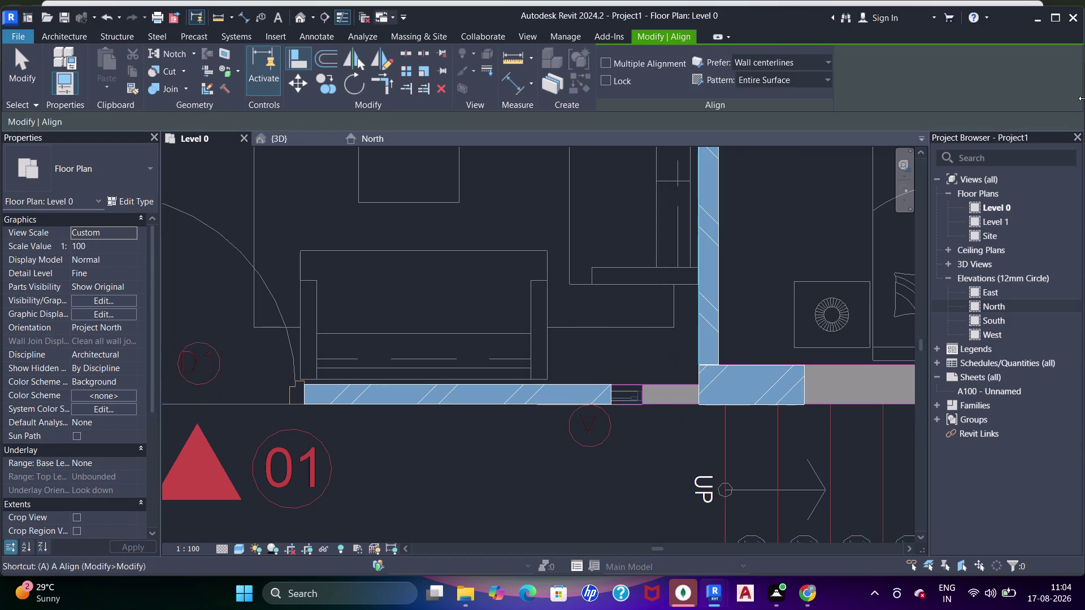
Align the bedroom's bottom wall to the DWG line.
click(697, 328)
middle_drag(659, 384, 693, 294)
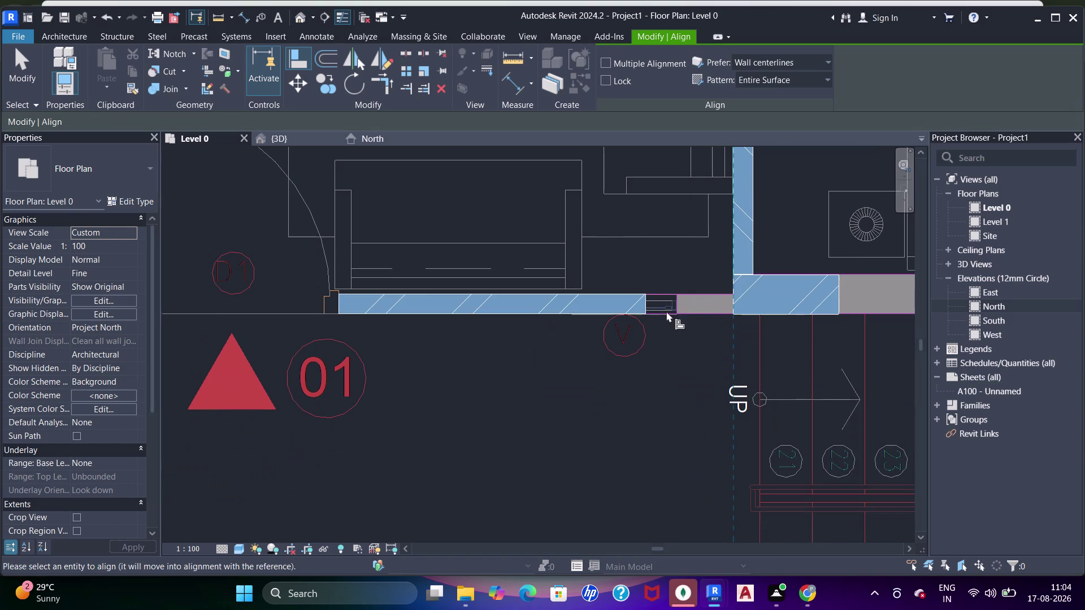
click(649, 302)
middle_drag(468, 320, 743, 325)
drag(361, 368, 375, 358)
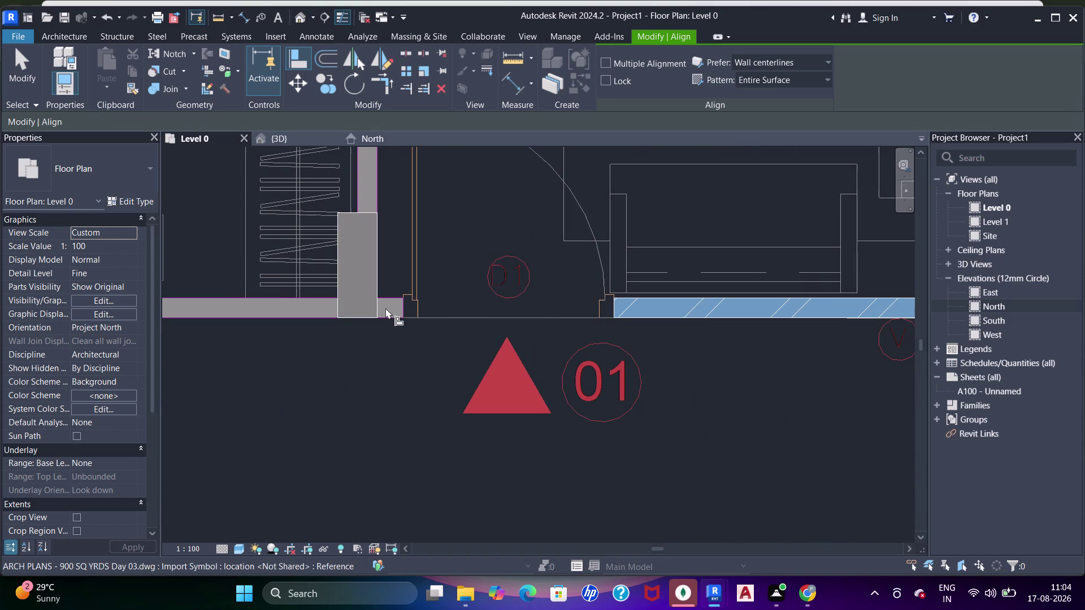
click(379, 308)
click(612, 310)
scroll(down, 3)
middle_drag(558, 302, 582, 323)
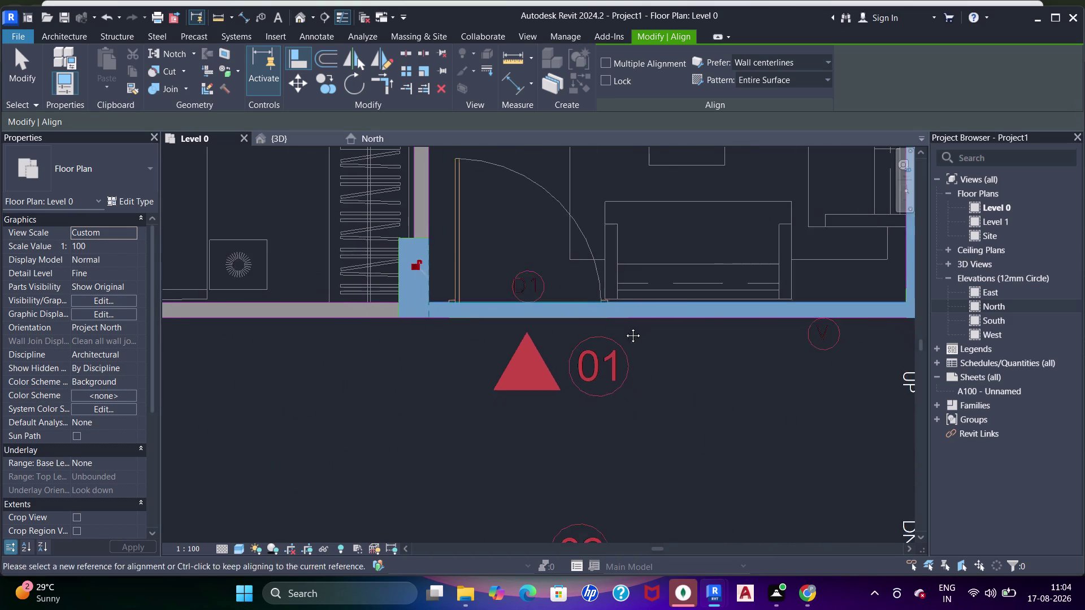
middle_drag(583, 322, 660, 323)
key(Escape)
key(Escape)
key(Escape)
Check the aligned wall, then bring the next room's bottom edge into view.
click(556, 340)
scroll(down, 3)
middle_drag(572, 334, 787, 292)
key(Escape)
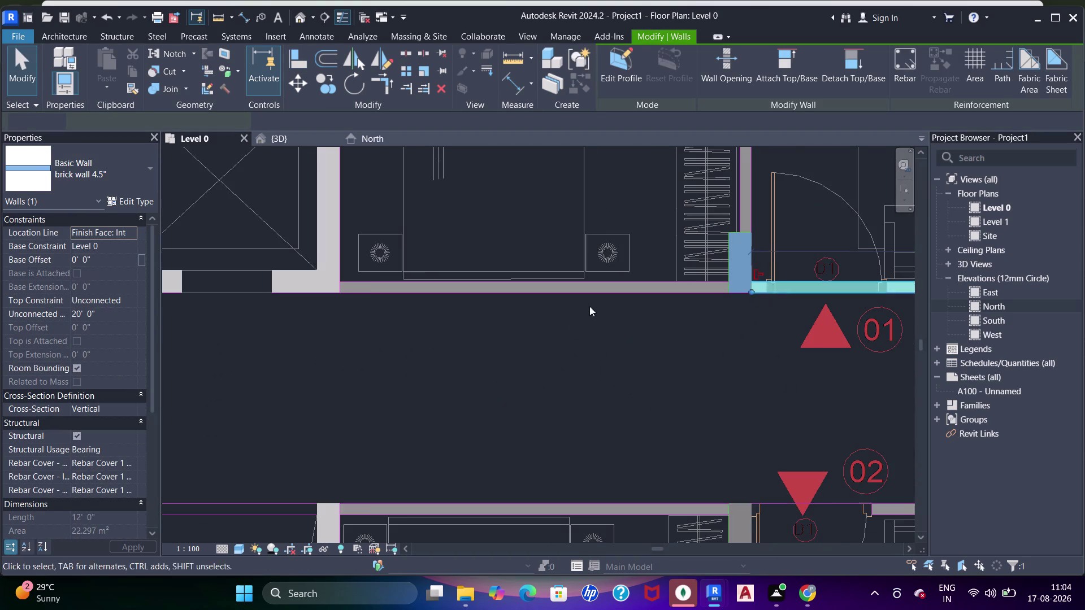
key(Escape)
middle_drag(670, 347, 691, 347)
Trace a brick wall along the next room's bottom edge using Pick Lines.
key(w)
key(a)
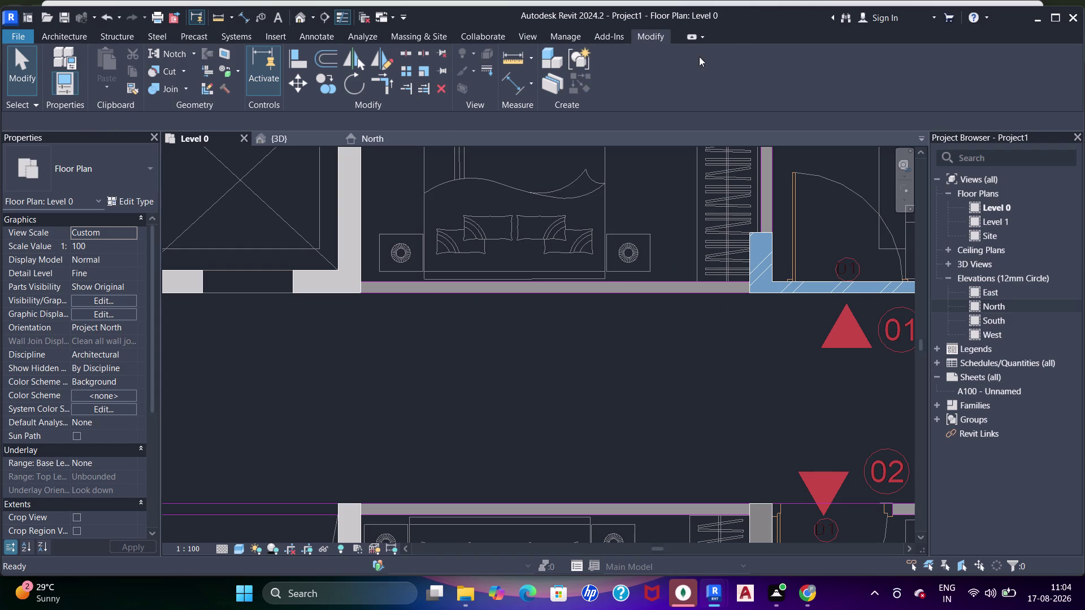
click(627, 88)
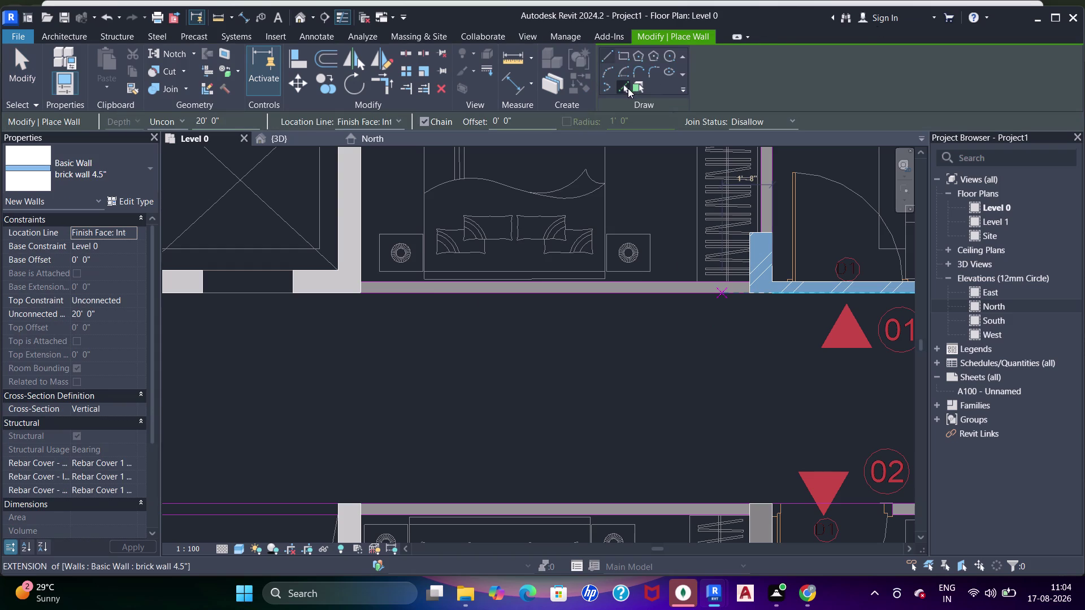
click(631, 281)
middle_drag(459, 327, 477, 325)
key(Escape)
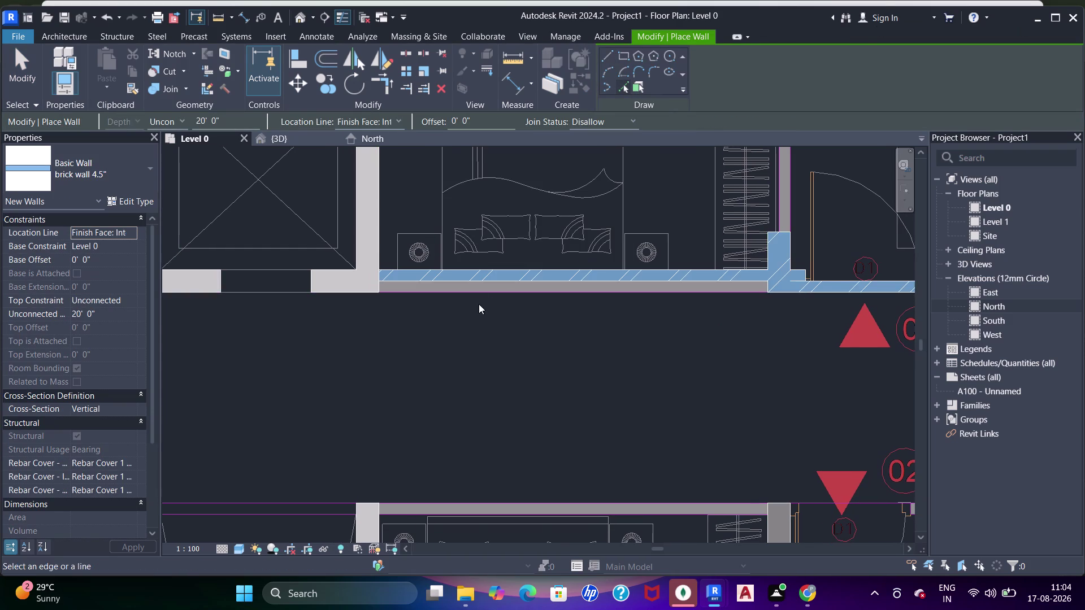
key(Escape)
key(Escape)
Shorten the newly traced wall so it stops at the partition.
click(518, 274)
key(space)
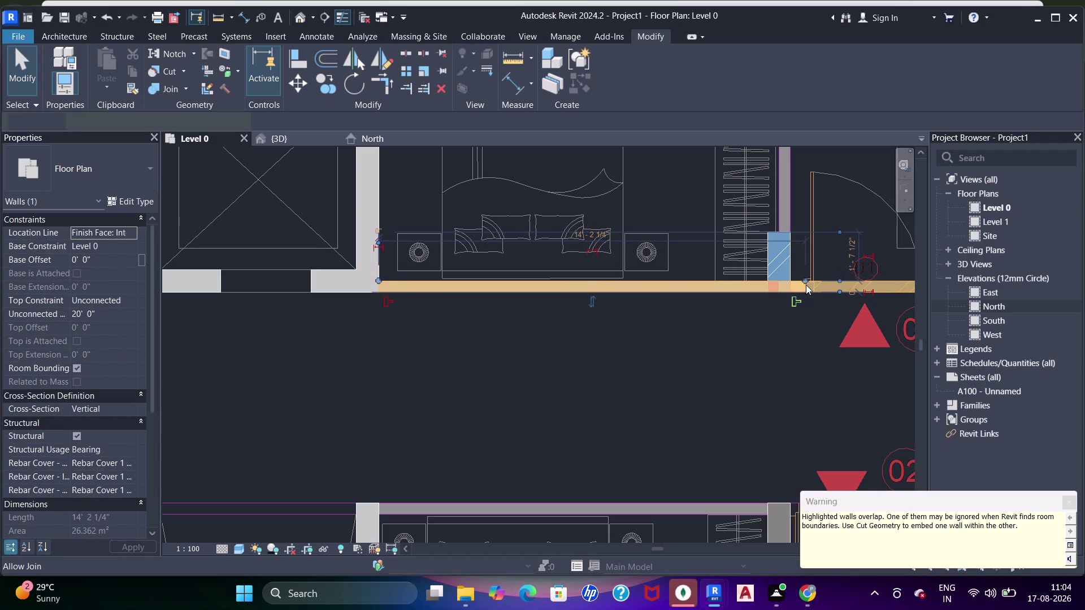
drag(804, 281, 716, 284)
scroll(up, 3)
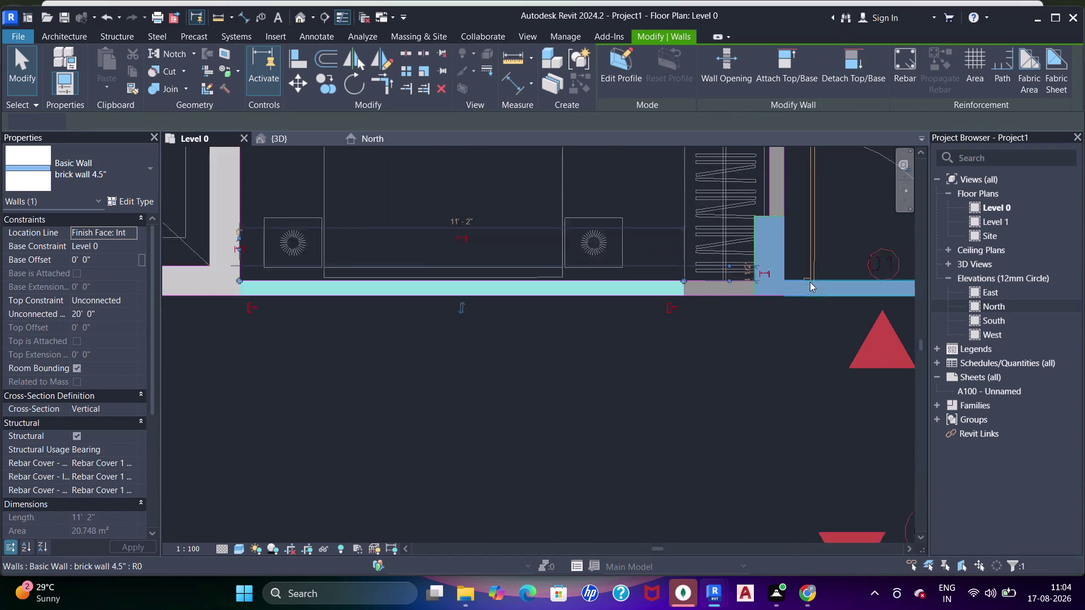
middle_drag(681, 339, 805, 342)
Align the corridor-edge wall to its DWG reference line.
key(a)
key(a)
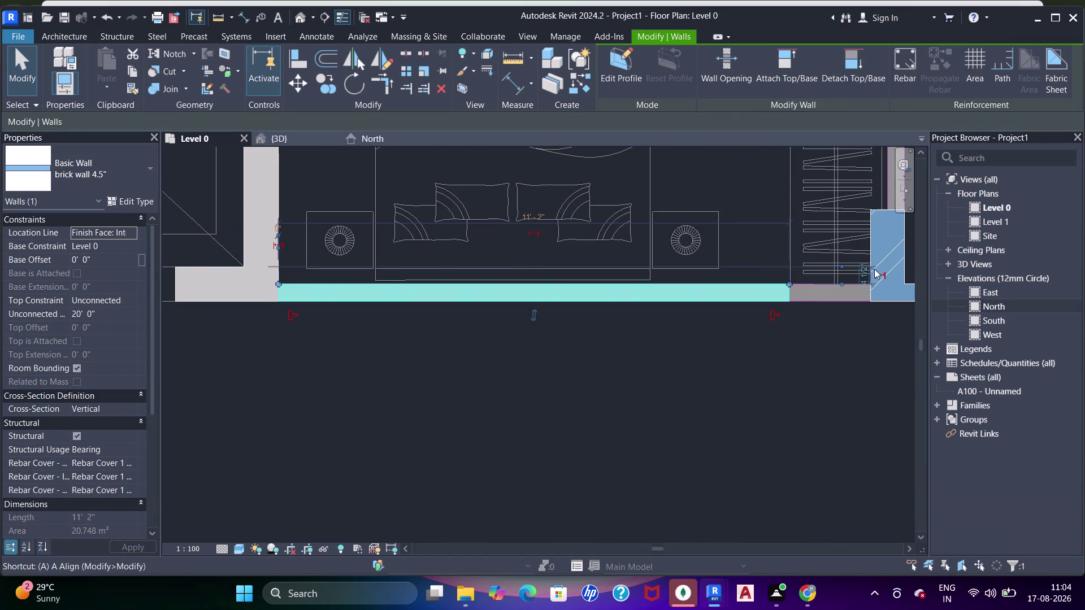
key(a)
drag(876, 232, 866, 240)
click(790, 293)
scroll(down, 3)
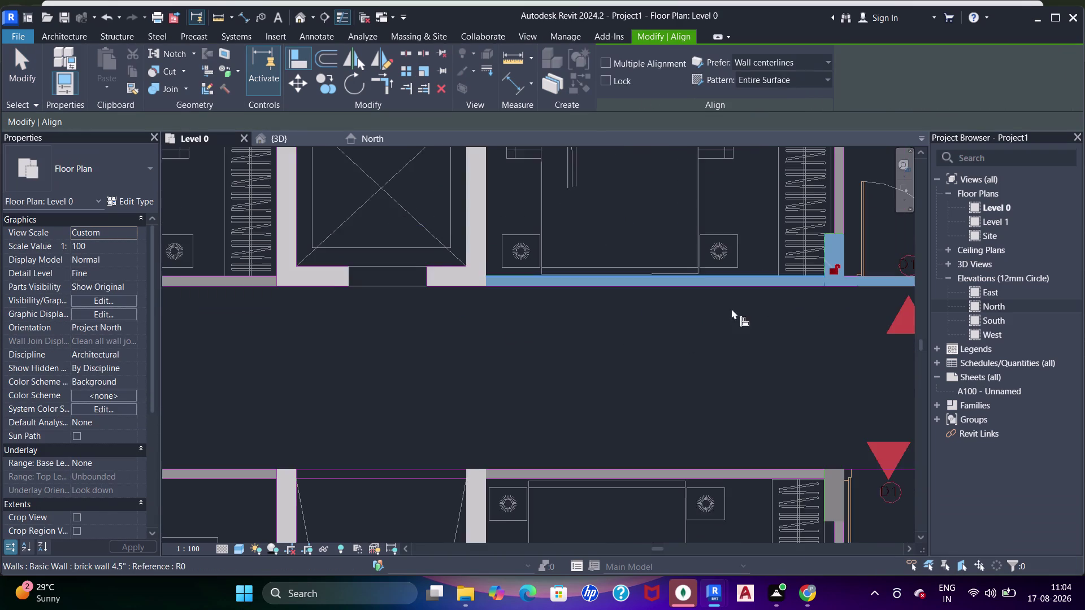
middle_drag(731, 308, 705, 330)
key(Escape)
scroll(down, 3)
Trace a 4.5-inch brick wall along the left bedroom's corridor edge with Pick Lines (WA).
key(Escape)
middle_drag(440, 298, 583, 331)
middle_drag(401, 327, 633, 351)
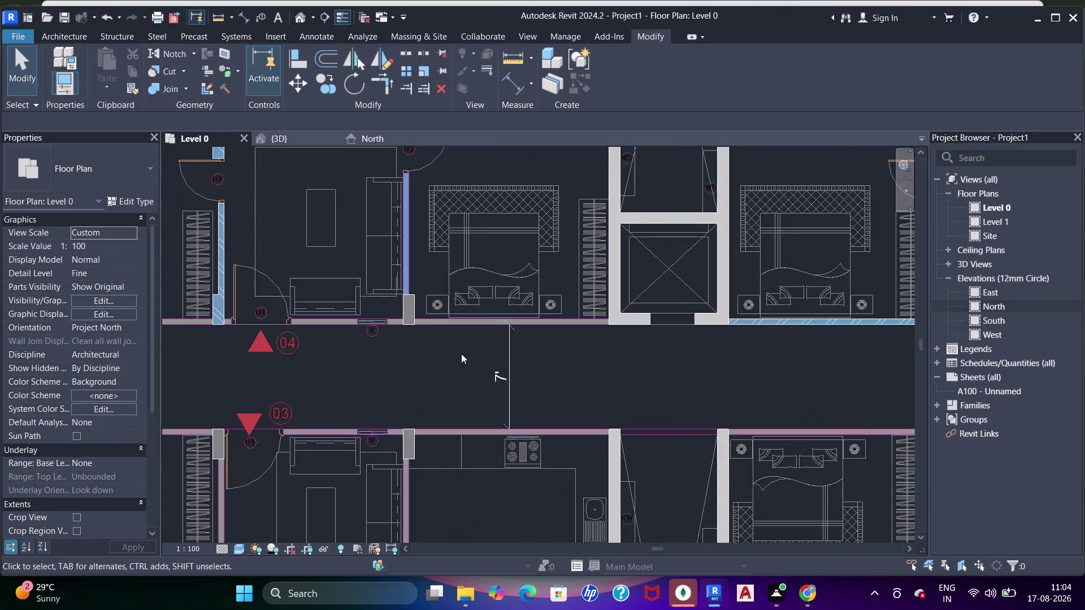
middle_drag(466, 355, 584, 346)
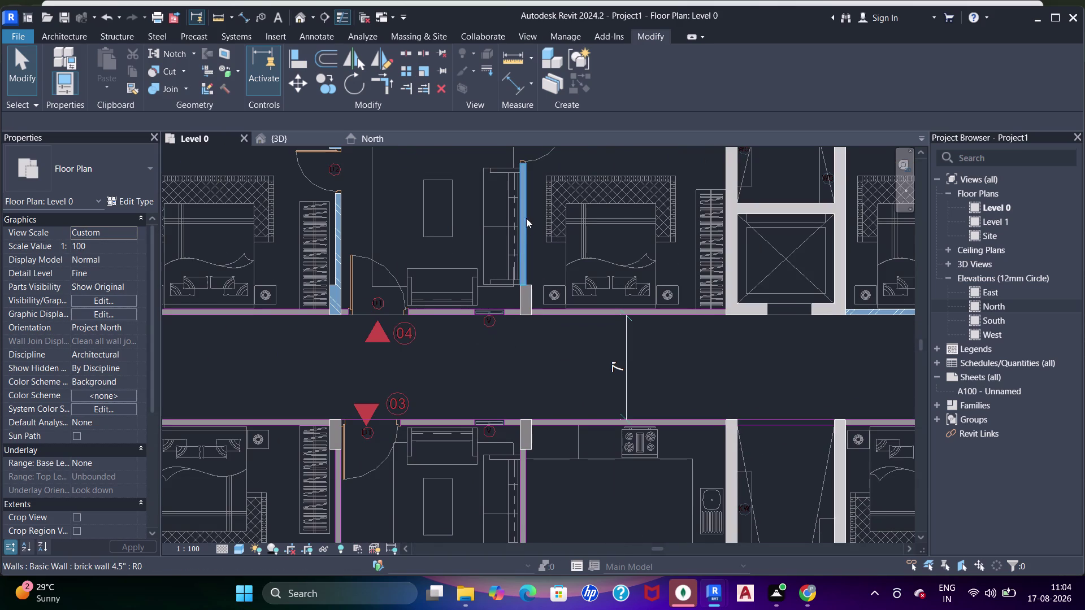
middle_drag(360, 375, 619, 405)
middle_drag(548, 268, 531, 393)
scroll(down, 3)
middle_drag(610, 359, 615, 222)
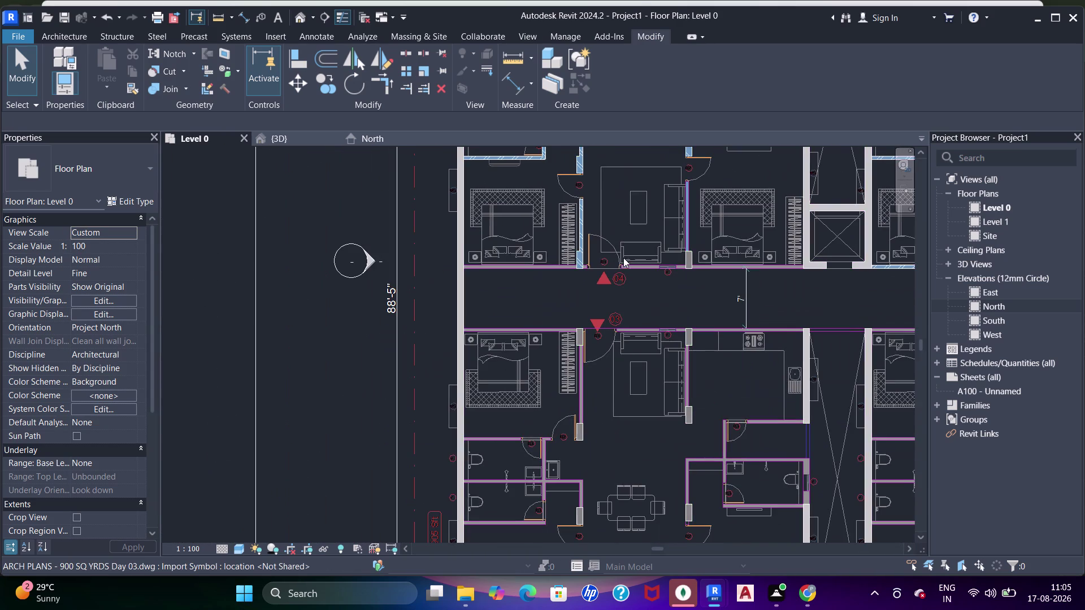
scroll(up, 3)
middle_drag(489, 301, 554, 305)
key(w)
key(a)
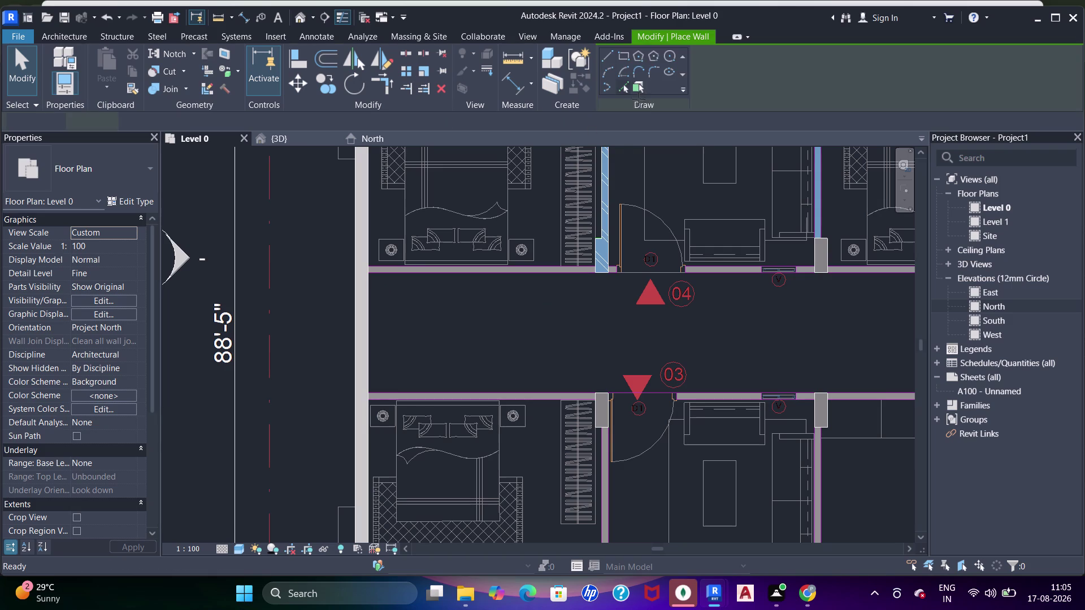
click(628, 87)
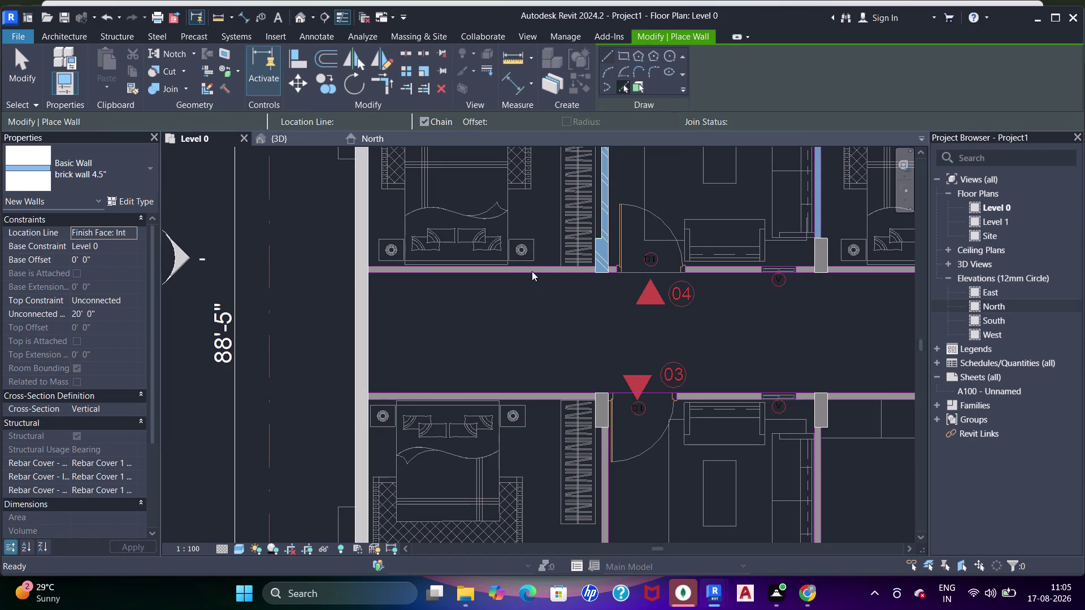
click(530, 271)
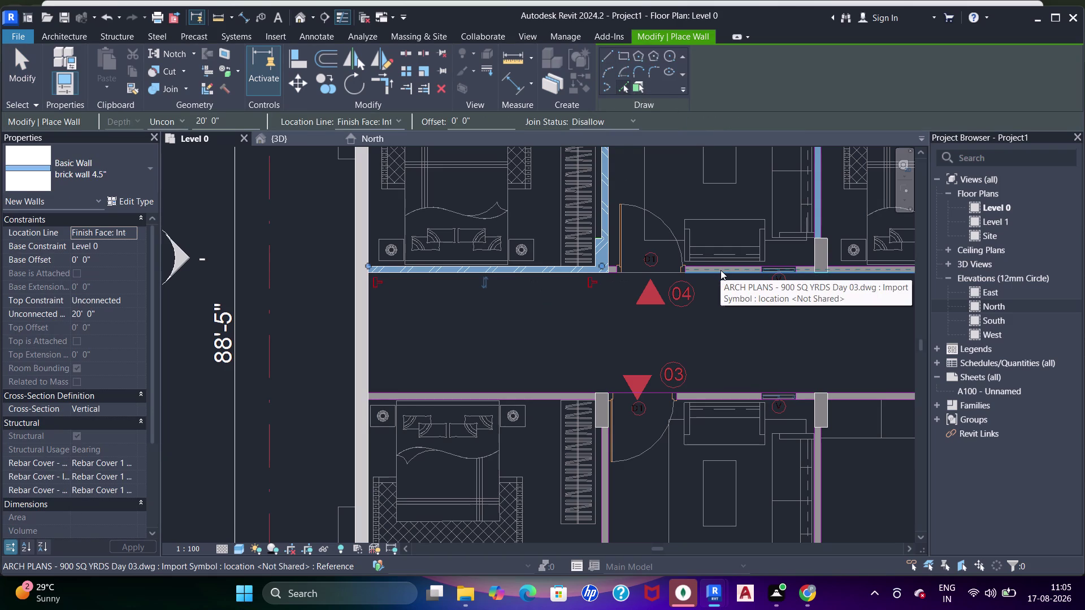
click(720, 270)
middle_drag(750, 284, 612, 290)
middle_drag(464, 282, 624, 290)
key(Escape)
key(Escape)
key(Escape)
Drag the new wall's end to the partition, making it 13'-2 1/4" long.
click(524, 282)
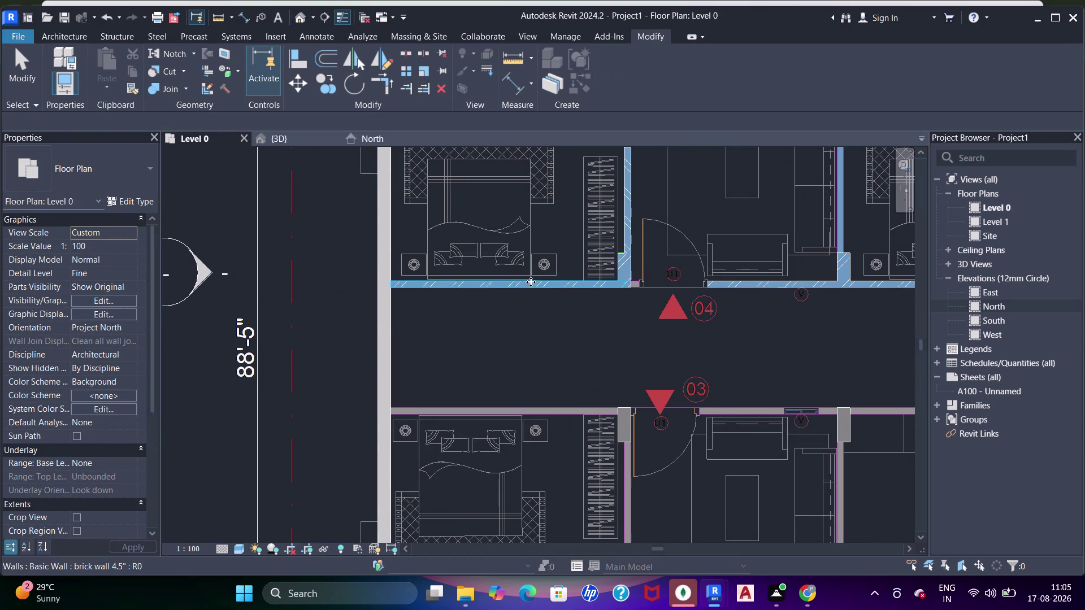
scroll(up, 3)
key(Escape)
click(620, 282)
drag(653, 273, 646, 272)
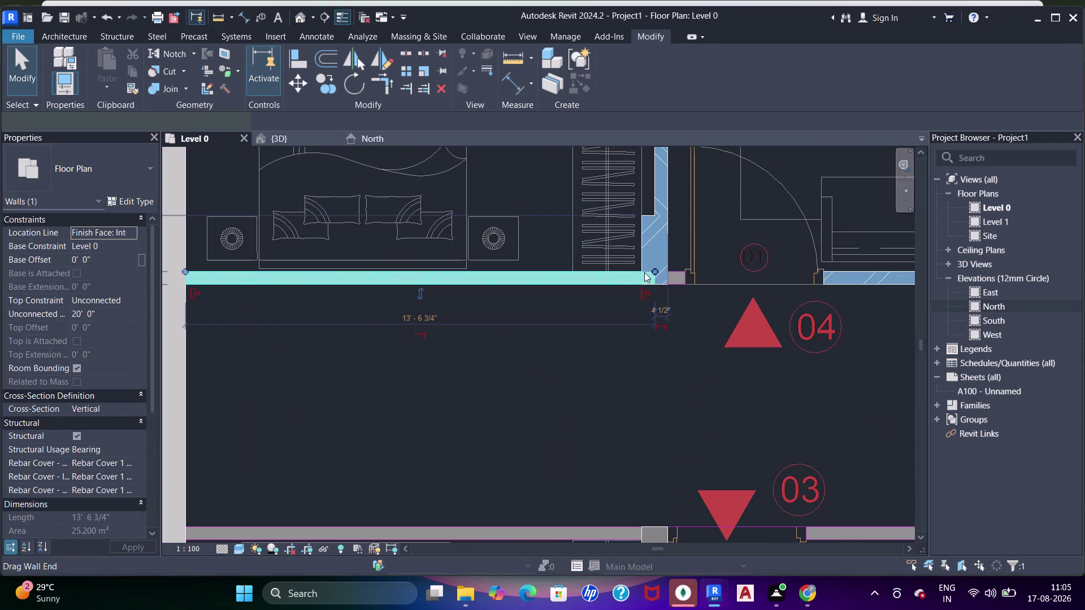
drag(646, 273, 618, 274)
Align the new corridor wall's face flush with the adjoining column face.
key(a)
key(a)
key(a)
key(a)
click(640, 254)
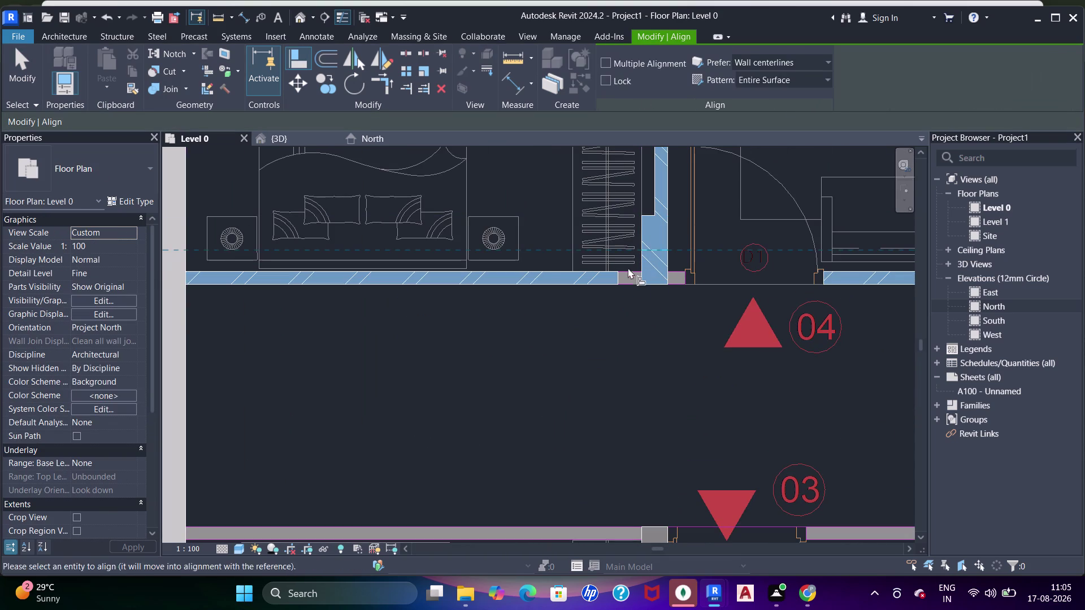
key(Escape)
scroll(up, 3)
key(a)
text(aa)
key(a)
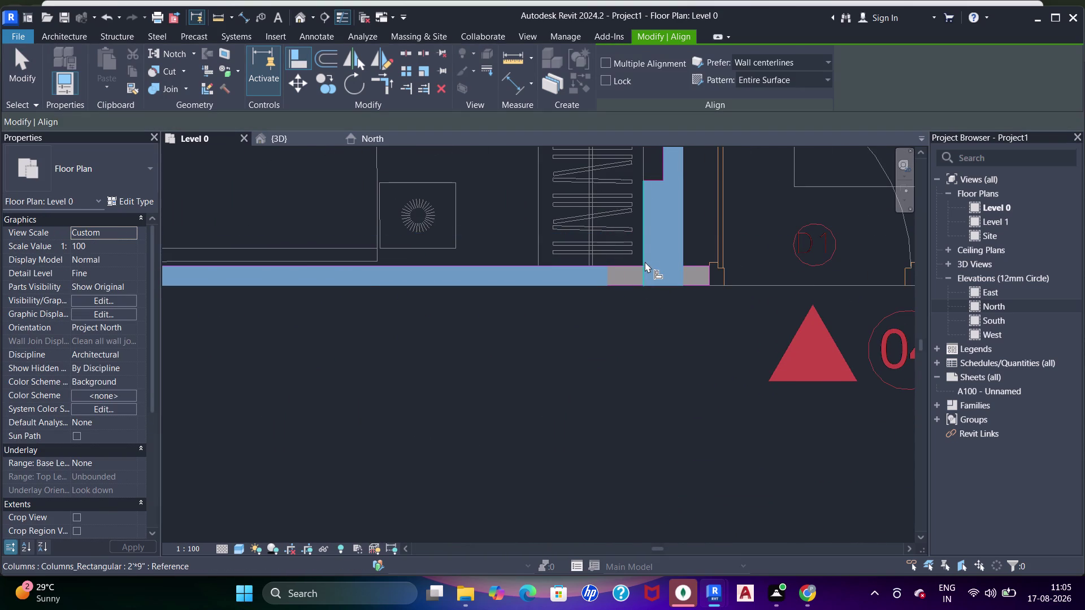
click(644, 261)
click(610, 273)
scroll(down, 3)
Align the corridor brick wall near marker 04 flush with its column face.
middle_drag(703, 298, 667, 307)
scroll(down, 3)
middle_drag(711, 278, 672, 282)
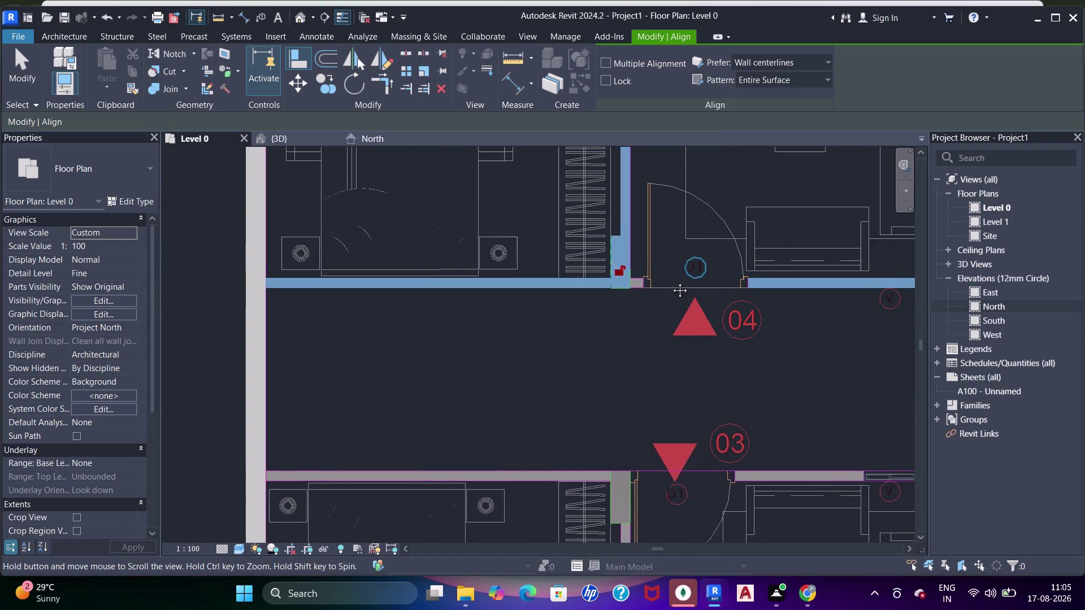
middle_drag(673, 282, 670, 282)
key(Escape)
click(443, 284)
key(Escape)
key(Escape)
click(502, 292)
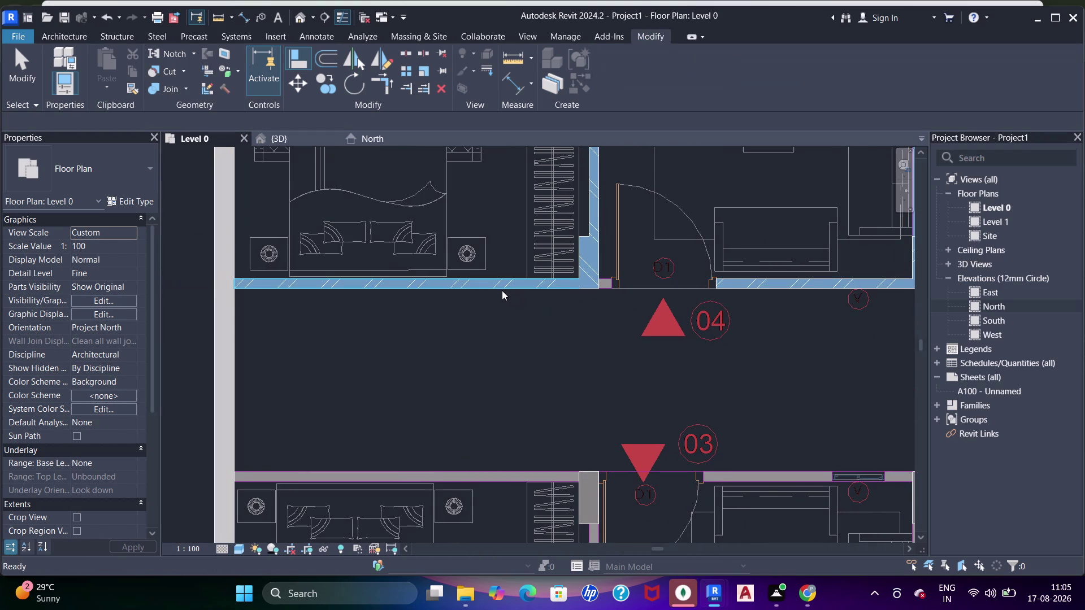
key(Escape)
middle_drag(691, 301, 489, 267)
key(Escape)
middle_drag(683, 287, 605, 300)
scroll(up, 3)
middle_drag(717, 306, 547, 302)
scroll(up, 3)
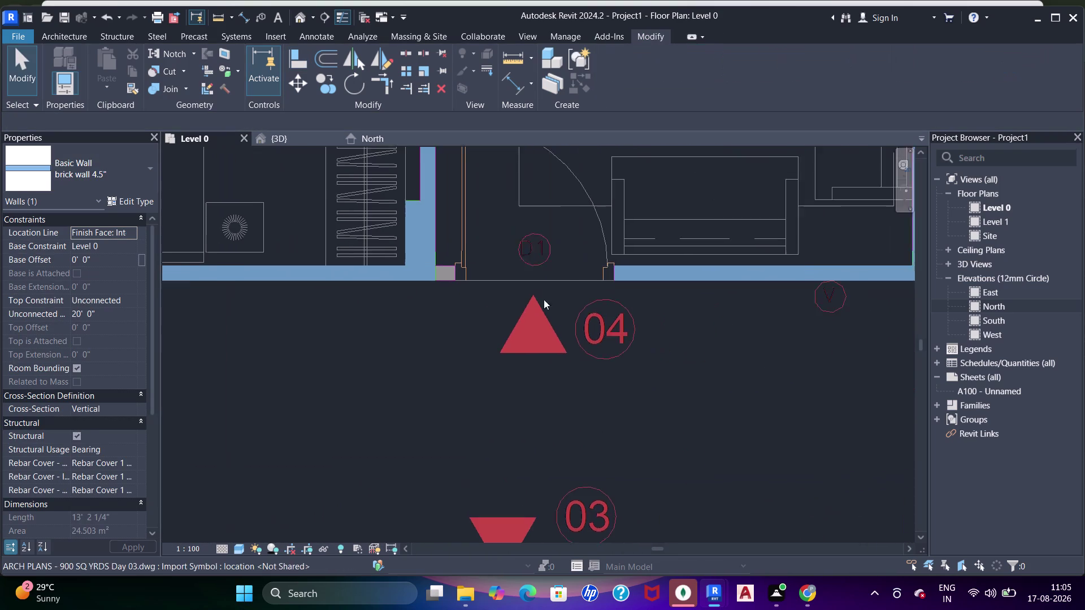
Shorten the long corridor brick wall by dragging its end back.
scroll(down, 3)
middle_drag(590, 293, 600, 303)
click(630, 285)
middle_drag(794, 304, 673, 306)
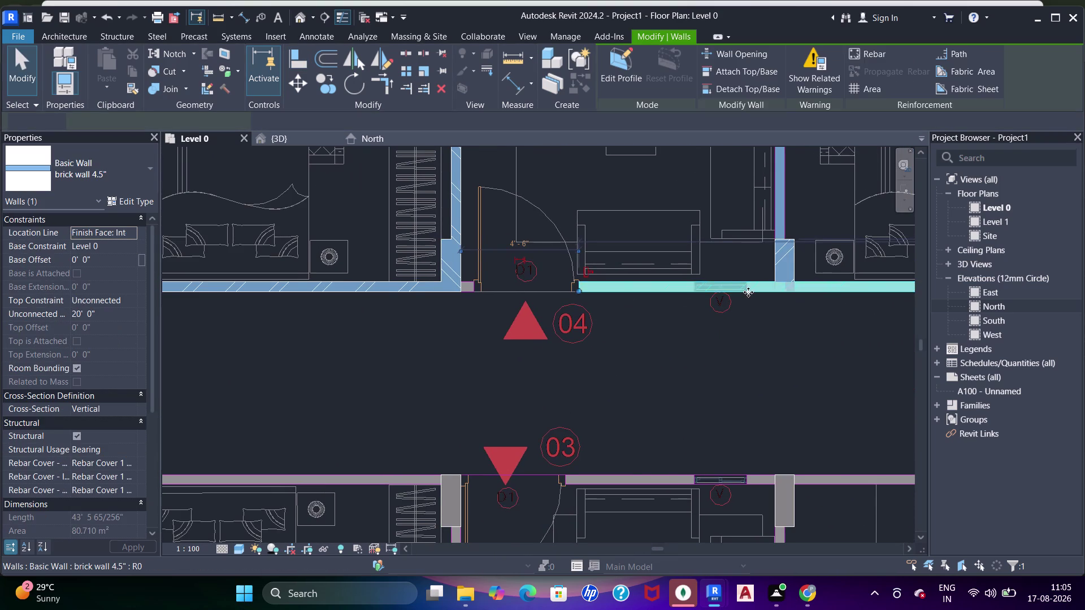
scroll(down, 3)
middle_drag(751, 293, 641, 282)
scroll(down, 3)
scroll(down, 3)
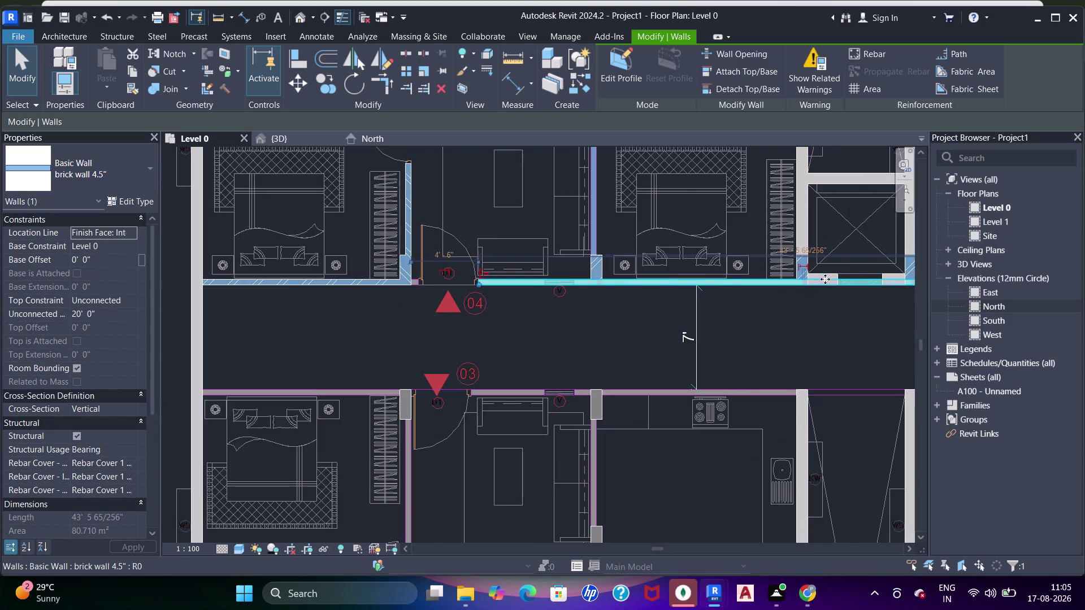
middle_drag(815, 283, 731, 284)
middle_drag(840, 293, 623, 300)
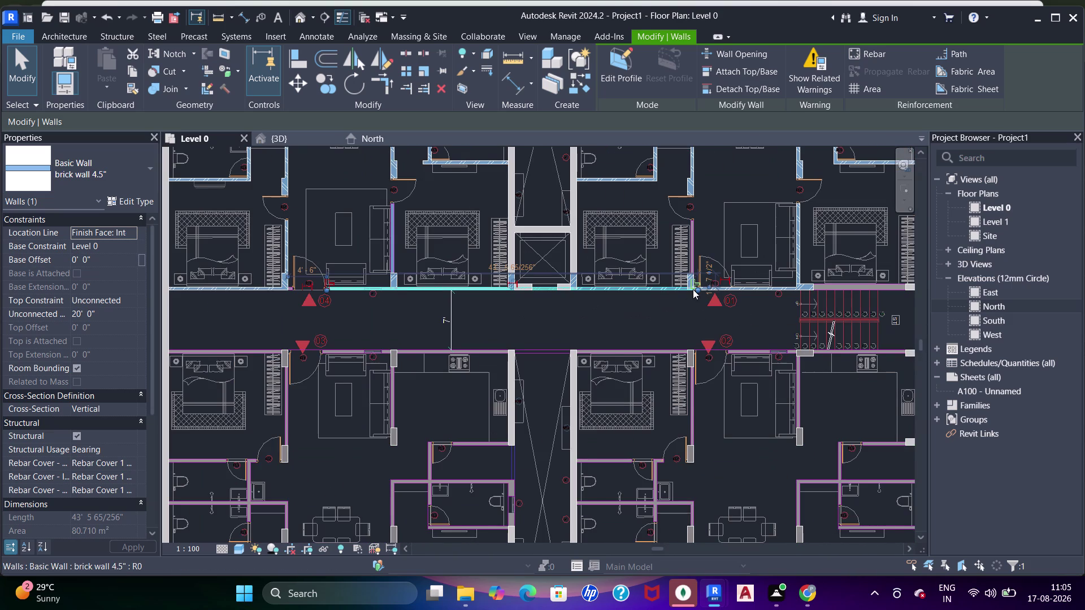
drag(698, 290, 358, 285)
Align the wall end beside marker 04 with the column face.
scroll(up, 3)
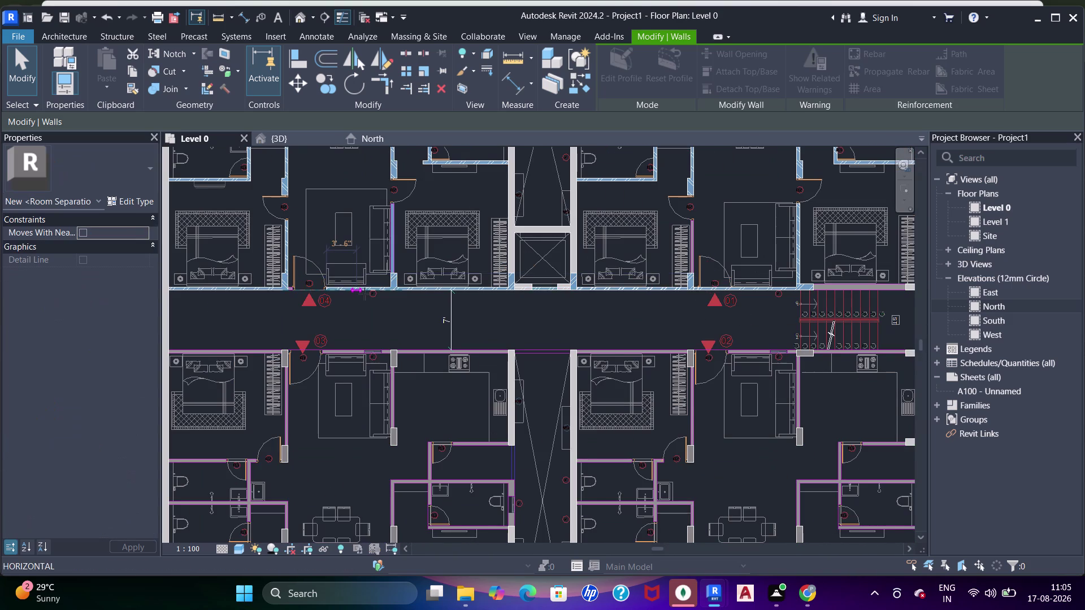
middle_drag(372, 316, 555, 332)
scroll(up, 3)
middle_drag(497, 322, 514, 328)
scroll(up, 3)
middle_drag(692, 344, 621, 376)
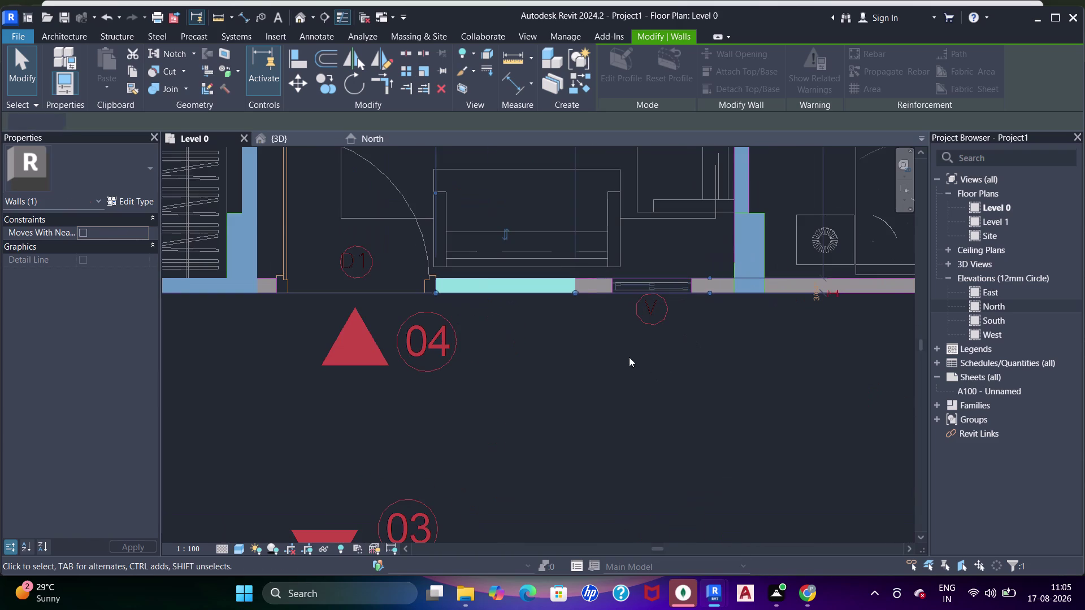
key(Escape)
key(Escape)
key(Escape)
middle_drag(611, 360, 647, 357)
key(Escape)
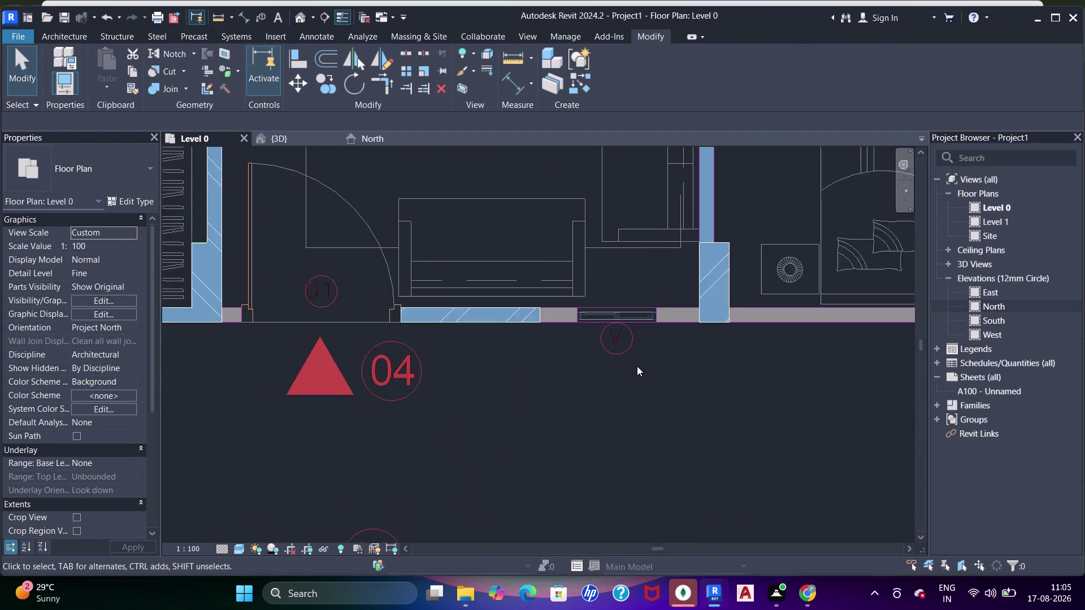
scroll(up, 3)
key(a)
key(a)
key(a)
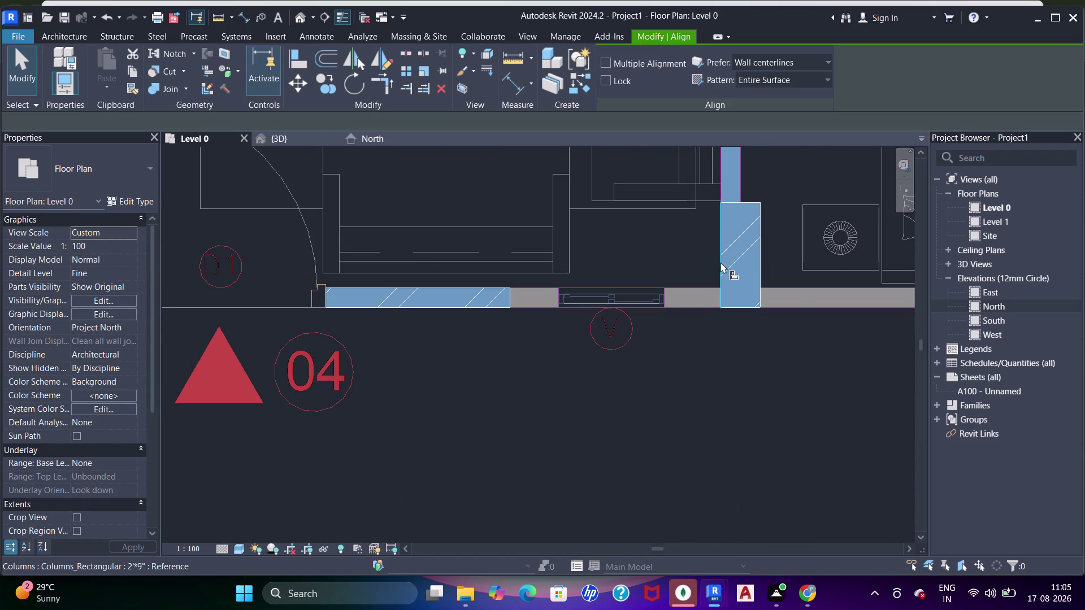
click(720, 262)
key(a)
click(512, 299)
Align the corridor wall face right of marker 04 with its column.
middle_drag(467, 352, 820, 375)
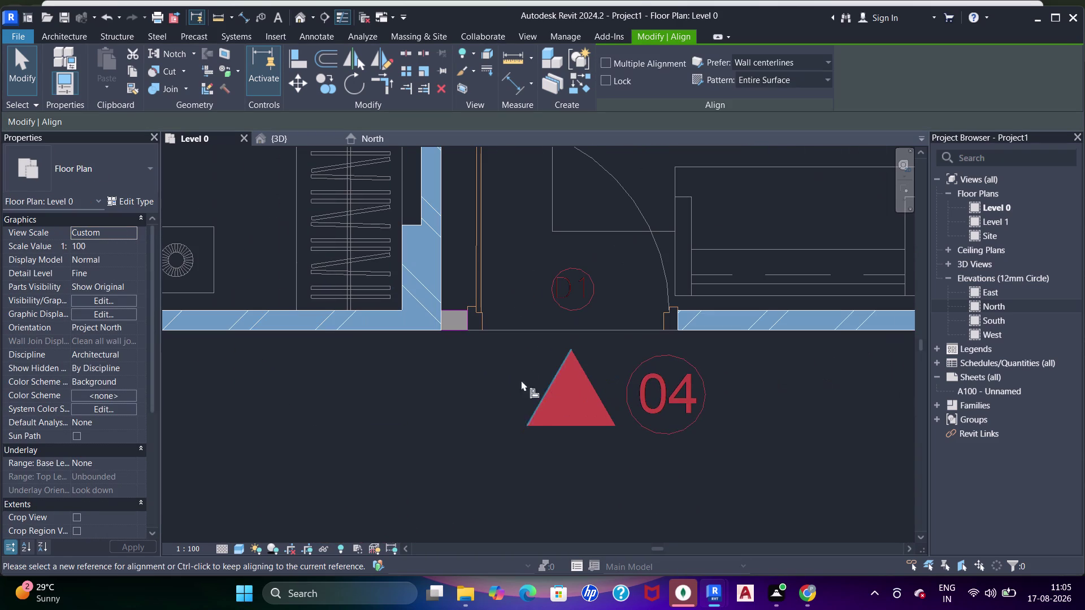
click(469, 376)
click(444, 288)
click(676, 318)
scroll(down, 3)
middle_drag(780, 306, 440, 327)
middle_drag(735, 339, 555, 342)
key(Escape)
scroll(up, 3)
key(Escape)
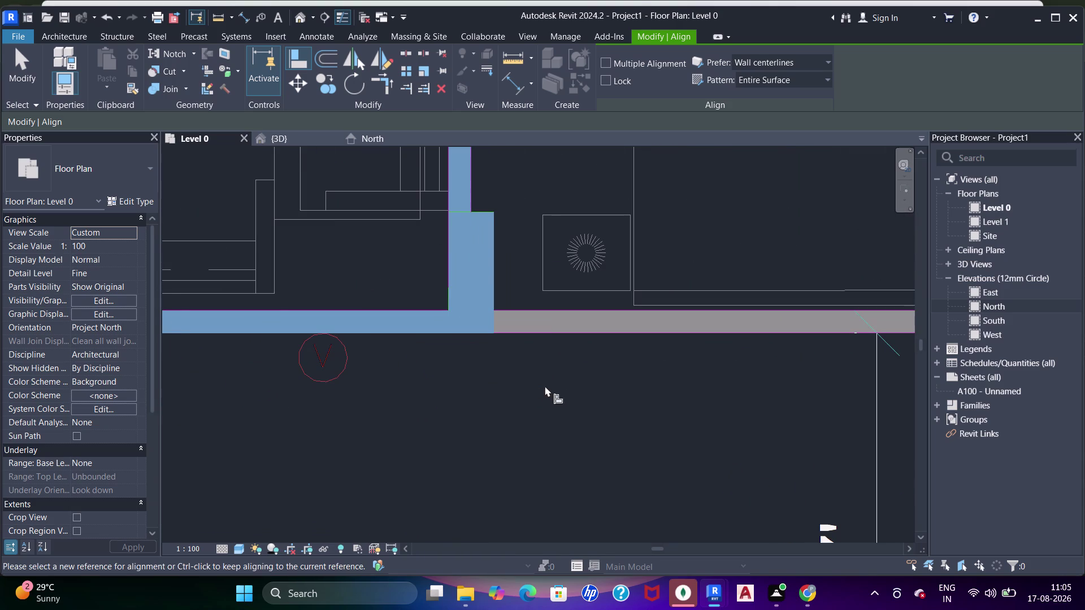
Start a new brick wall at the corridor wall end, then cancel it.
key(w)
key(a)
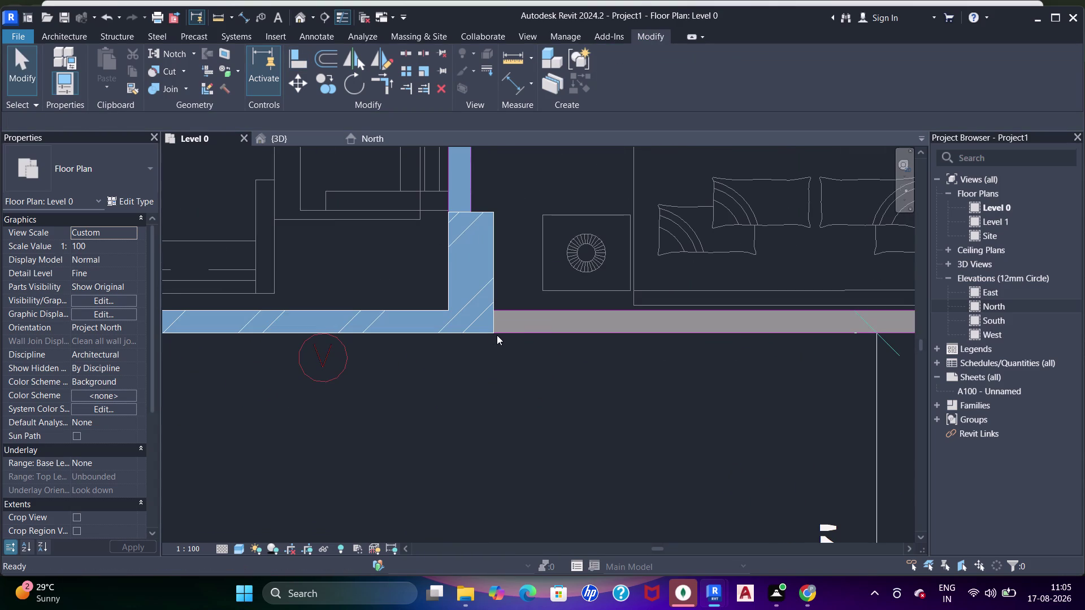
drag(493, 332, 511, 331)
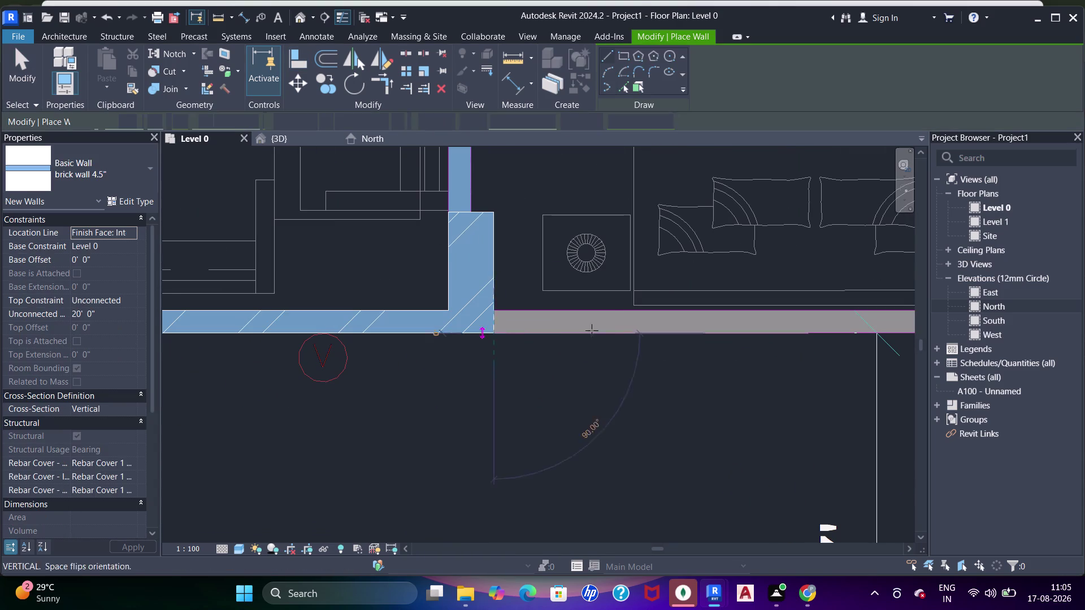
click(678, 330)
middle_drag(739, 349, 550, 366)
key(Escape)
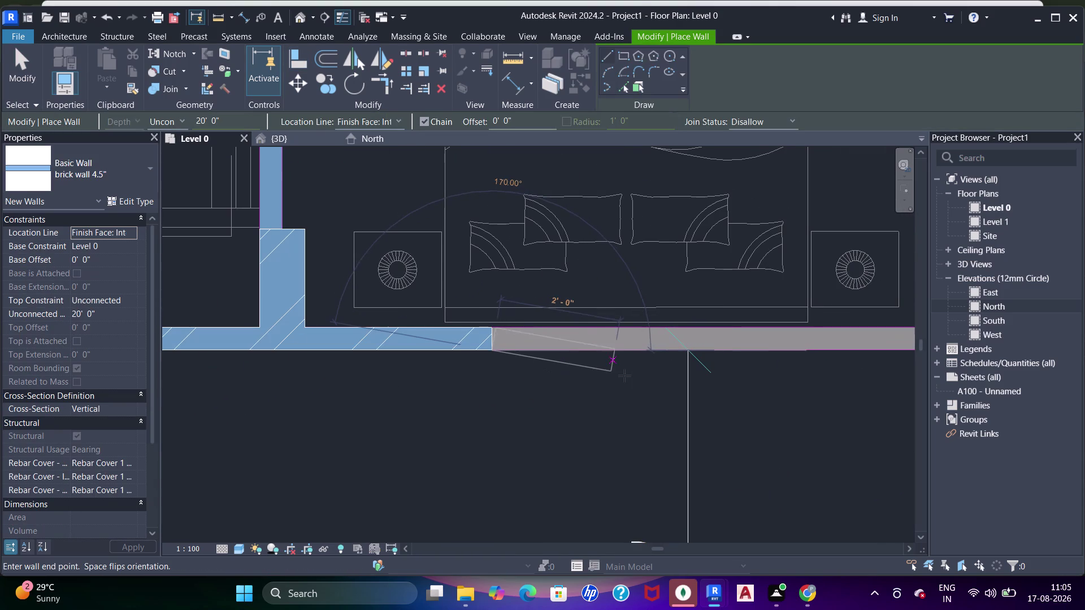
key(Escape)
key(Escape)
key(Escape)
key(Escape)
key(Escape)
middle_drag(620, 380, 606, 379)
Align the corridor wall end with the next column by the lift shaft, then pan toward marker 01.
key(a)
key(a)
key(a)
scroll(down, 3)
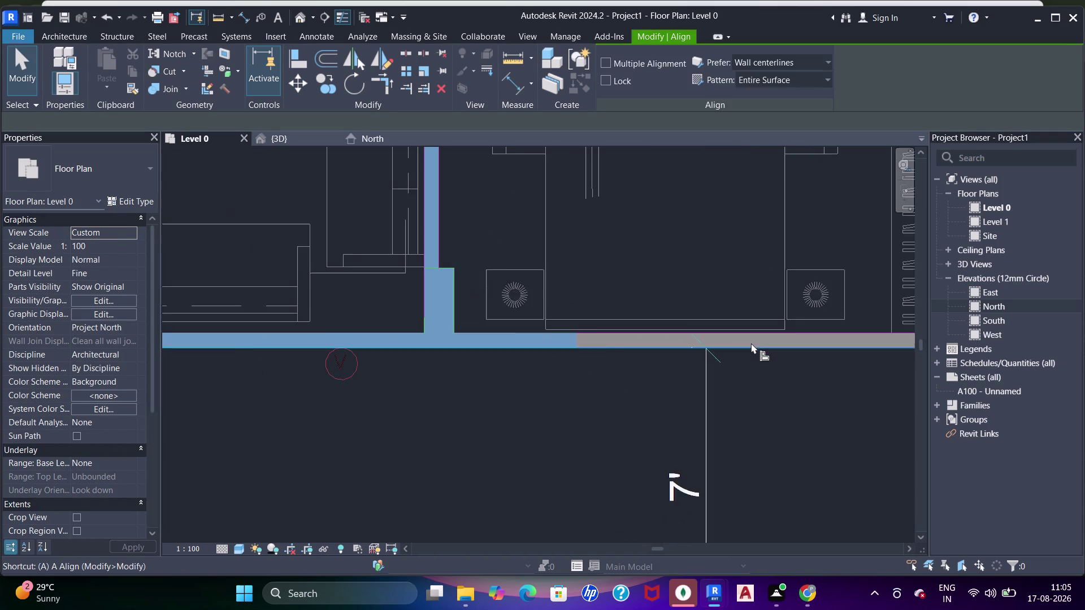
middle_drag(740, 346, 593, 355)
click(826, 329)
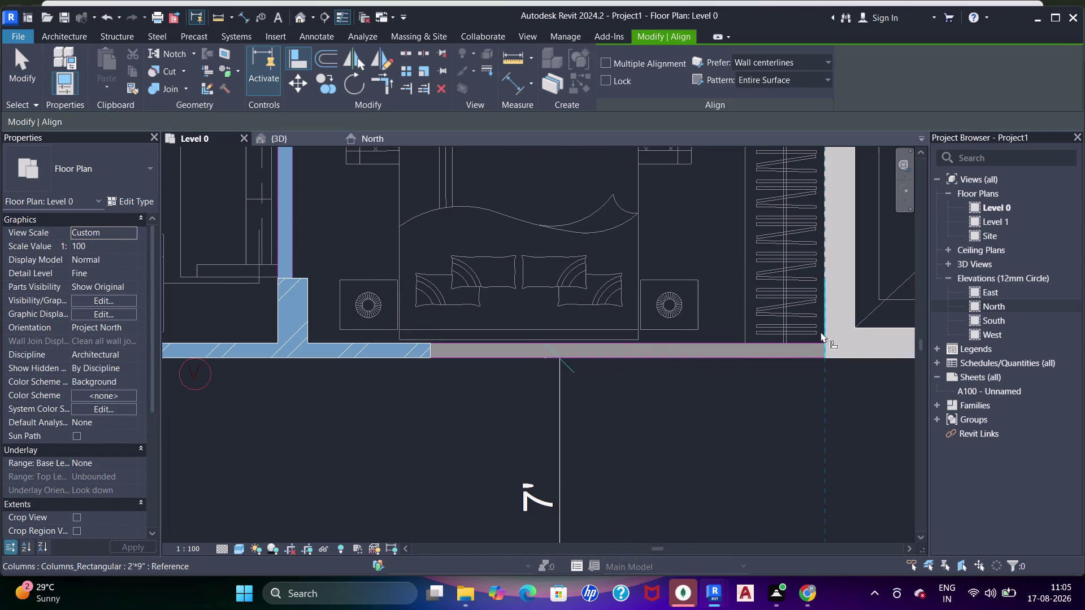
click(430, 352)
scroll(down, 3)
middle_drag(588, 356, 460, 362)
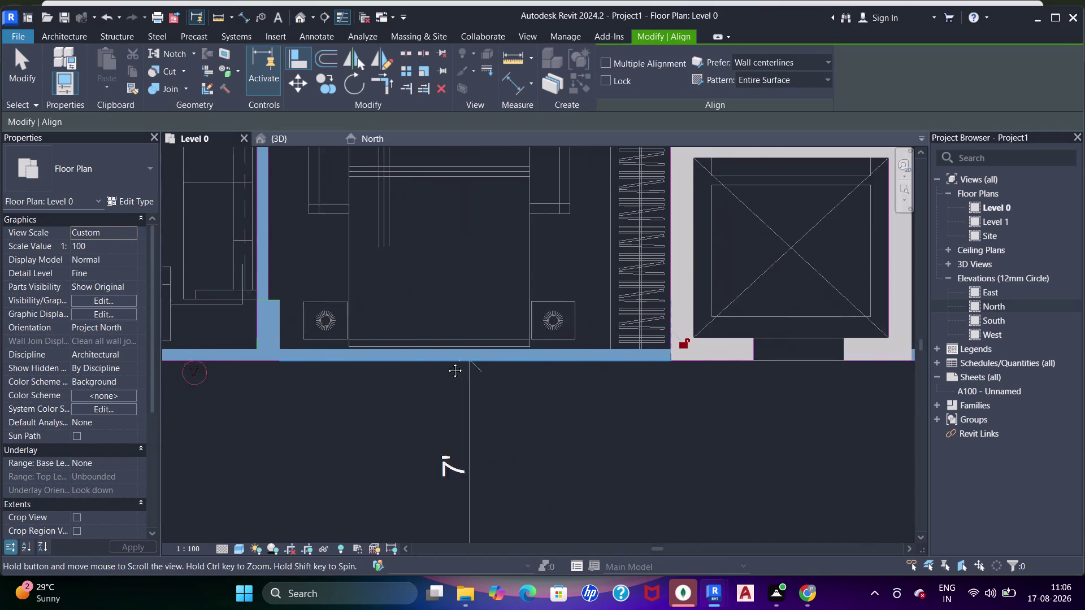
middle_drag(460, 363, 397, 360)
scroll(up, 3)
middle_drag(535, 374, 416, 373)
scroll(down, 3)
middle_drag(699, 350, 422, 347)
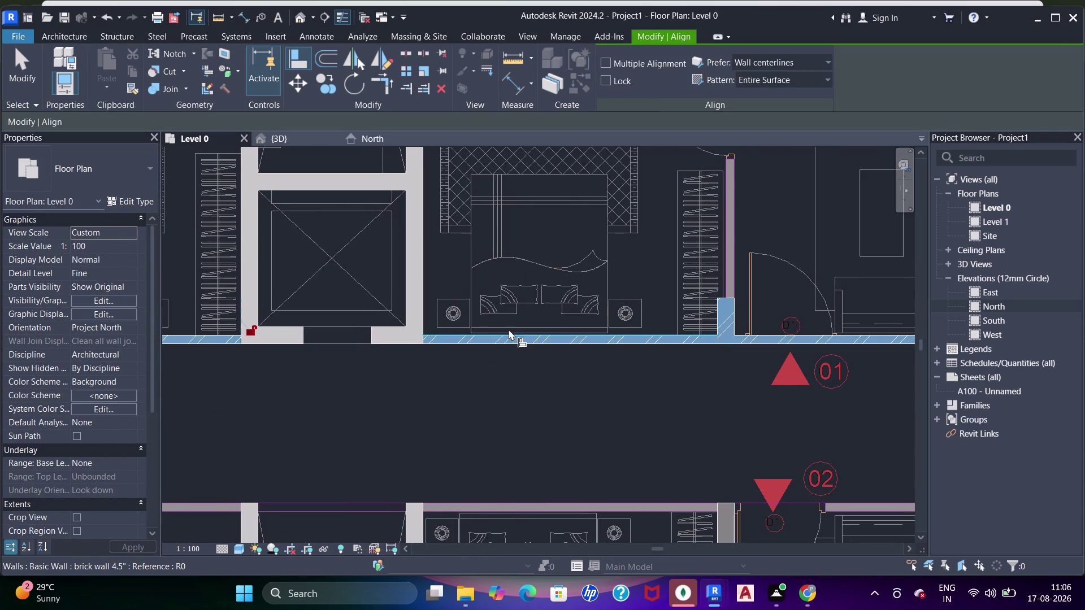
key(Escape)
scroll(down, 3)
middle_drag(418, 325, 451, 403)
key(Escape)
scroll(up, 3)
middle_drag(613, 375, 619, 330)
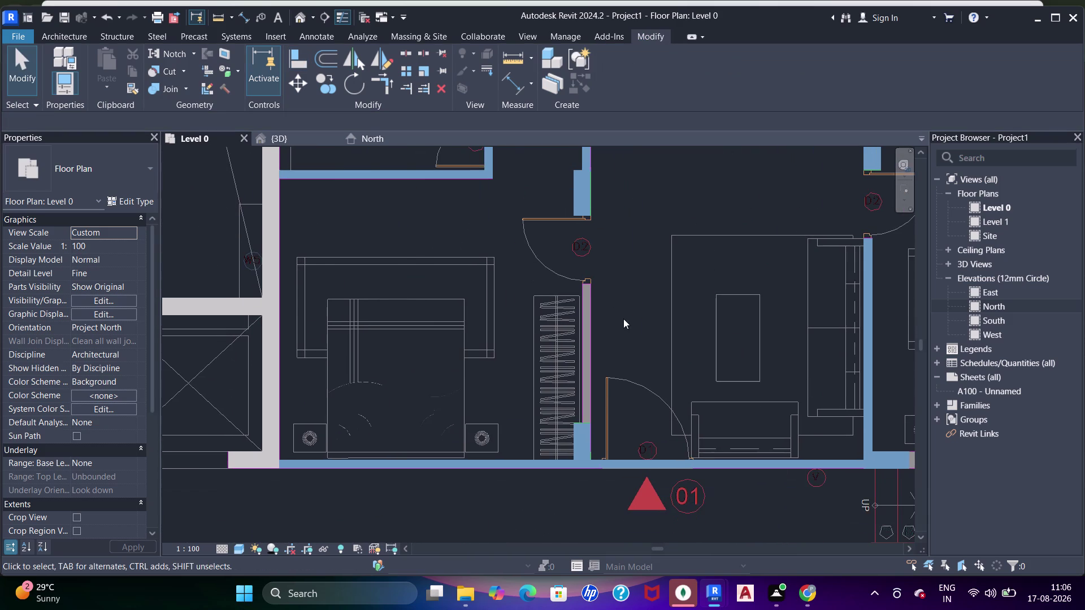
Trace a 4.5-inch brick partition beside the wardrobe near marker 01 by picking a plan line.
key(Escape)
middle_drag(605, 380, 616, 332)
click(630, 417)
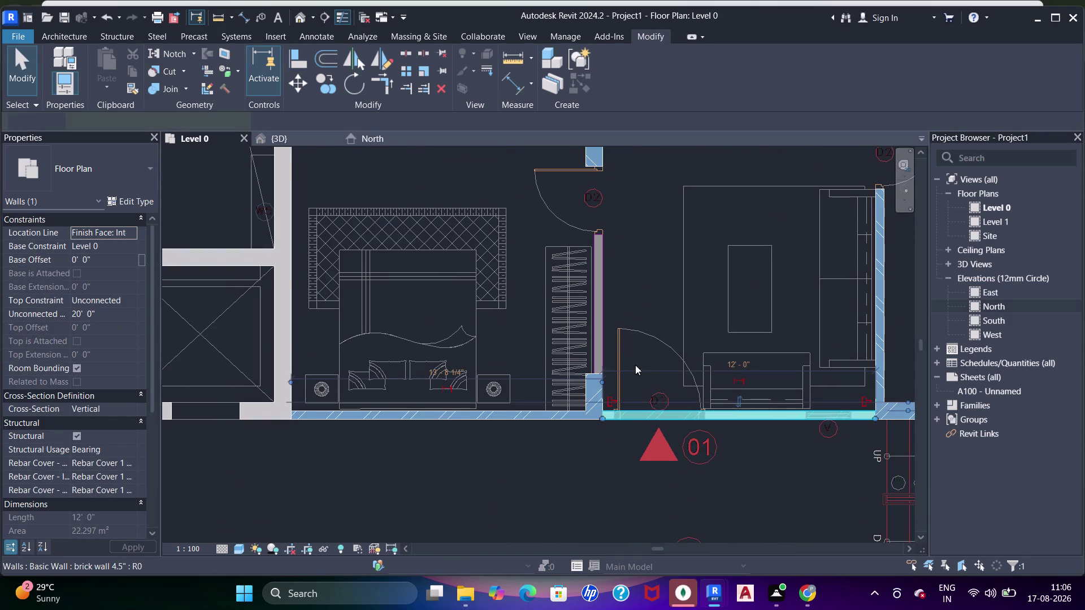
drag(582, 90, 588, 90)
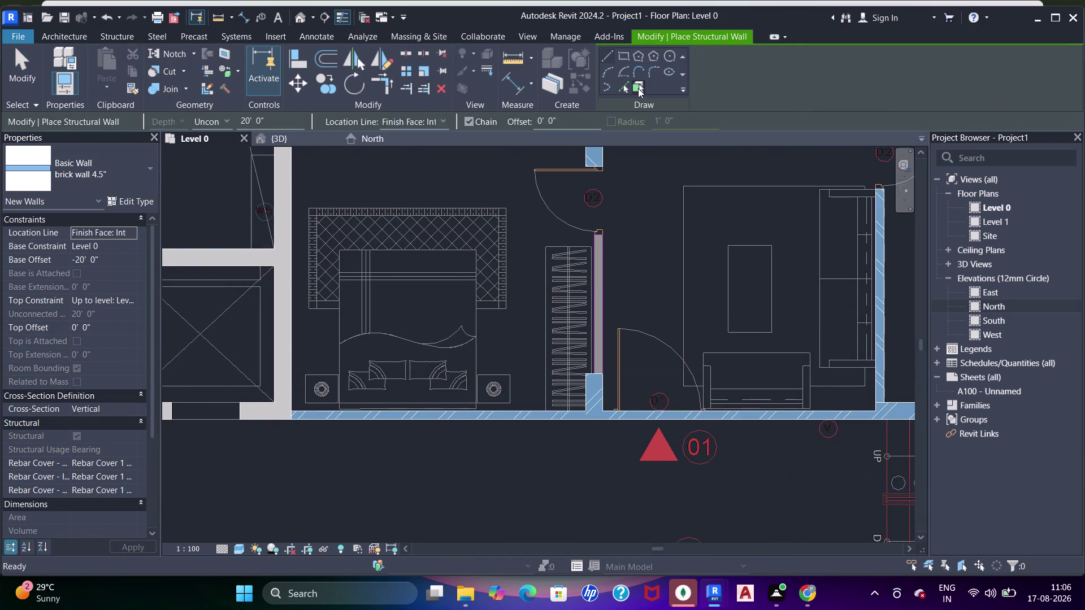
click(621, 86)
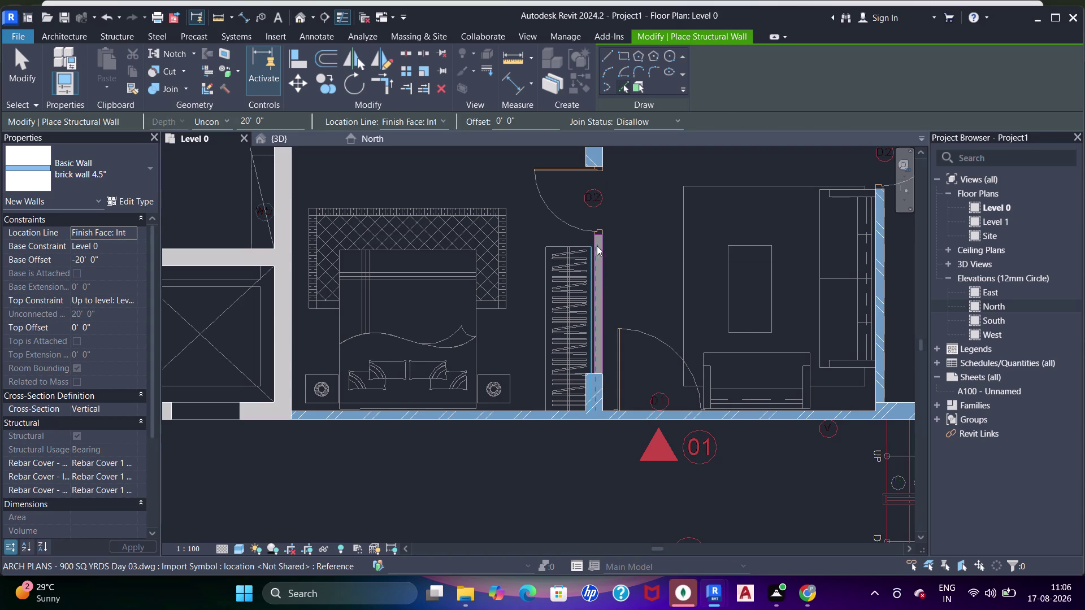
scroll(up, 3)
click(584, 239)
scroll(down, 3)
middle_drag(604, 259, 619, 227)
key(Escape)
key(Escape)
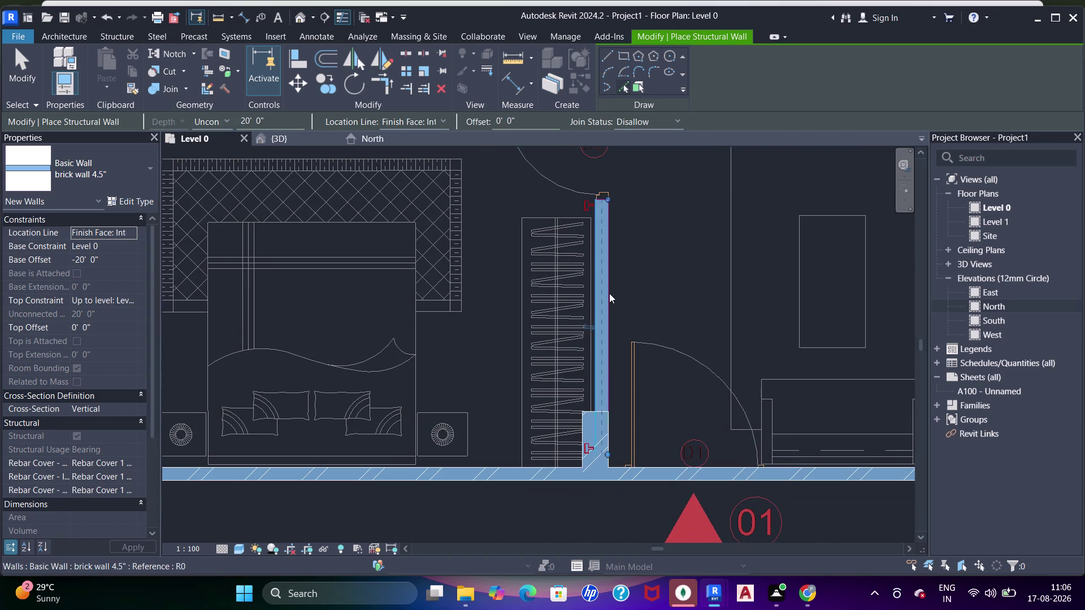
key(Escape)
key(Escape)
click(610, 298)
key(Escape)
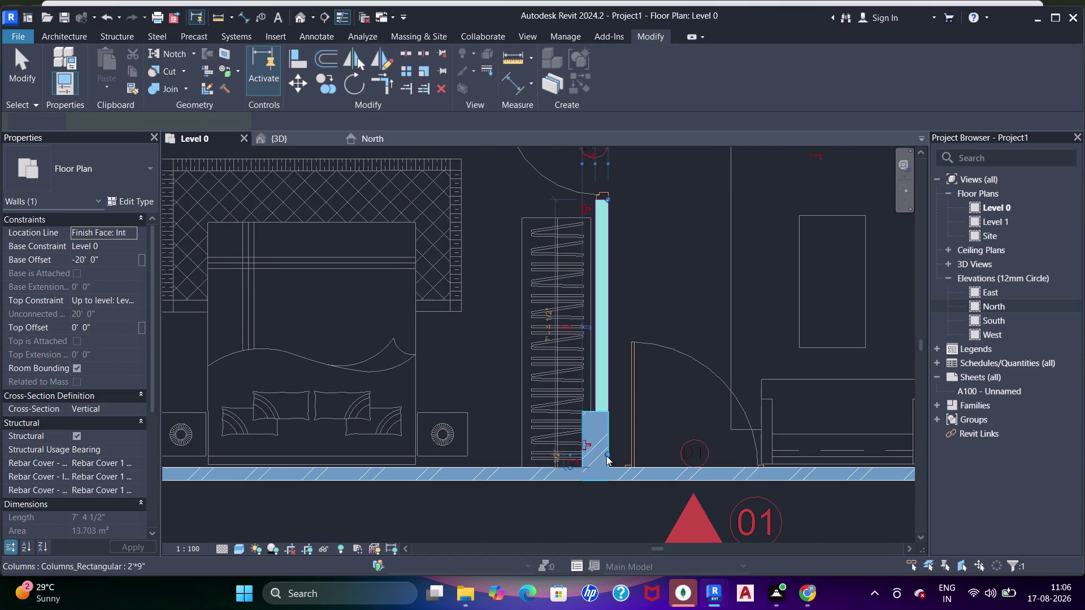
Drag the partition's lower end down to the 9-inch shear wall, redoing an undone attempt.
drag(606, 454, 609, 375)
scroll(up, 3)
middle_drag(633, 376, 651, 298)
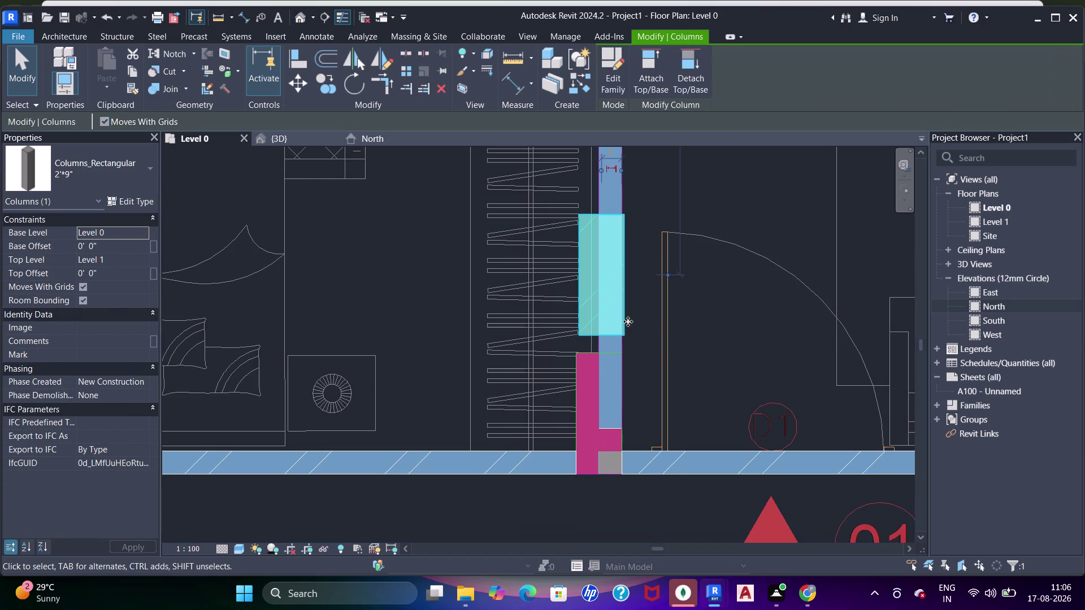
key(ctrl+z)
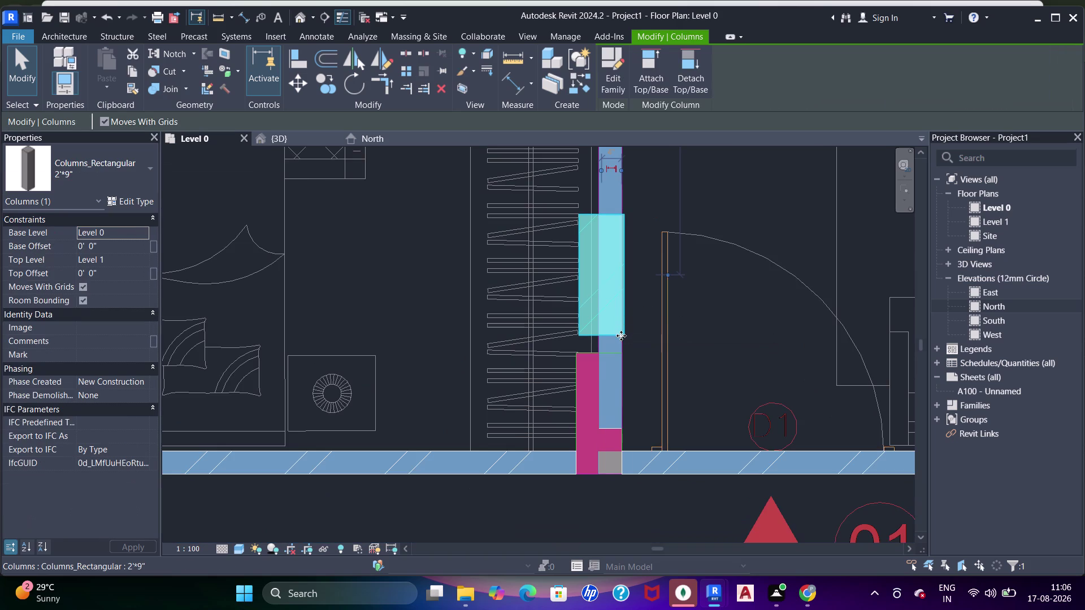
scroll(up, 3)
key(Escape)
click(591, 293)
middle_drag(617, 341, 618, 339)
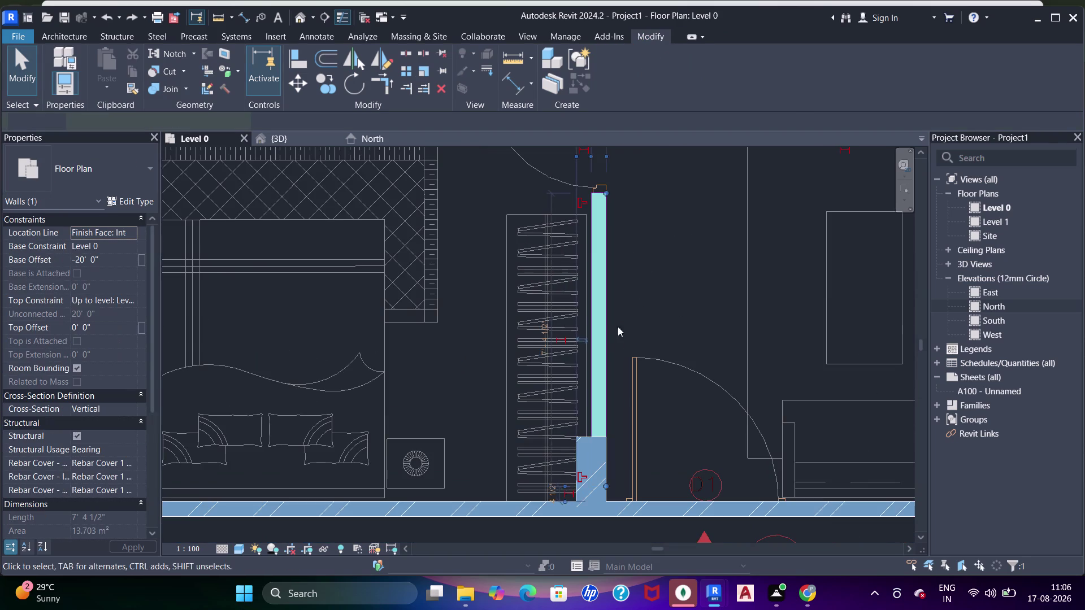
middle_drag(617, 338, 638, 259)
drag(628, 404, 634, 334)
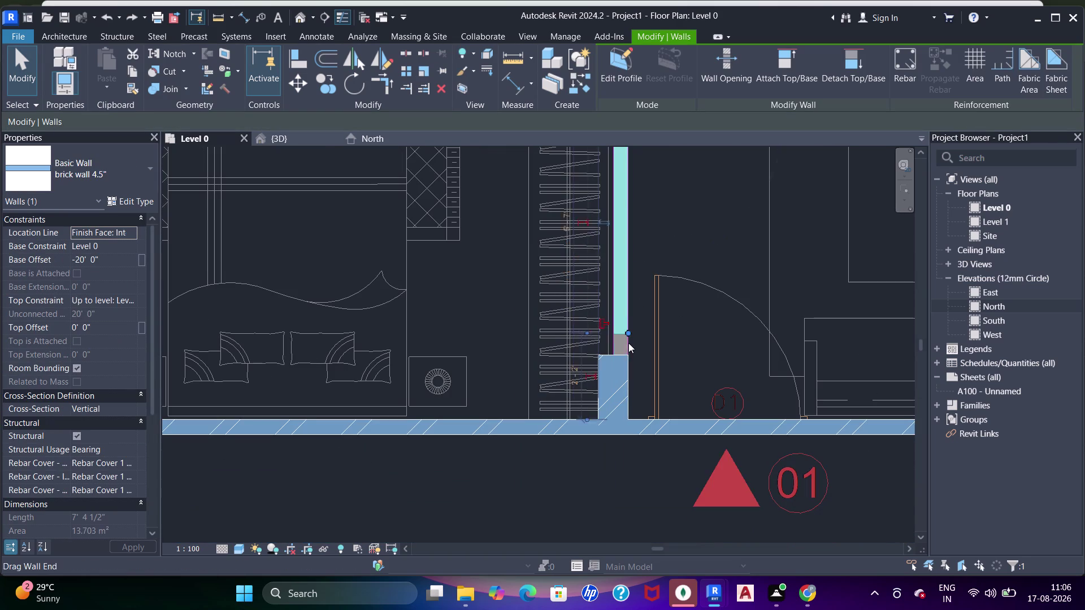
scroll(up, 3)
middle_drag(628, 338, 646, 292)
Align the partition's face with the shear wall using AL, then pan toward the stair corridor.
key(a)
key(a)
key(a)
key(a)
click(633, 317)
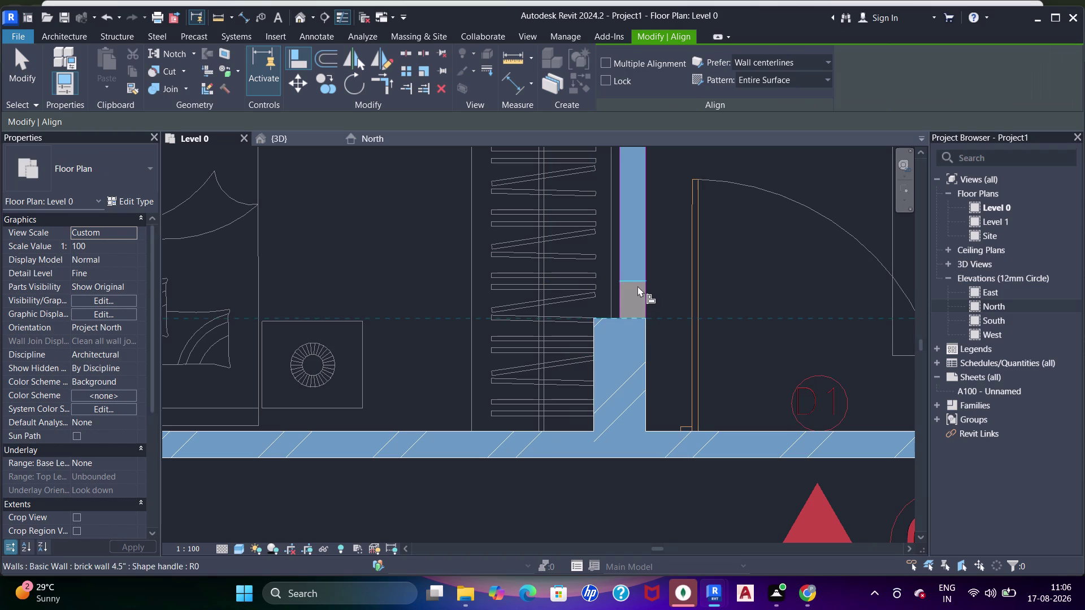
click(637, 286)
scroll(down, 3)
middle_drag(670, 281, 610, 297)
key(Escape)
scroll(down, 3)
middle_drag(714, 332, 600, 333)
key(Escape)
scroll(down, 3)
middle_drag(652, 346, 511, 360)
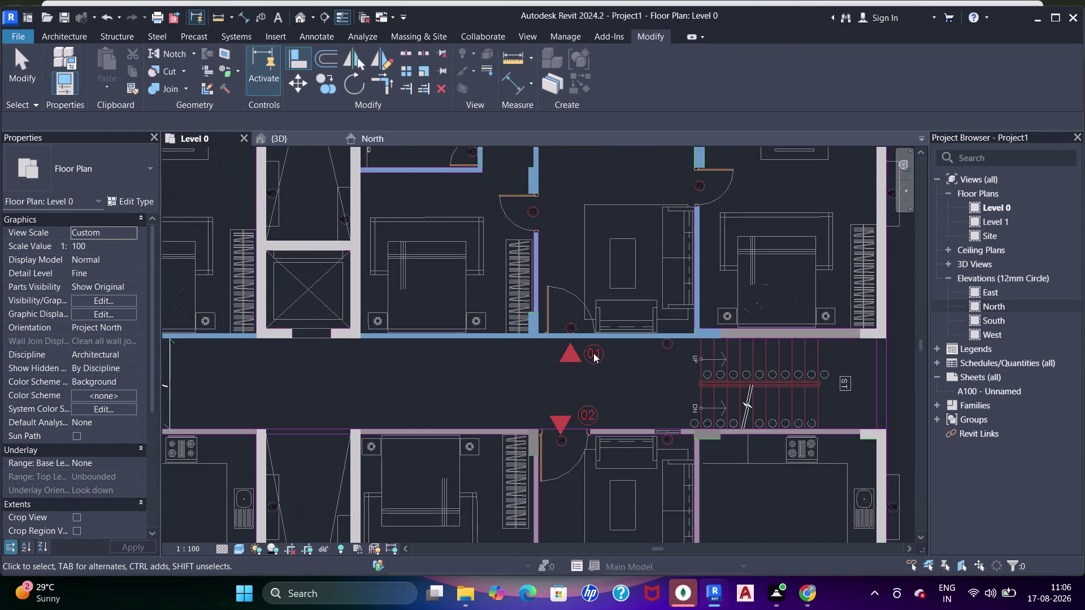
Select the existing 9-inch shear wall along the stairs after checking the corner column.
scroll(up, 3)
middle_drag(776, 346, 595, 359)
scroll(up, 3)
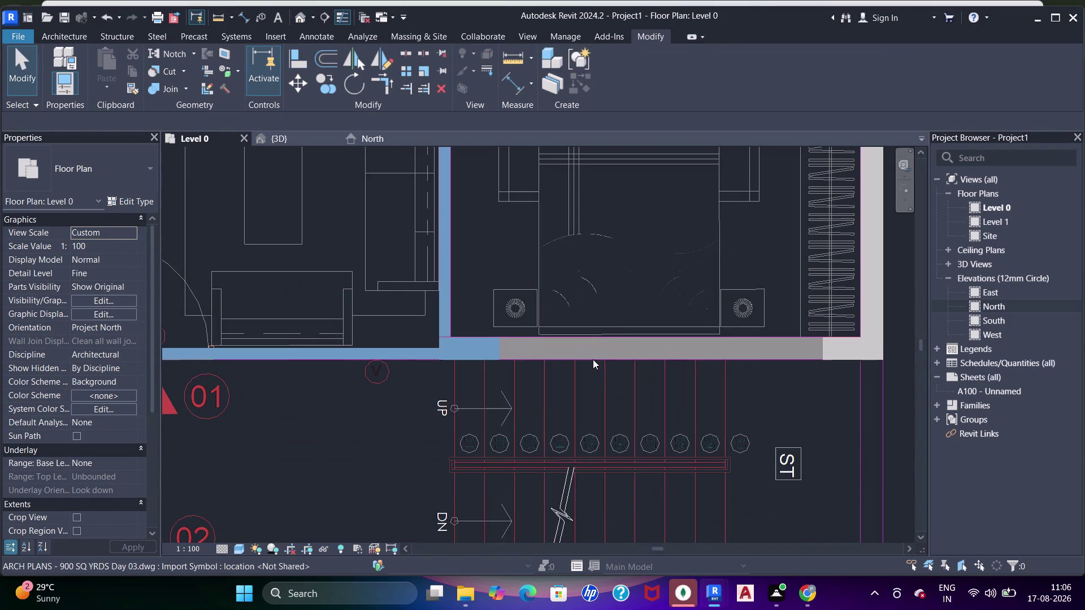
click(775, 344)
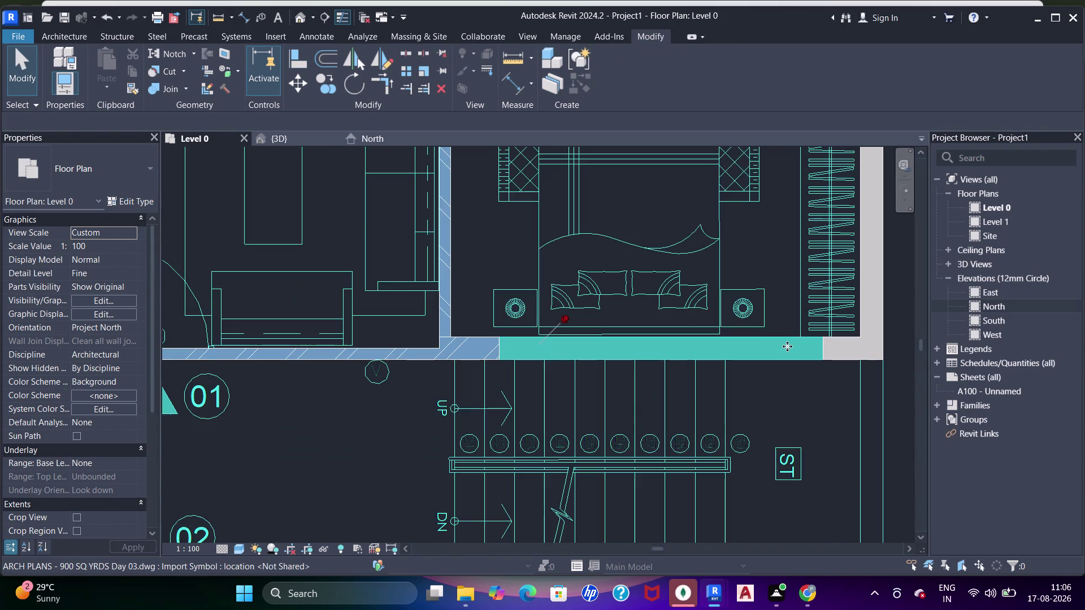
key(Escape)
click(873, 353)
click(870, 310)
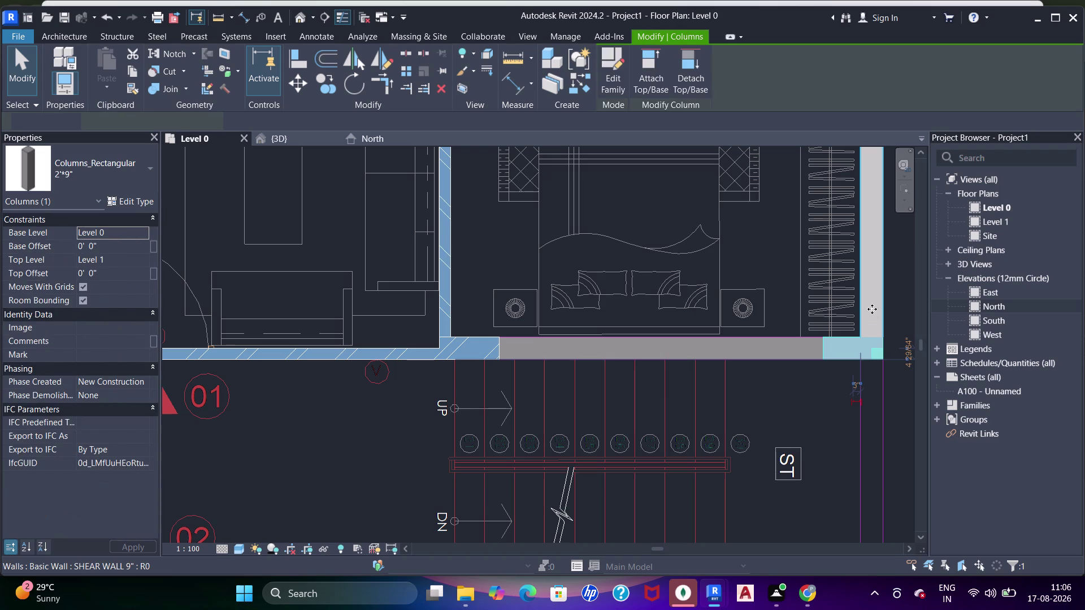
key(Escape)
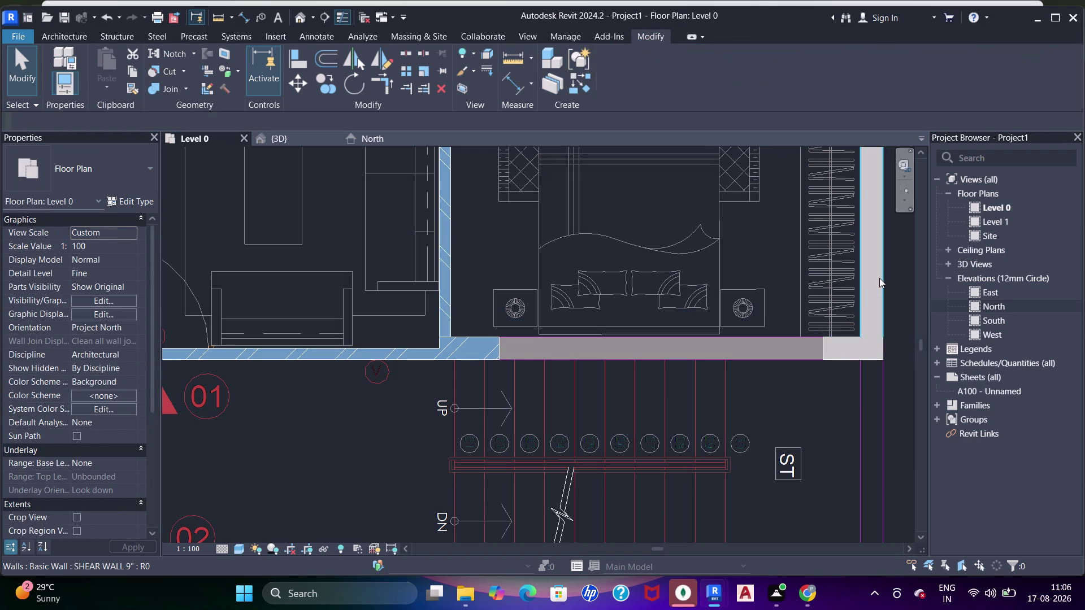
click(880, 278)
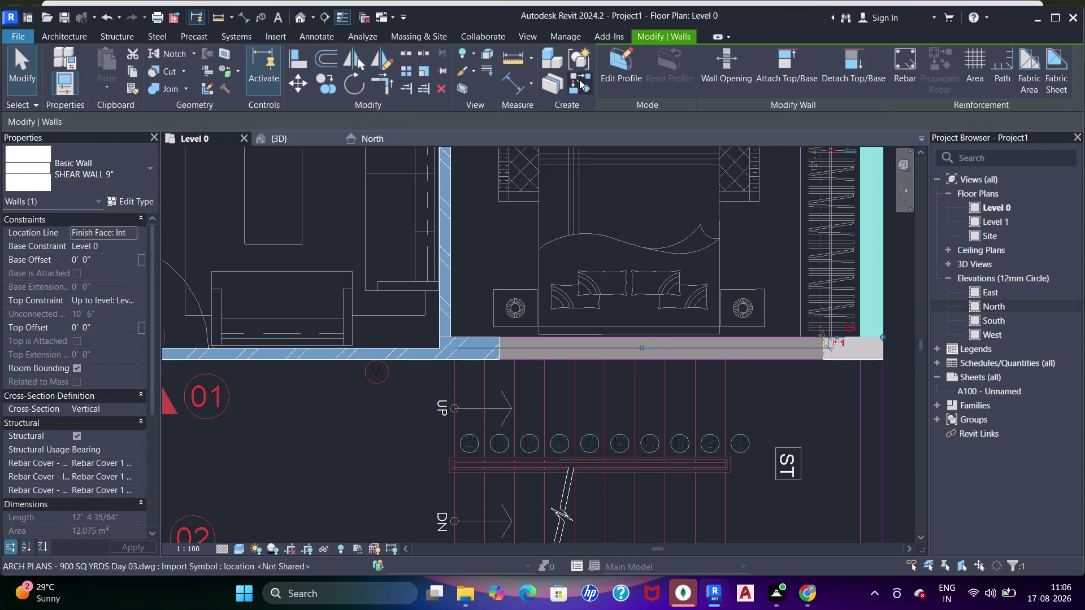
Draw a Create Similar 9-inch wall from the corridor edge to the corner column.
click(581, 79)
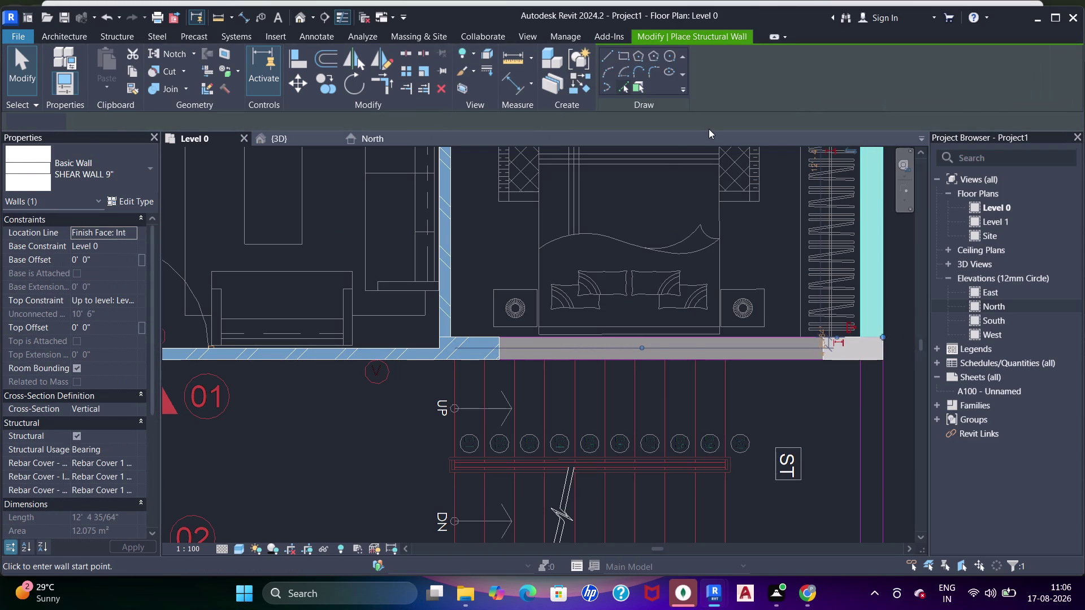
drag(500, 362, 516, 356)
click(654, 368)
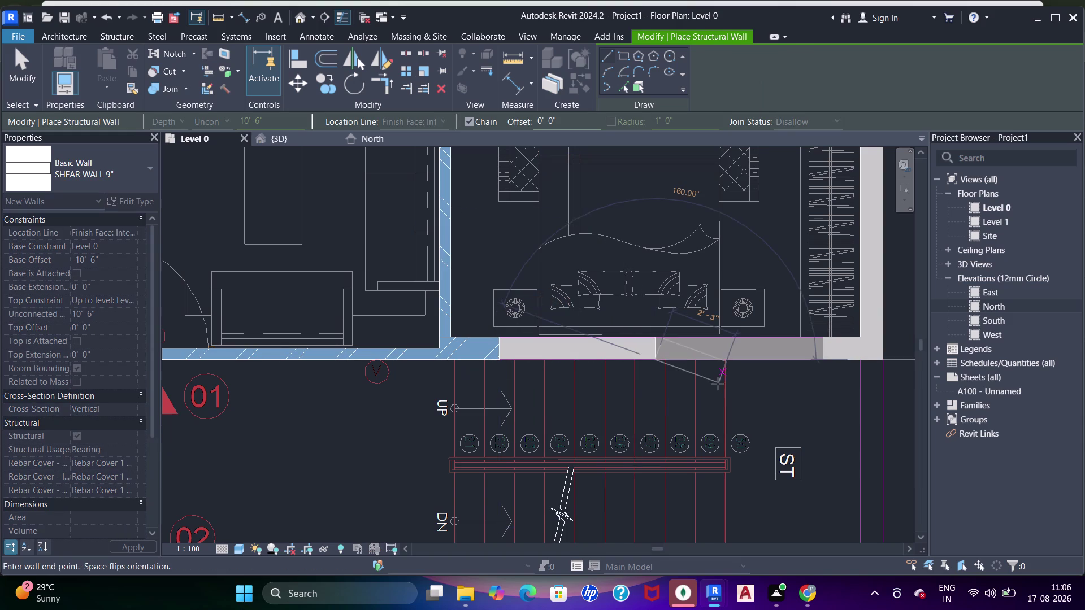
key(Escape)
key(Escape)
key(Escape)
key(a)
key(a)
key(a)
key(a)
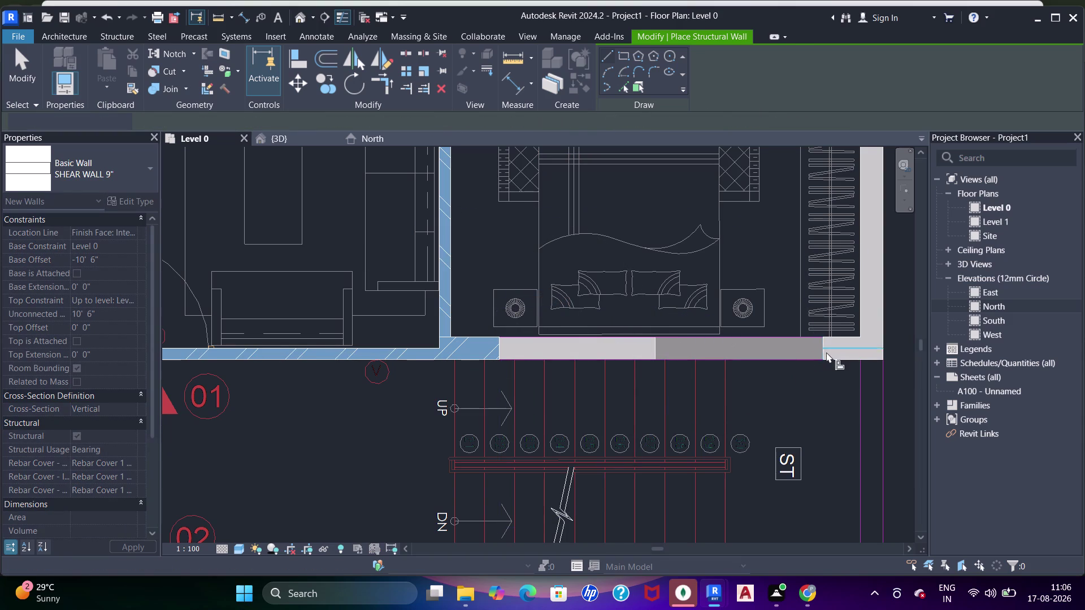
click(826, 351)
key(Escape)
Align the new wall's face with the existing shear wall face using AL.
key(a)
key(a)
key(a)
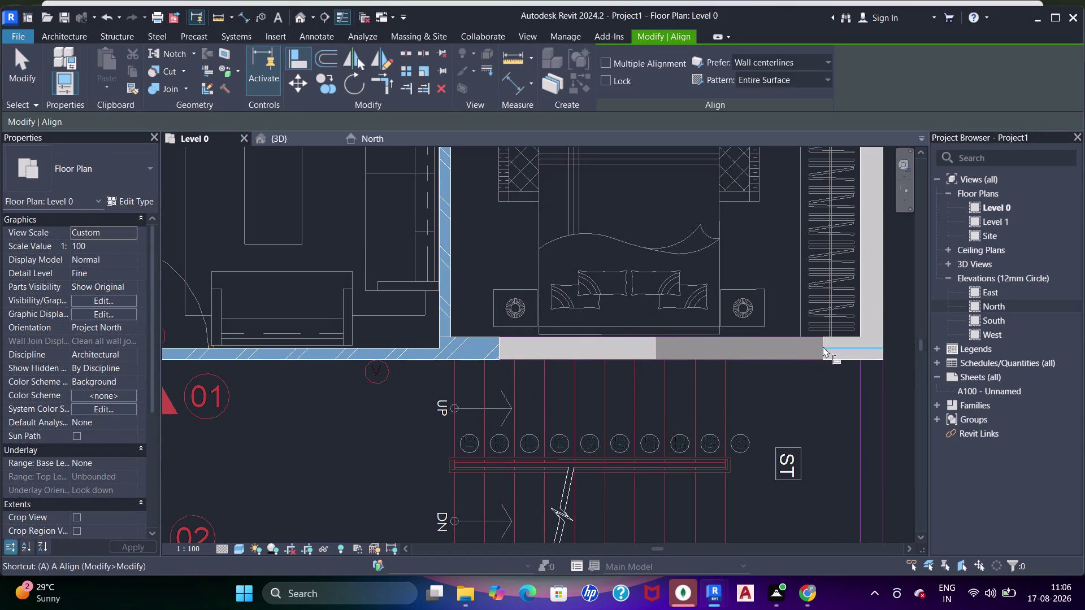
click(823, 359)
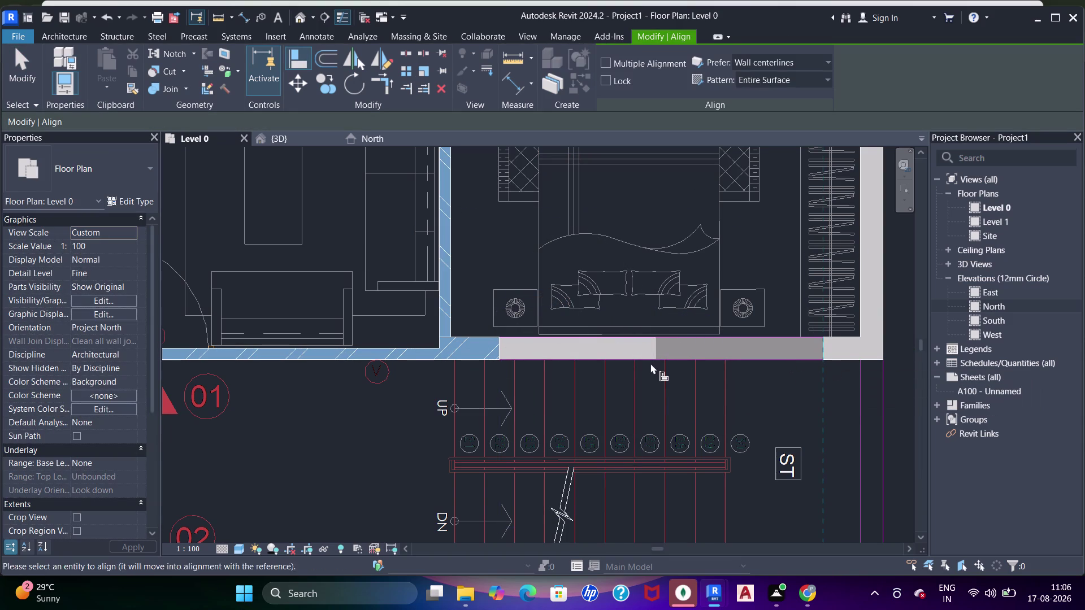
click(659, 353)
middle_drag(569, 375, 663, 386)
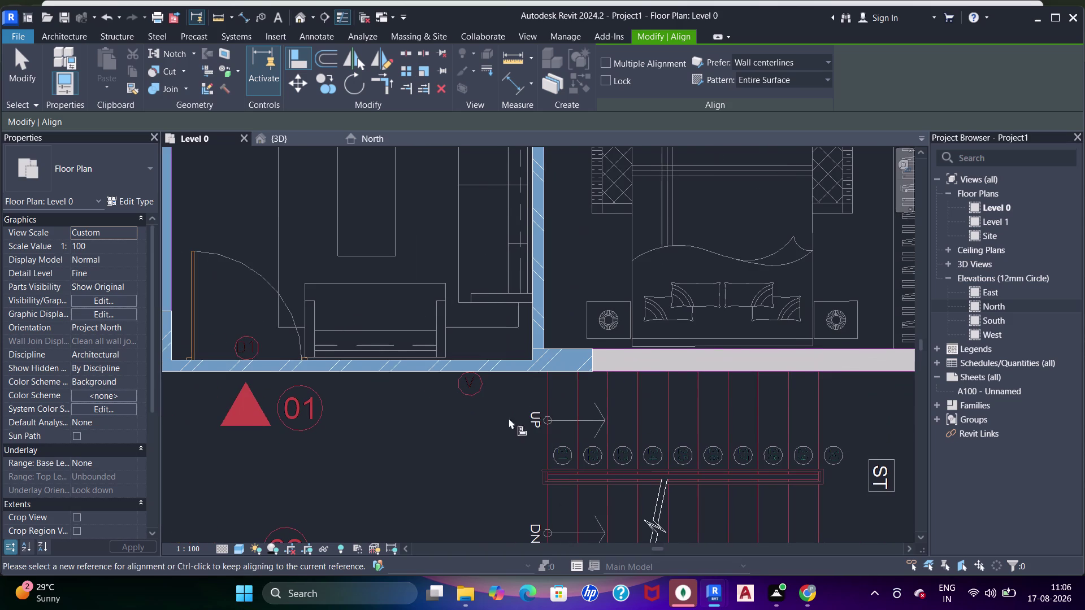
Exit alignment and zoom in on the corner where the shear wall meets the column.
click(464, 433)
key(Escape)
key(Escape)
key(Escape)
scroll(down, 3)
middle_drag(631, 369, 458, 339)
middle_drag(550, 399, 638, 399)
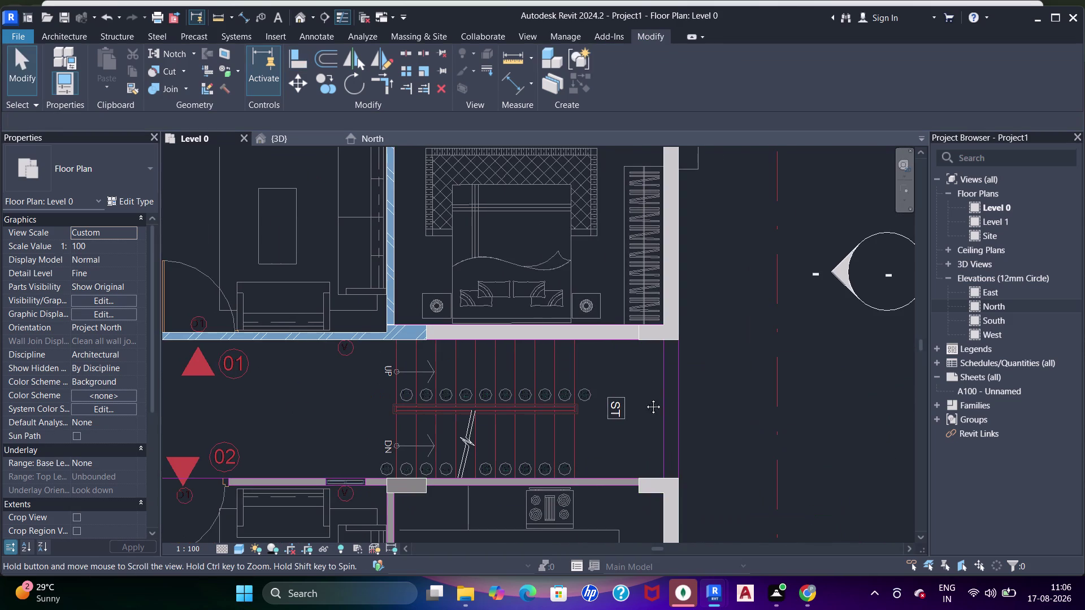
middle_drag(638, 399, 654, 393)
scroll(up, 3)
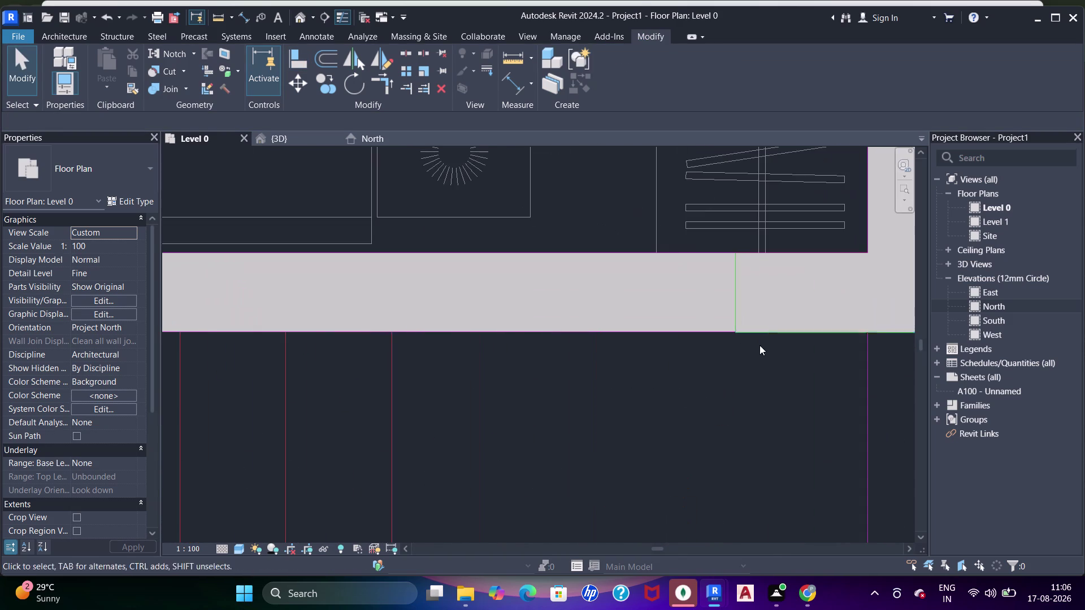
scroll(up, 3)
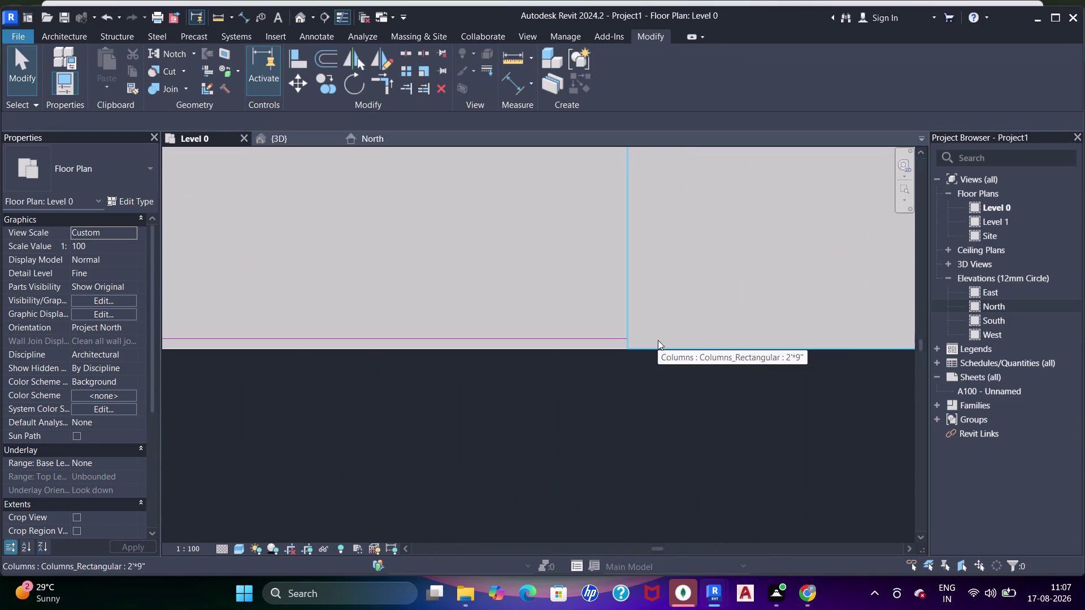
scroll(down, 3)
middle_drag(598, 271, 616, 311)
scroll(up, 3)
Join the shear wall with the rectangular corner column using Join Geometry (JJ).
key(j)
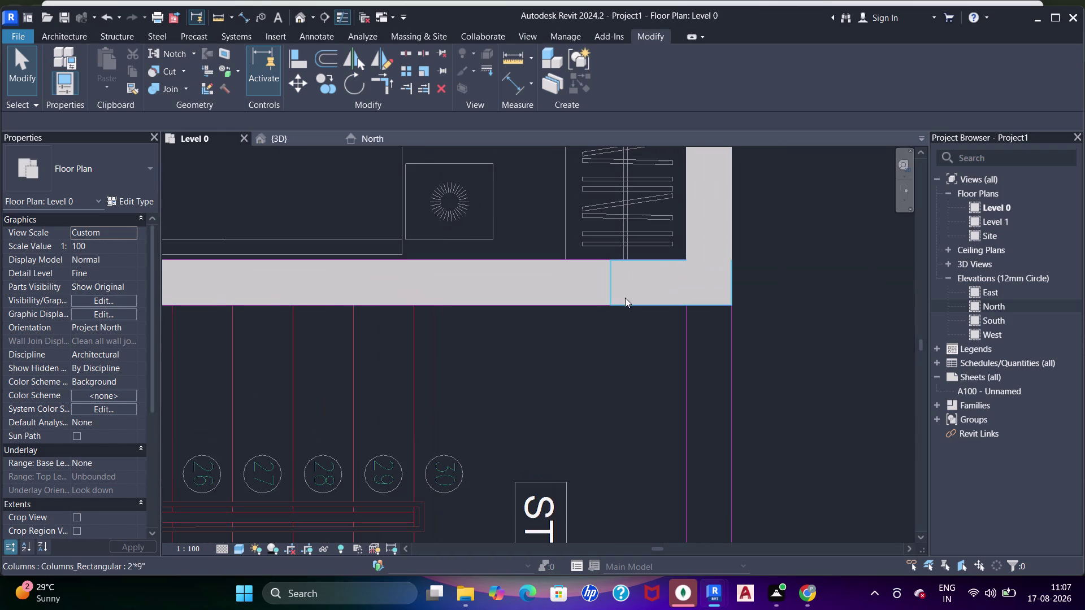
text(jj)
key(j)
click(598, 296)
click(640, 296)
scroll(down, 3)
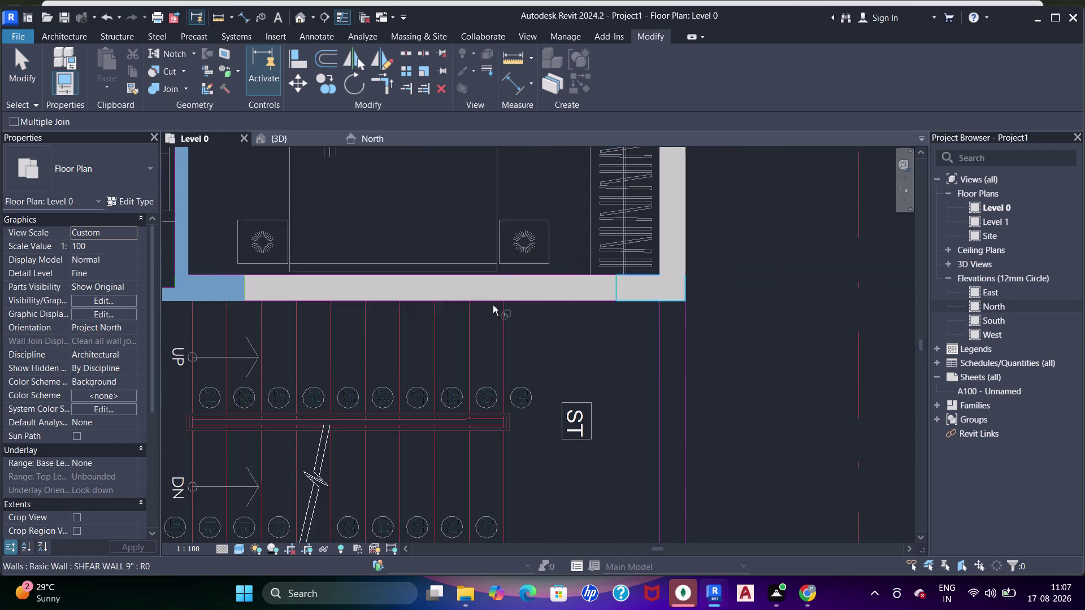
middle_drag(493, 305, 511, 308)
click(646, 295)
click(630, 297)
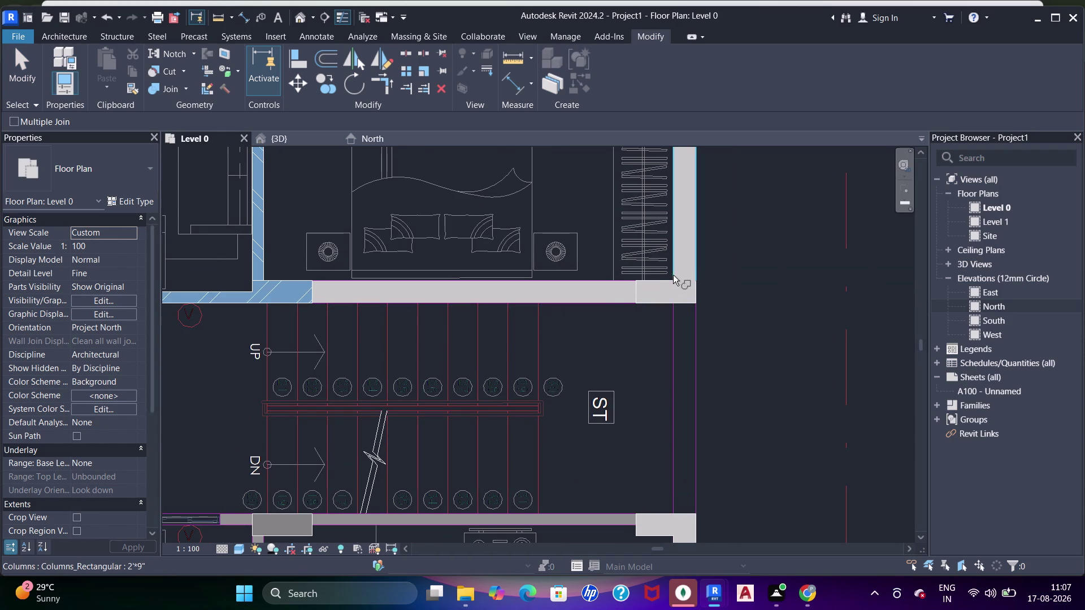
click(673, 271)
click(665, 292)
Leave join mode and zoom out to show the whole Level 0 plan.
scroll(down, 3)
middle_drag(462, 331, 550, 329)
key(Escape)
middle_drag(437, 352, 519, 313)
key(Escape)
key(Escape)
scroll(down, 3)
middle_drag(451, 297, 519, 370)
scroll(up, 3)
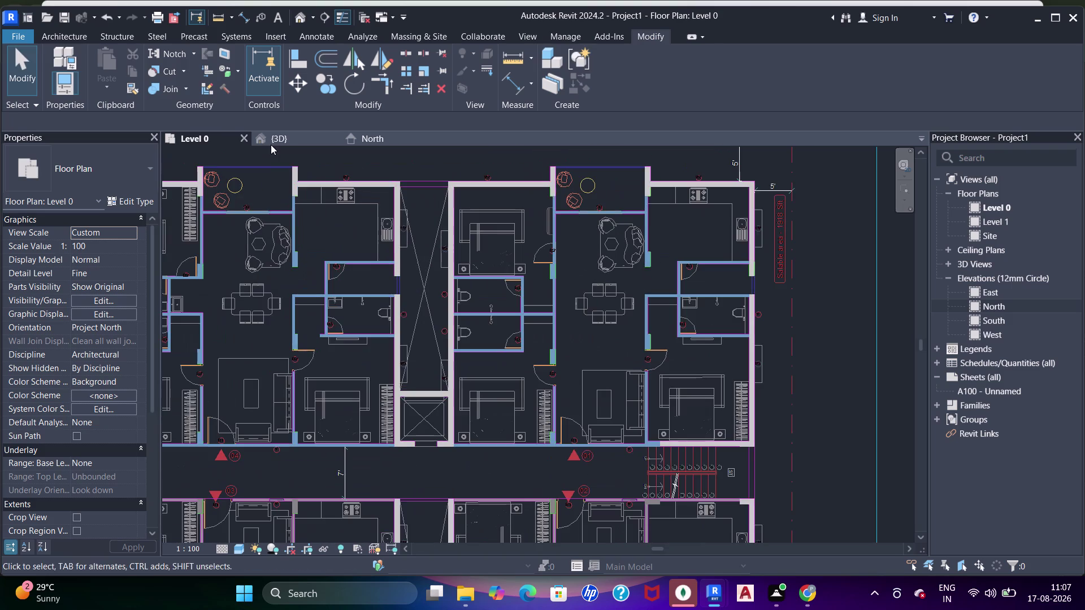
Switch to the {3D} view, orbit the model, and select a brick partition.
click(274, 139)
scroll(down, 3)
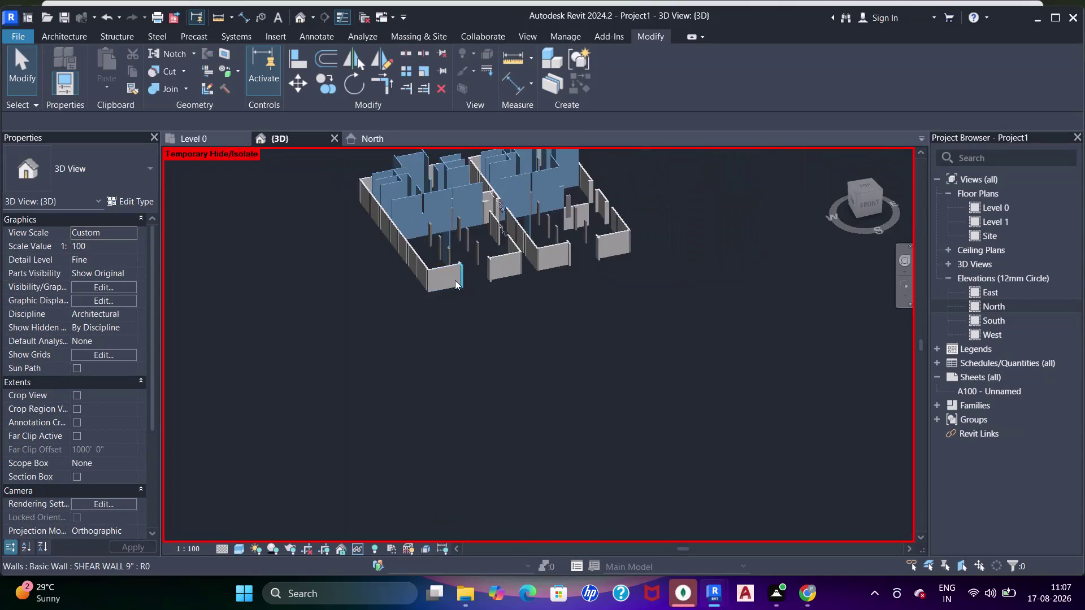
scroll(down, 3)
middle_drag(487, 308, 519, 222)
middle_drag(500, 246, 604, 166)
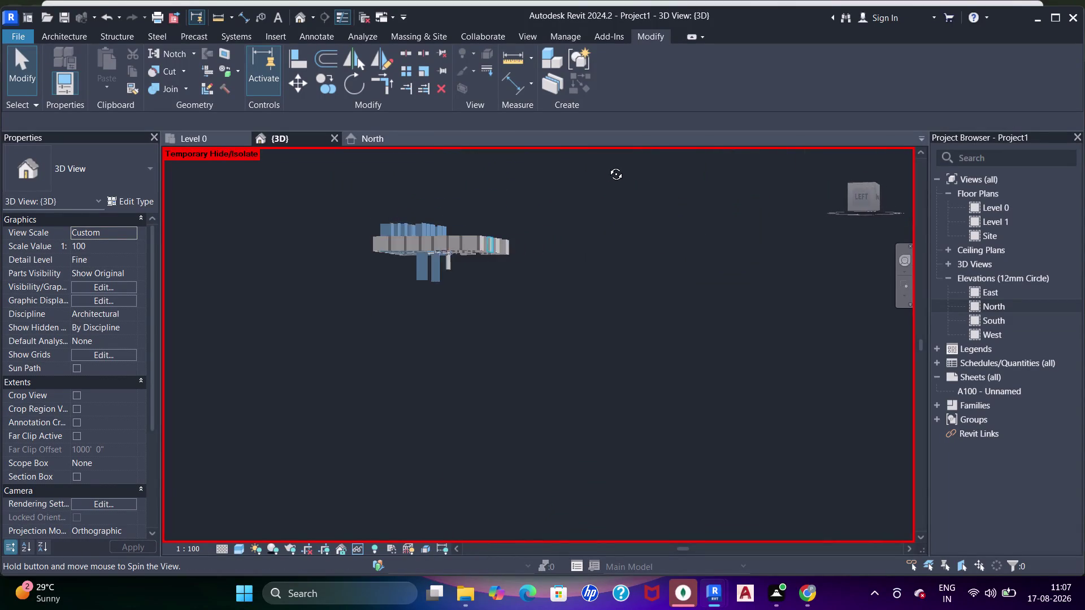
middle_drag(605, 166, 606, 169)
scroll(up, 3)
click(422, 271)
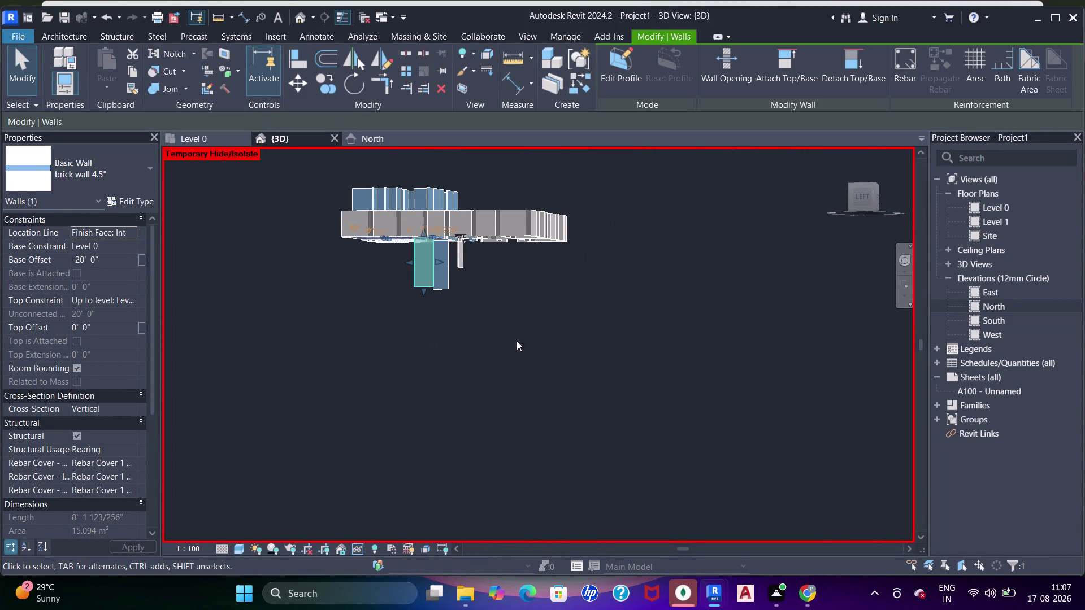
Orbit around the selected partition from above and below, then edit its base offset value.
middle_drag(589, 277, 563, 443)
middle_drag(603, 345, 511, 523)
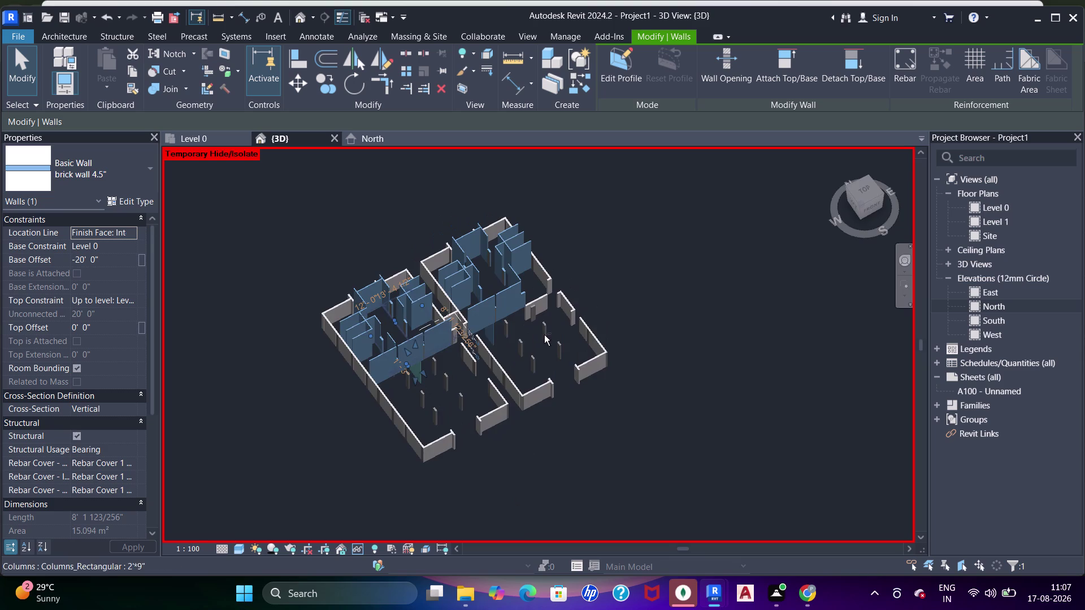
middle_drag(542, 348, 521, 207)
middle_drag(483, 362, 484, 325)
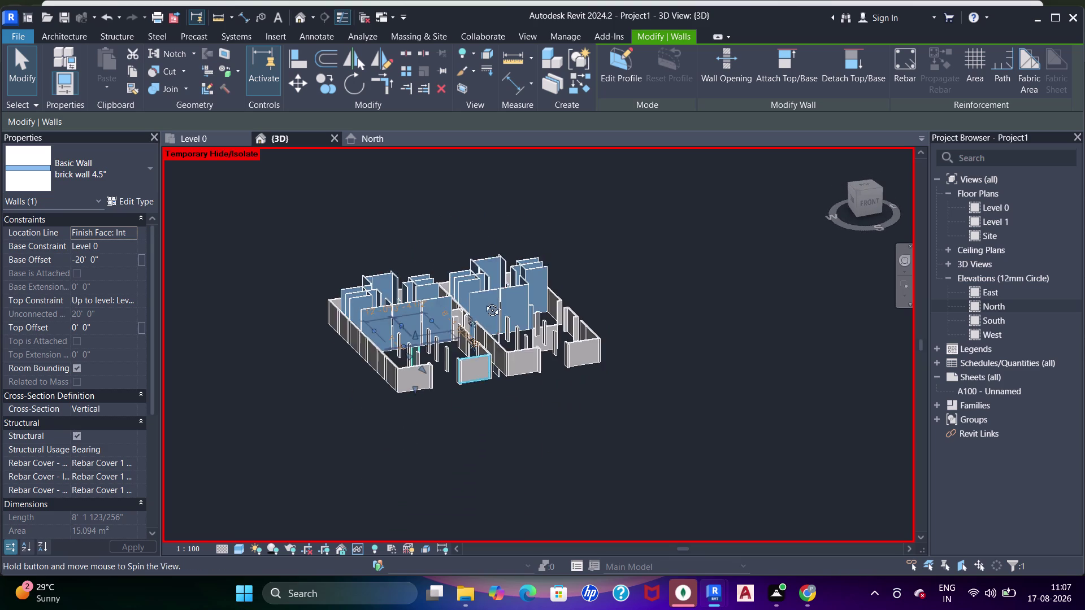
middle_drag(483, 325, 489, 192)
middle_drag(440, 398, 444, 242)
middle_drag(382, 374, 418, 287)
scroll(up, 3)
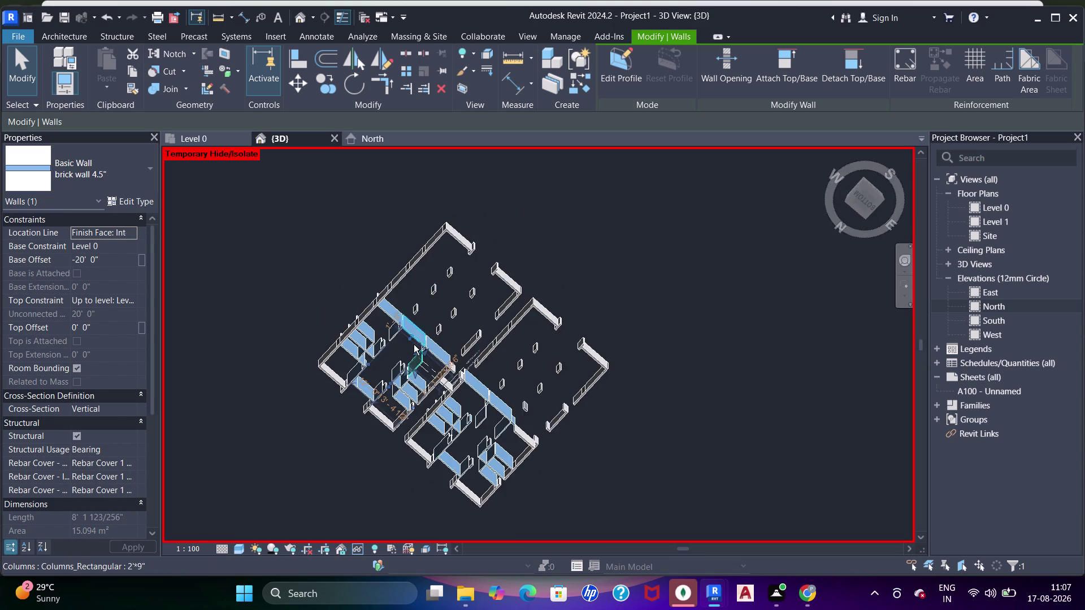
middle_drag(414, 344, 513, 338)
scroll(up, 3)
middle_drag(414, 382, 453, 491)
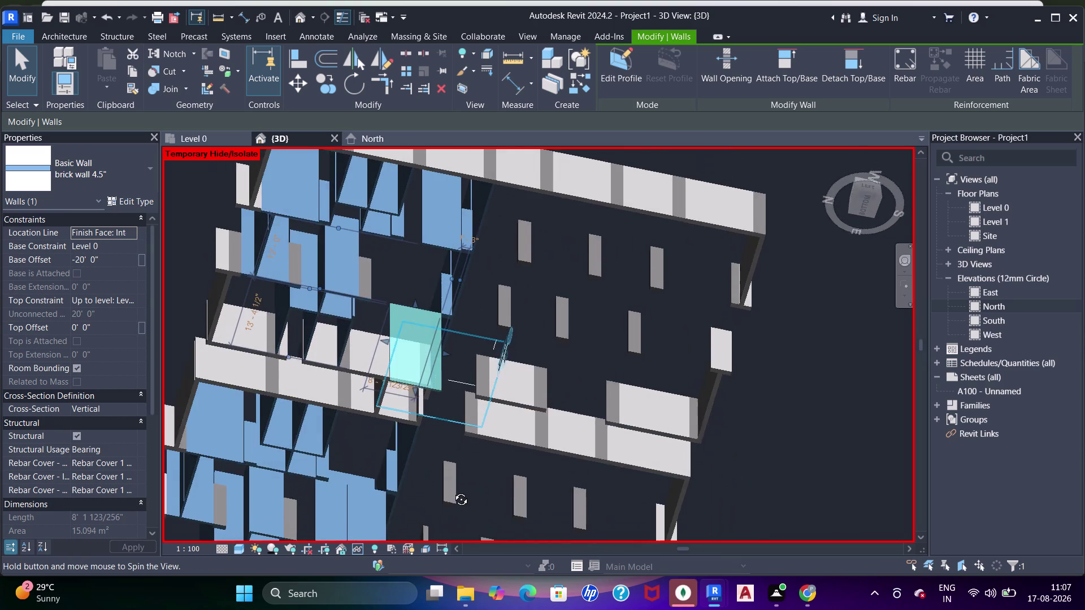
middle_drag(453, 490, 373, 431)
scroll(down, 3)
middle_drag(466, 337, 352, 556)
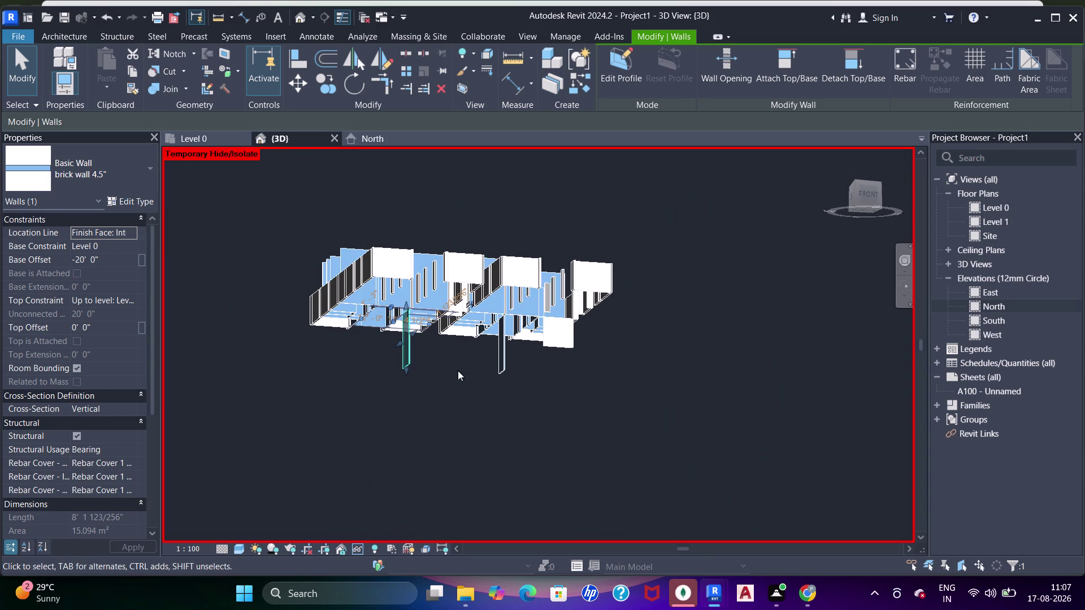
click(129, 262)
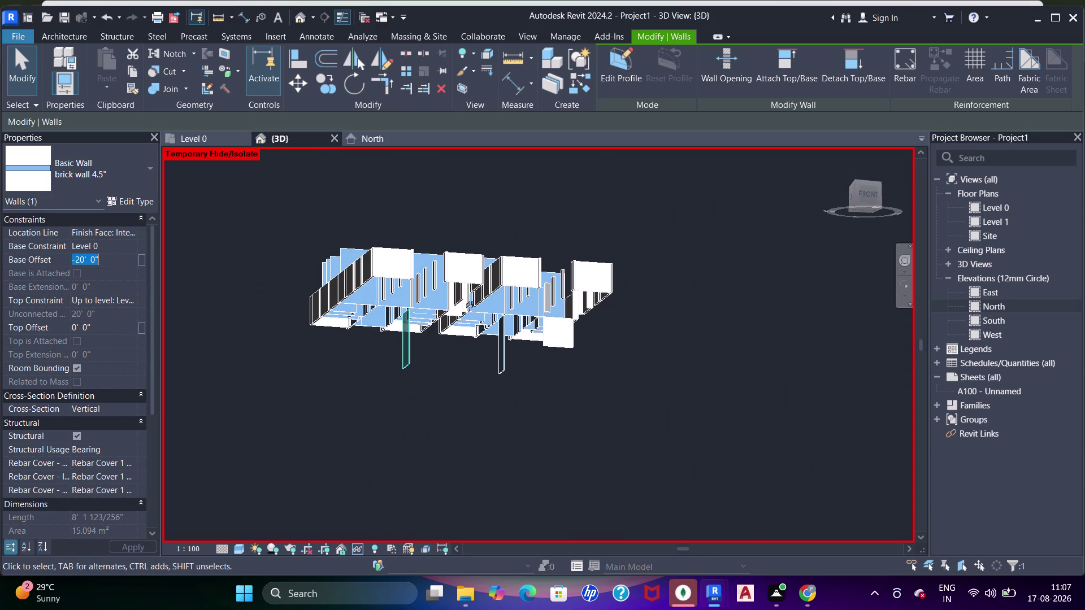
key(0)
key(Return)
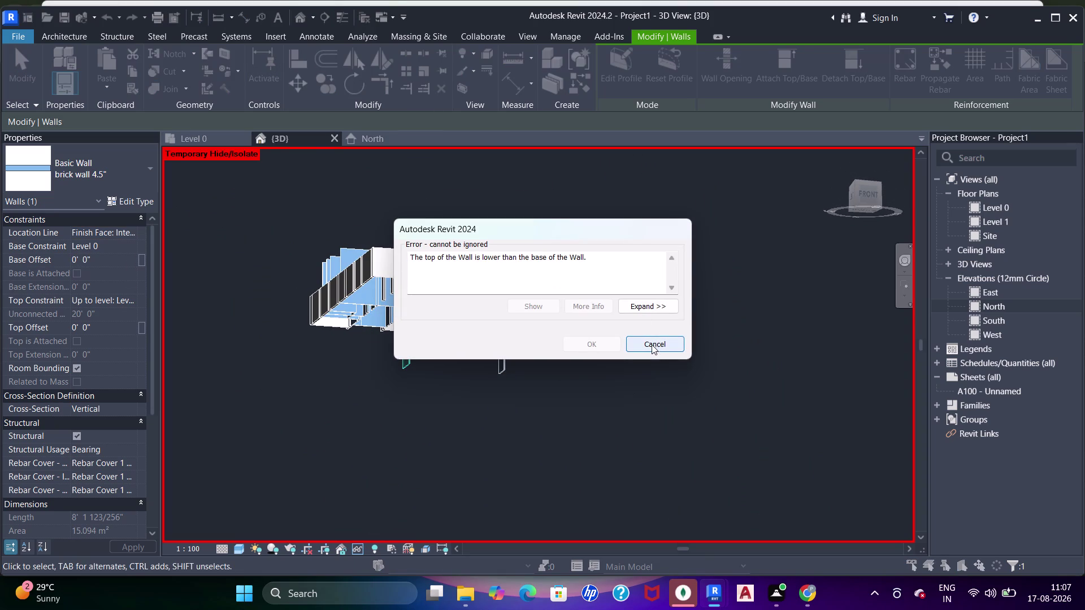
click(653, 343)
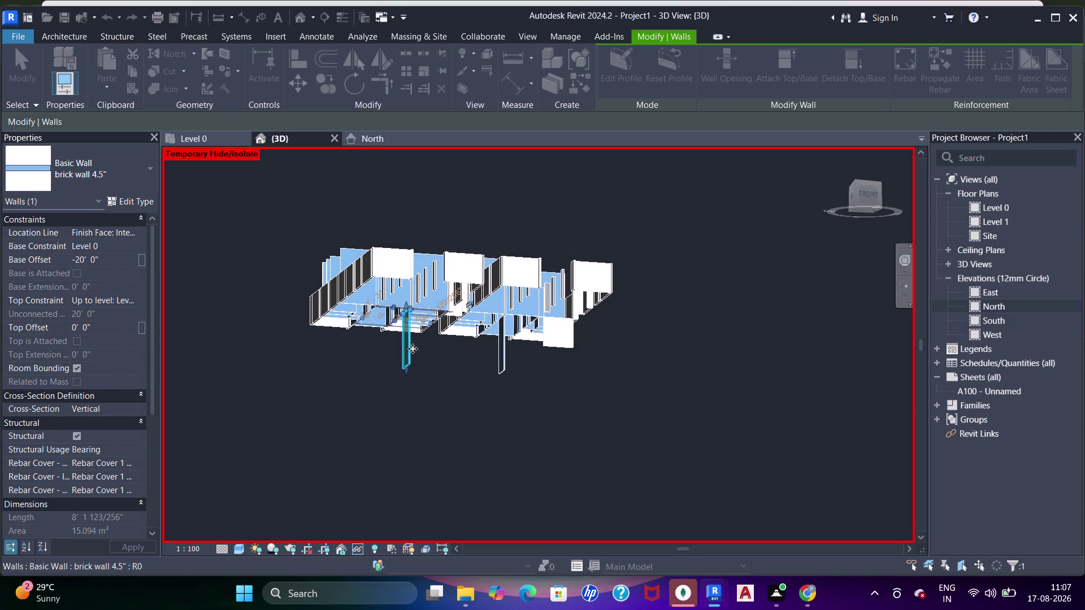
click(412, 349)
click(113, 259)
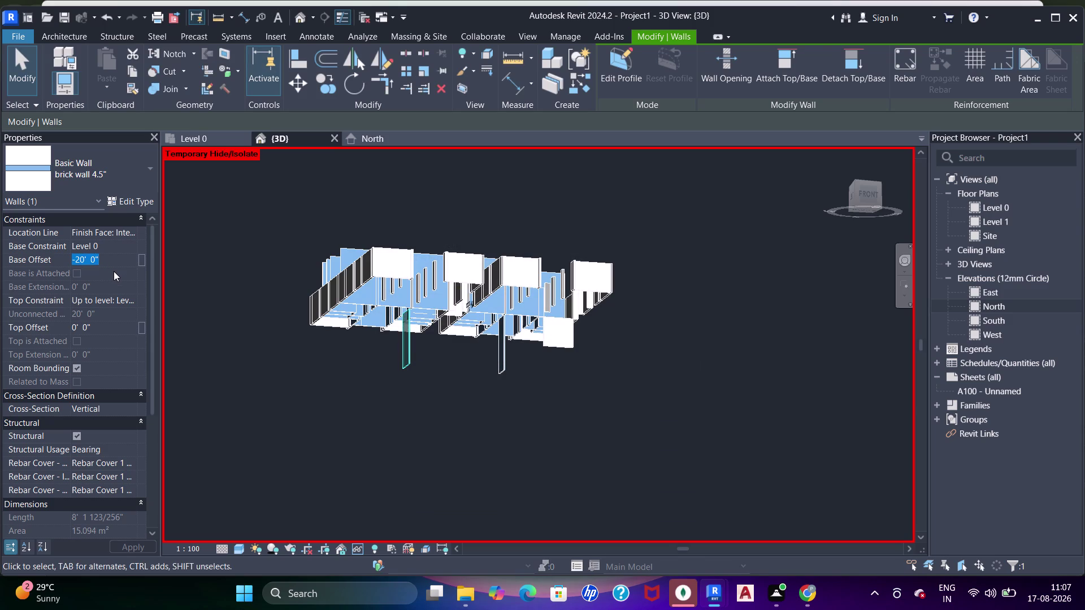
key(Escape)
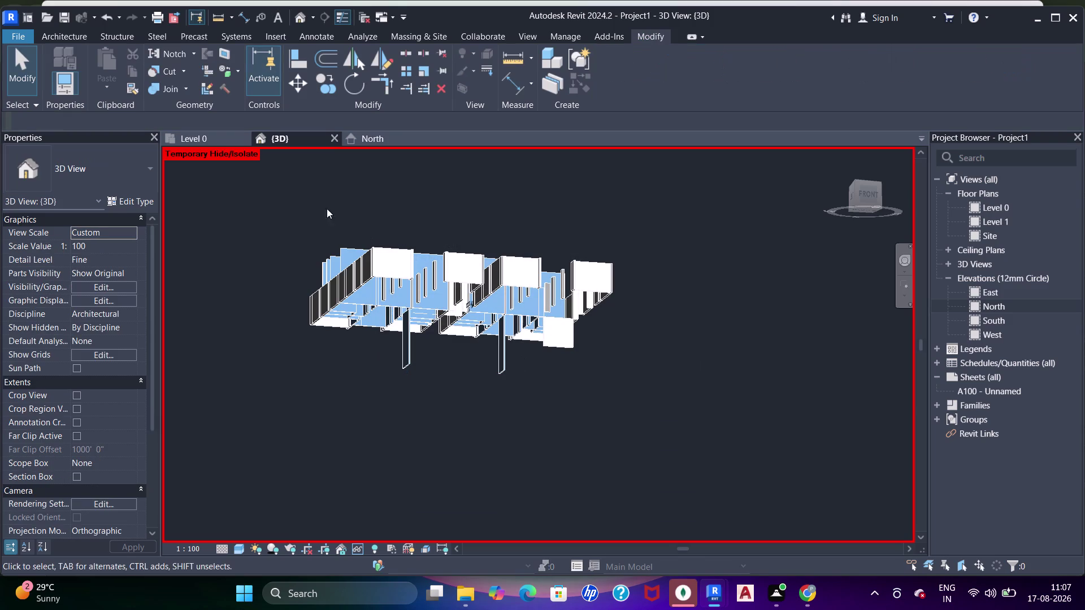
click(409, 348)
click(207, 130)
click(203, 135)
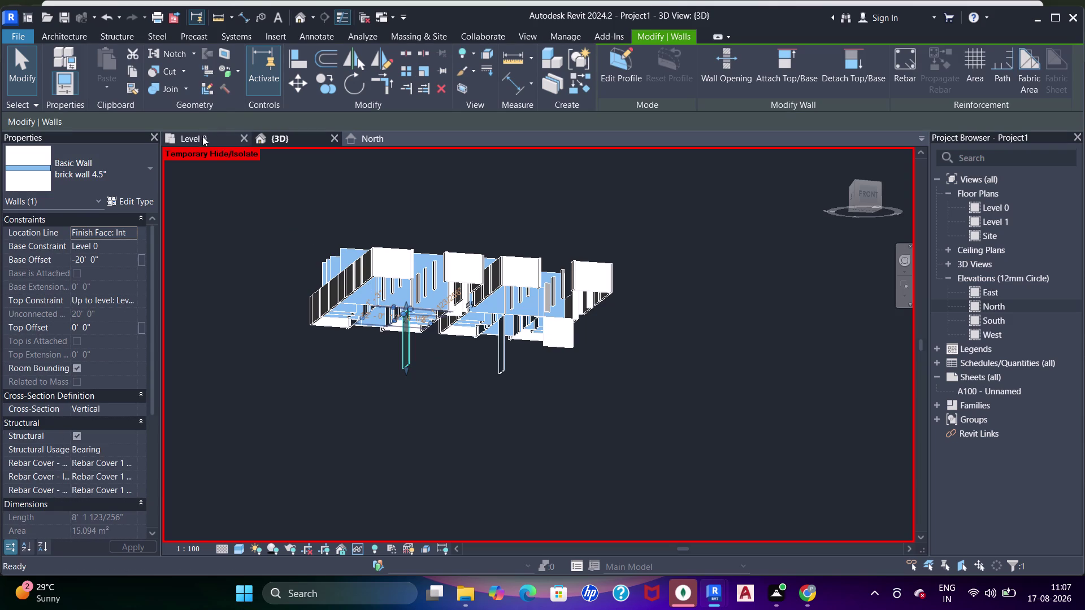
Zoom to the bedroom, select the brick partition beside the wardrobe, and press Delete.
scroll(down, 3)
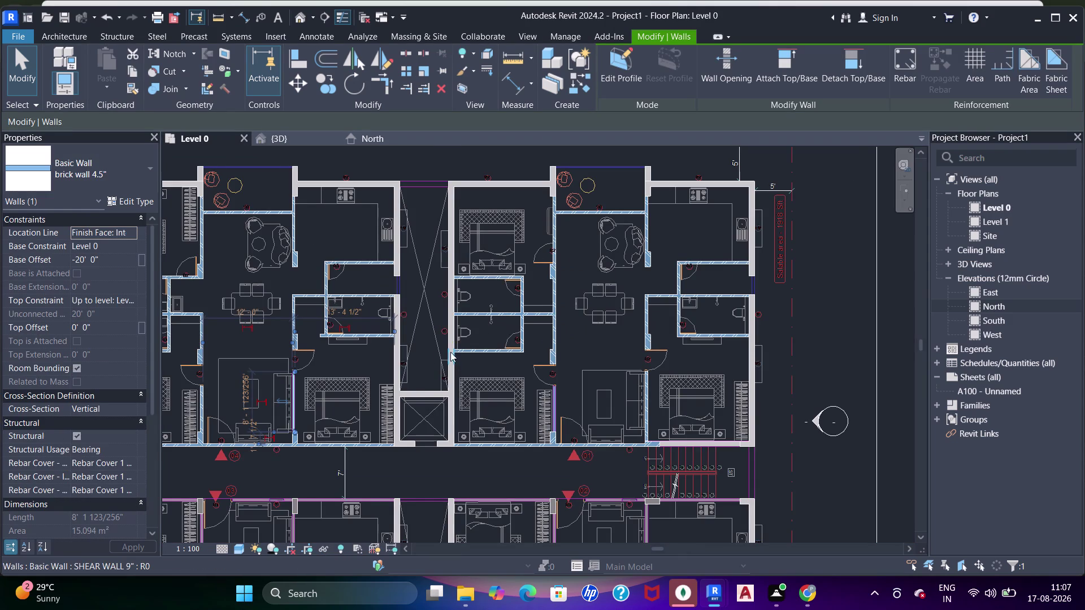
scroll(down, 3)
middle_drag(399, 358, 490, 280)
scroll(up, 3)
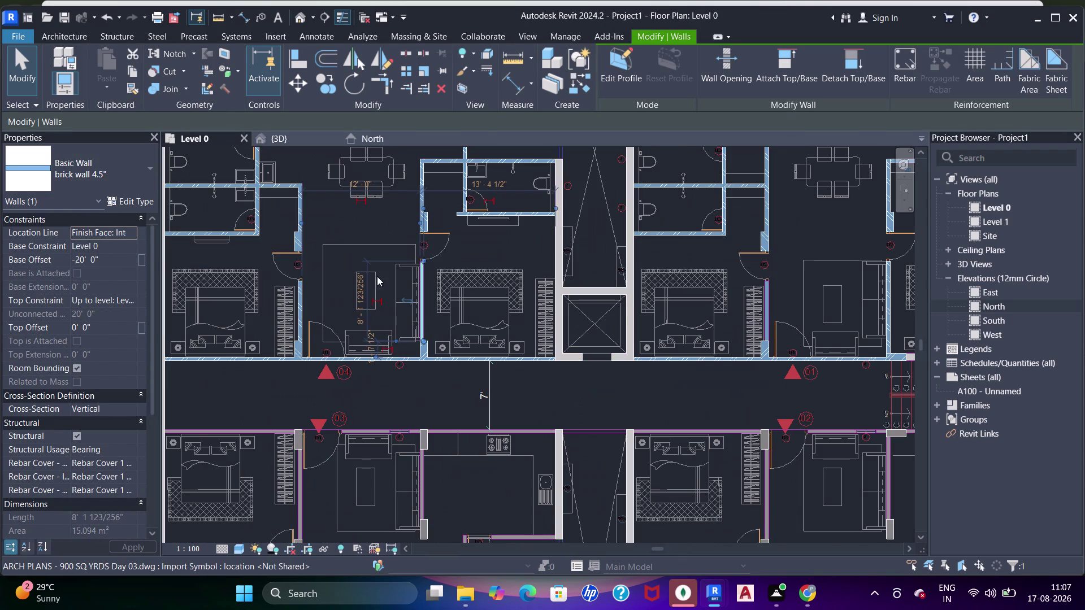
scroll(up, 3)
key(Escape)
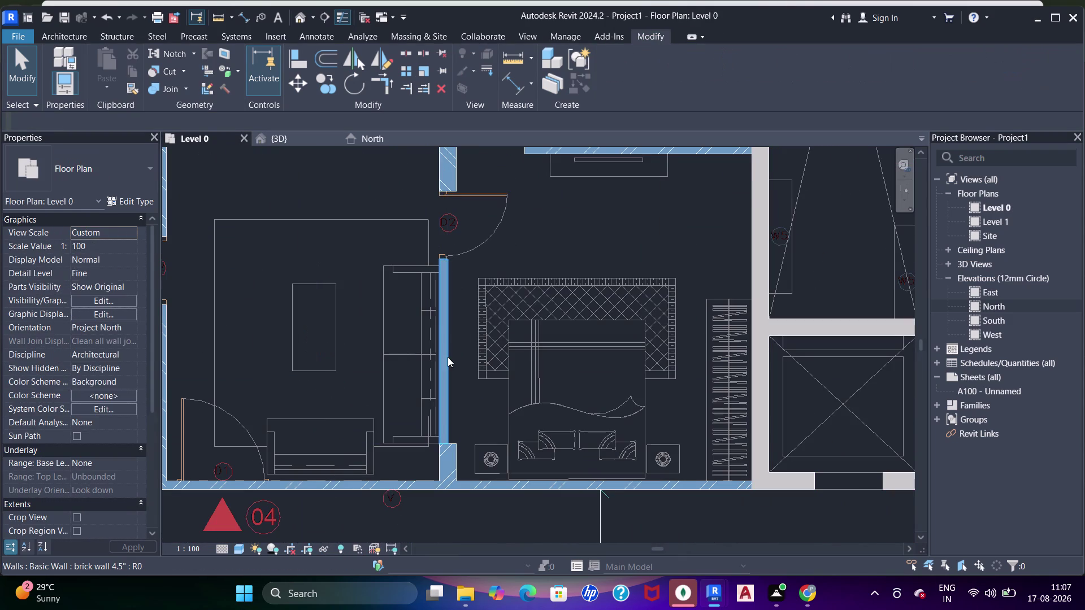
click(447, 357)
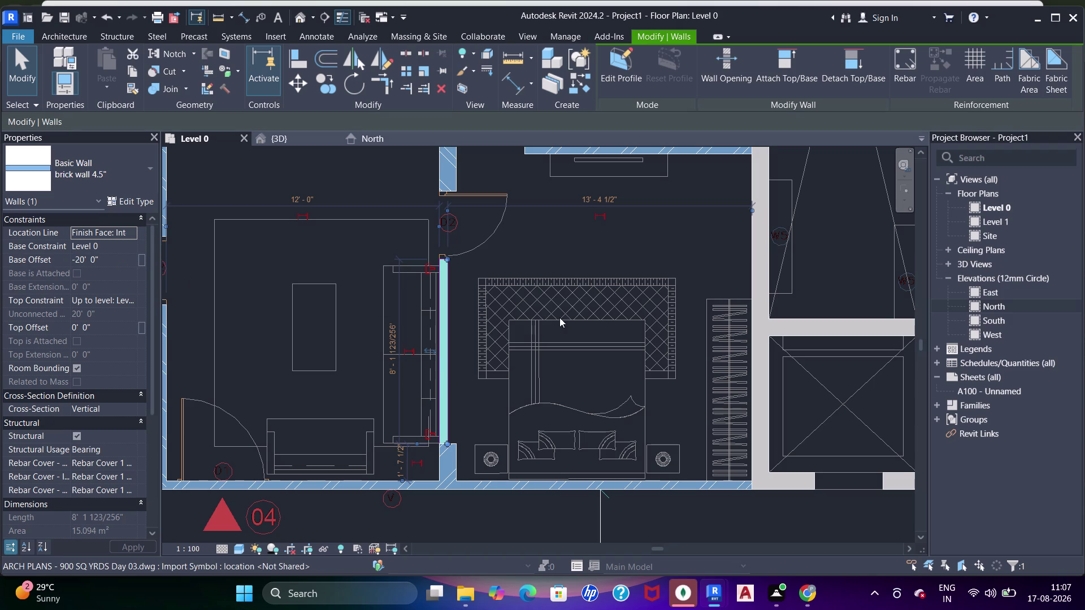
key(Delete)
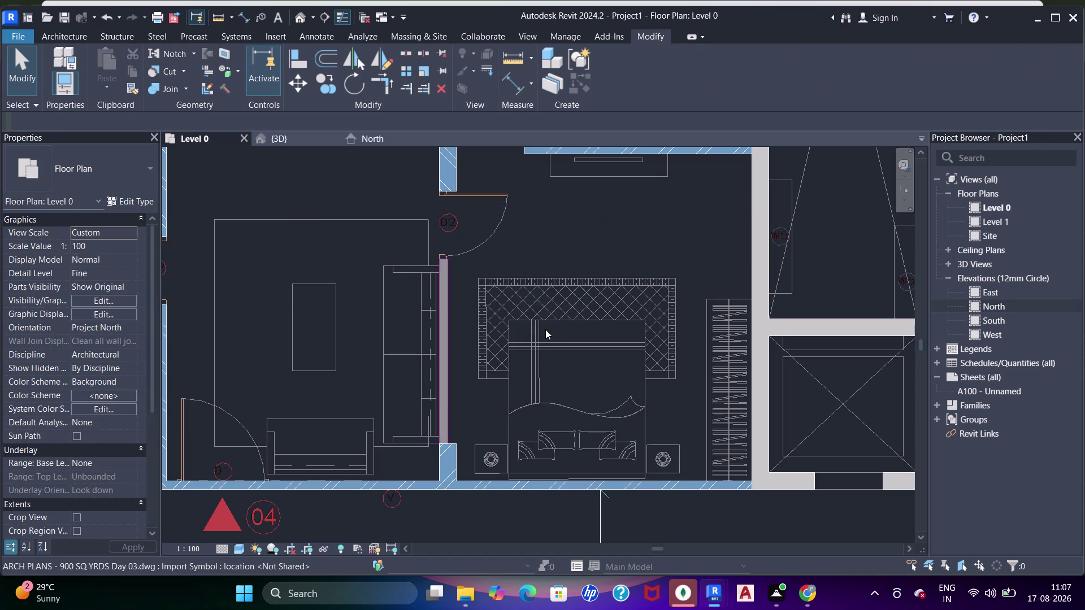
Draw a 4.5-inch brick wall segment across the wardrobe-side partition gap.
key(w)
key(a)
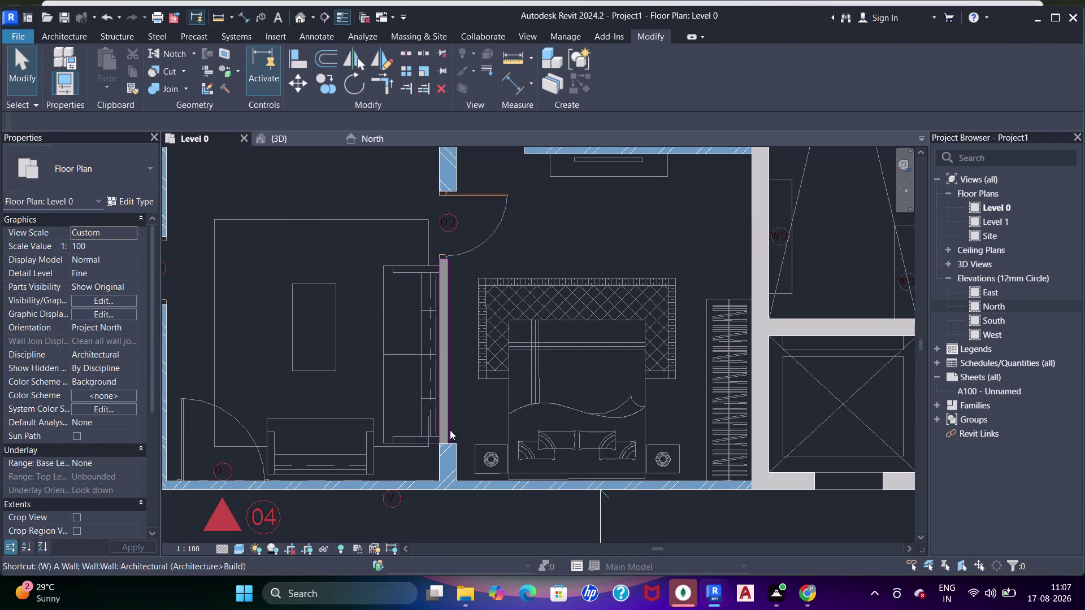
click(83, 176)
scroll(up, 3)
click(77, 247)
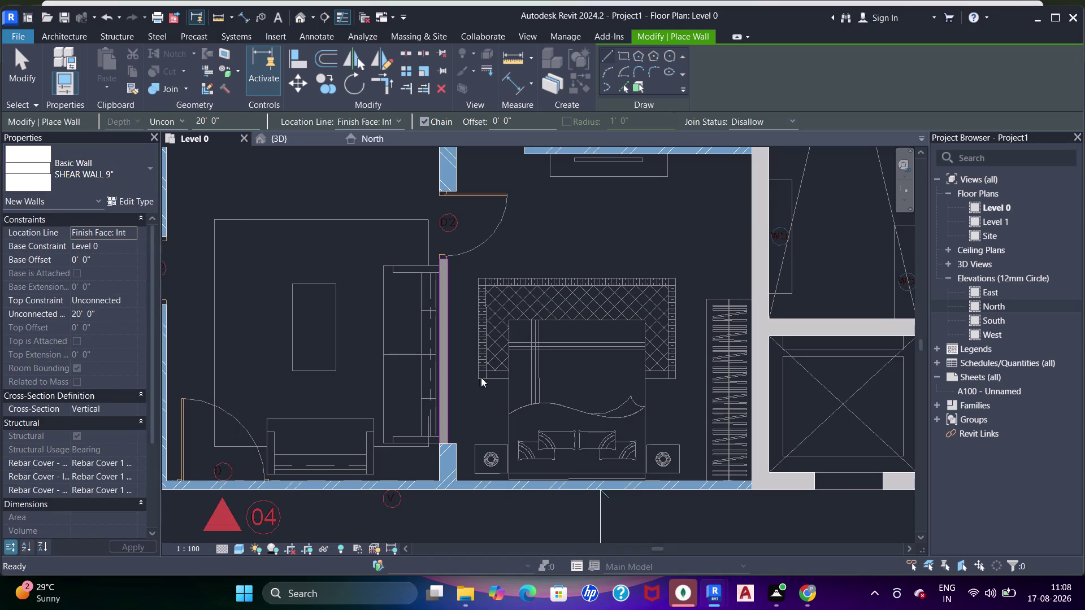
drag(450, 445, 454, 434)
click(447, 371)
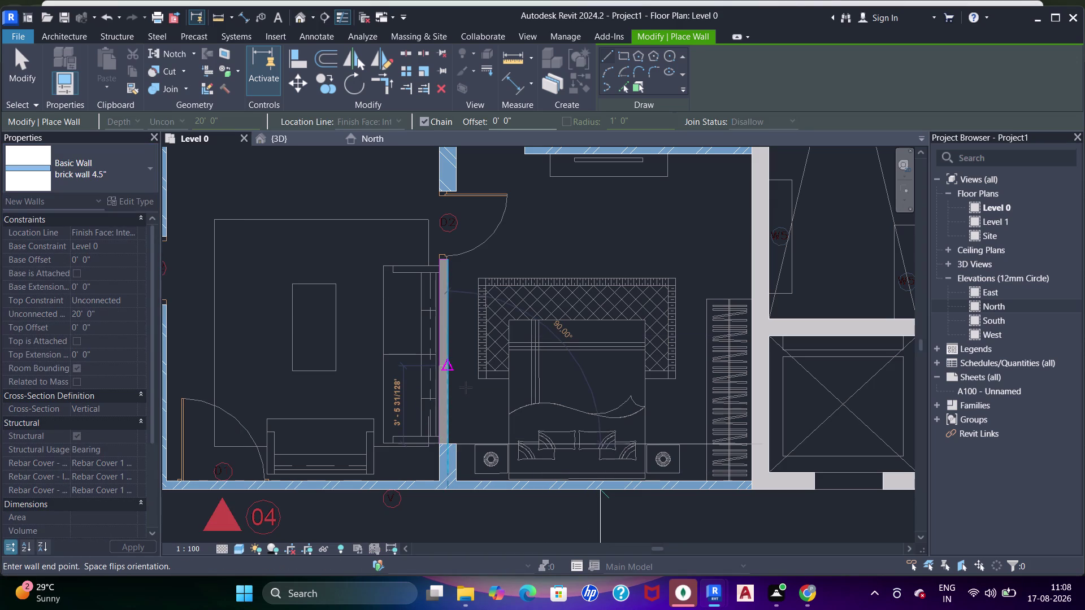
key(Escape)
key(Escape)
key(Escape)
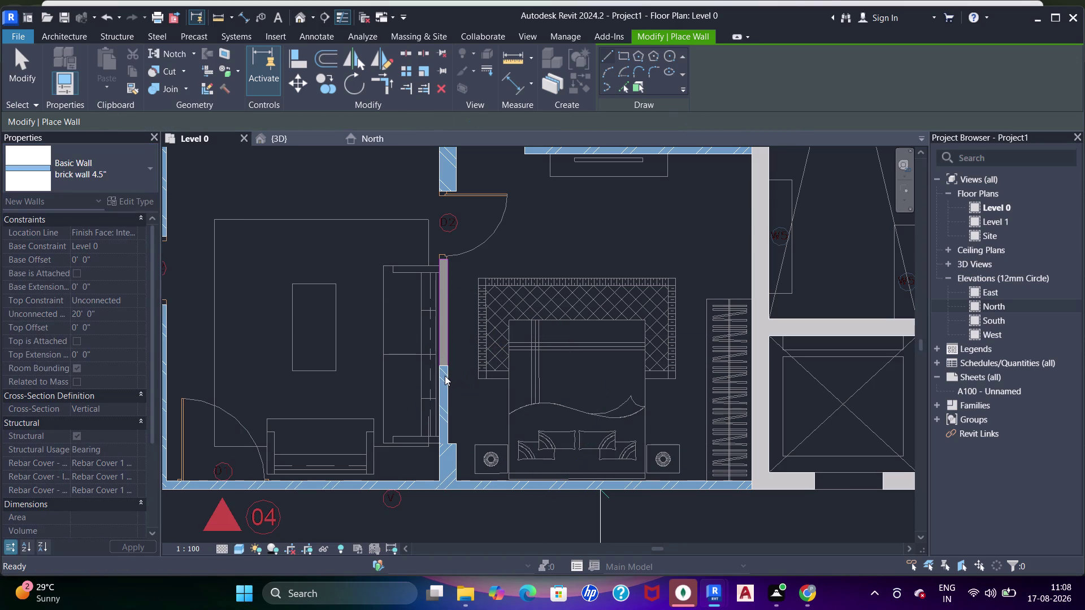
key(Escape)
key(Escape)
key(Escape)
Set the new brick wall's Top Constraint to Up to level: Level 1.
click(444, 377)
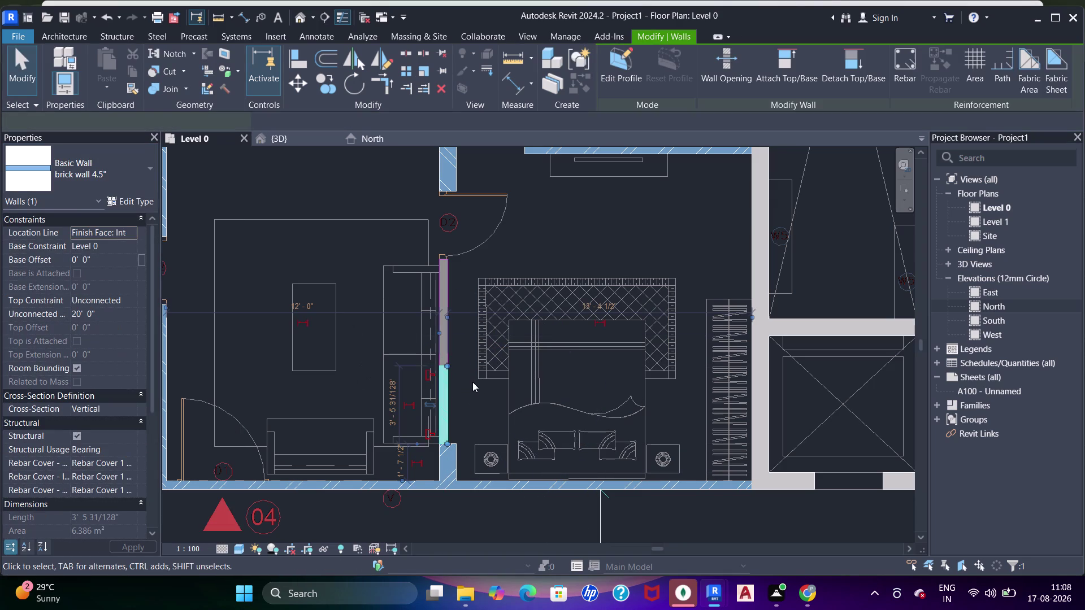
click(128, 303)
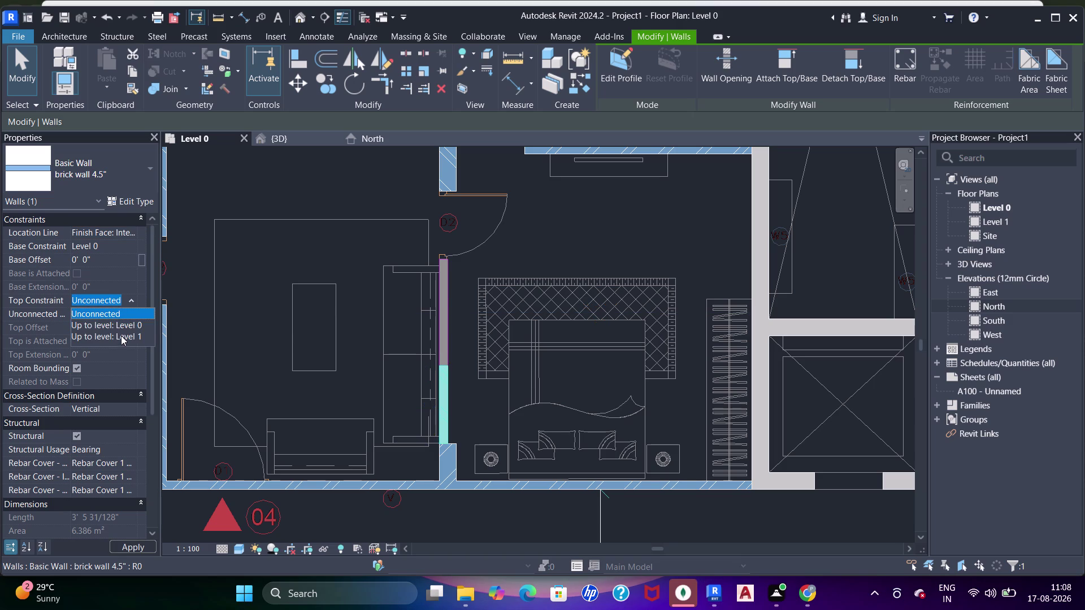
key(Escape)
key(a)
Align the new brick wall segment to the reference plan line.
key(a)
key(a)
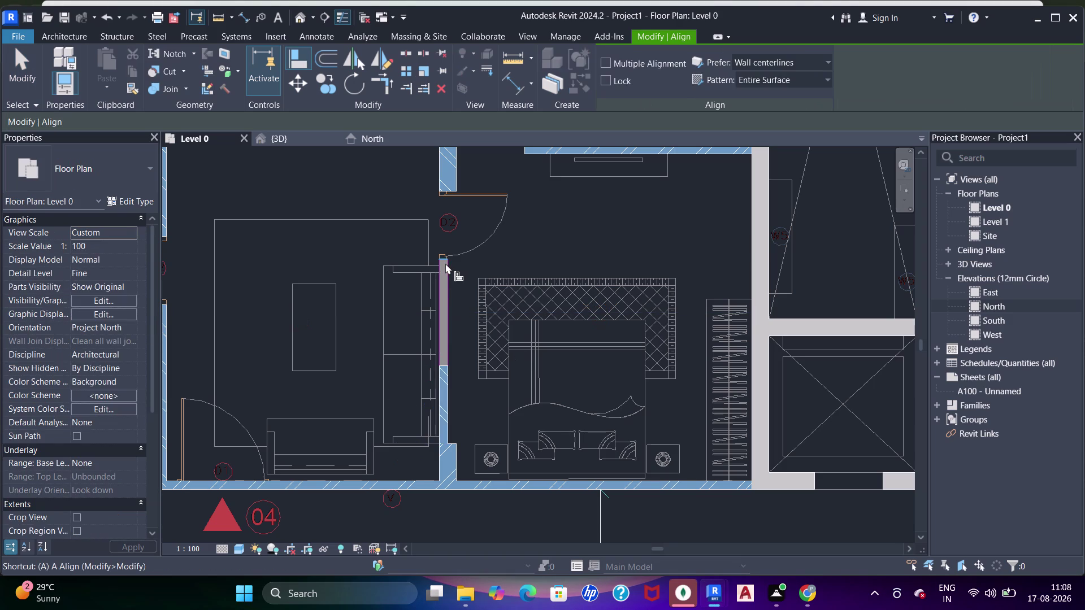
scroll(up, 3)
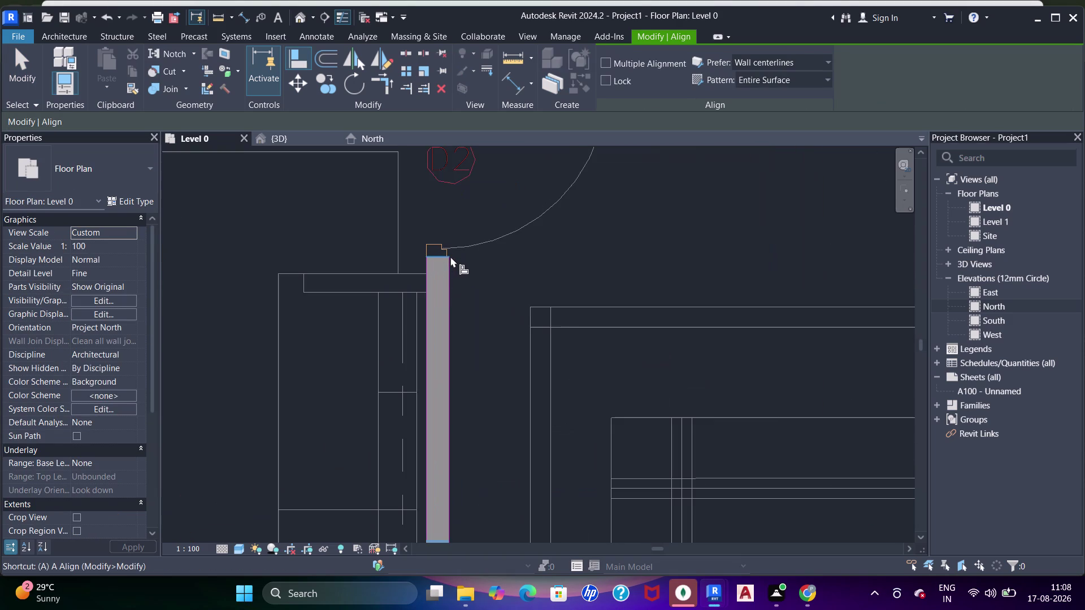
click(436, 259)
scroll(down, 3)
middle_drag(450, 312, 457, 243)
scroll(up, 3)
click(446, 382)
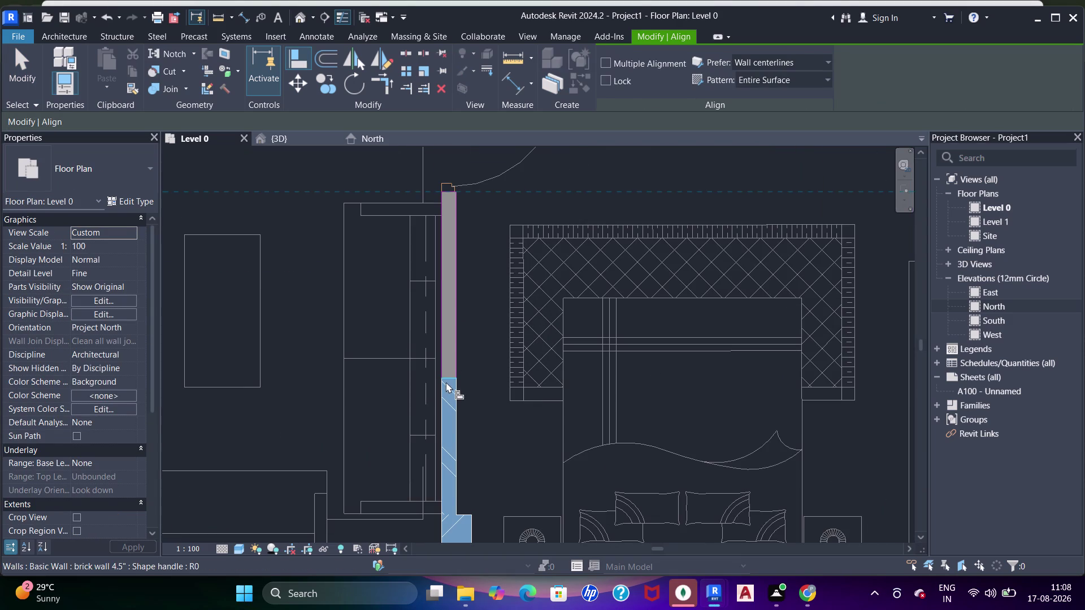
Check the remaining dropped brick wall in 3D, then return to the Level 0 plan.
click(277, 140)
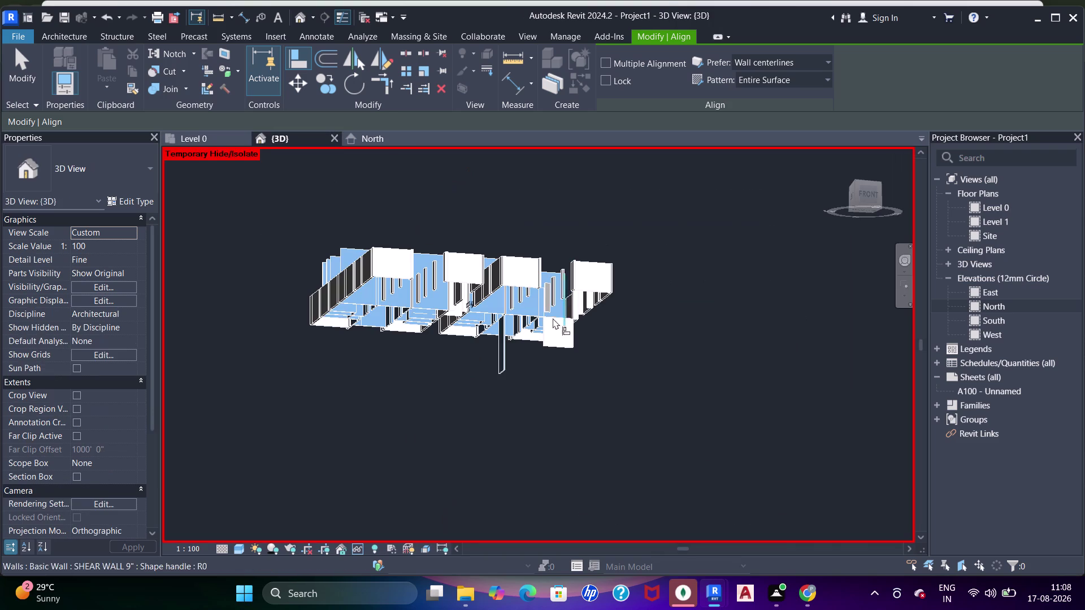
key(Escape)
key(Escape)
click(507, 353)
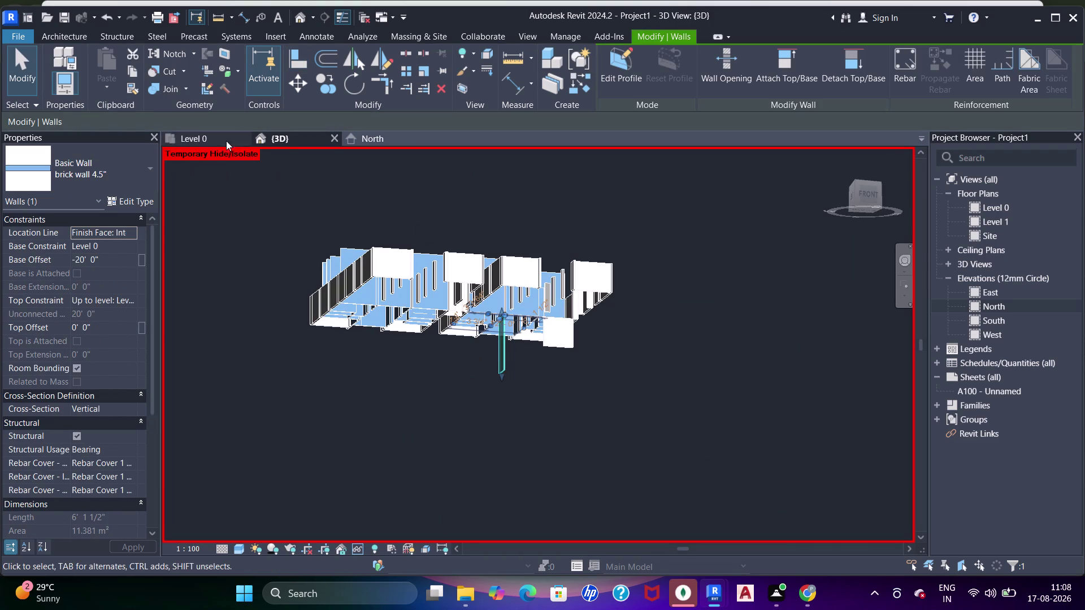
click(218, 139)
scroll(down, 3)
middle_drag(731, 311, 468, 287)
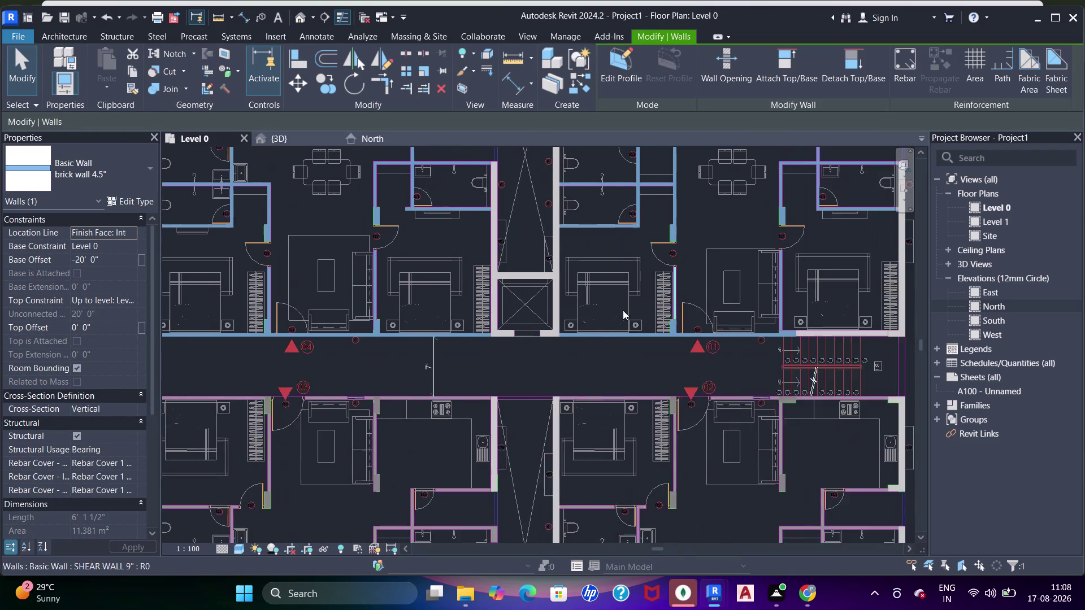
scroll(up, 3)
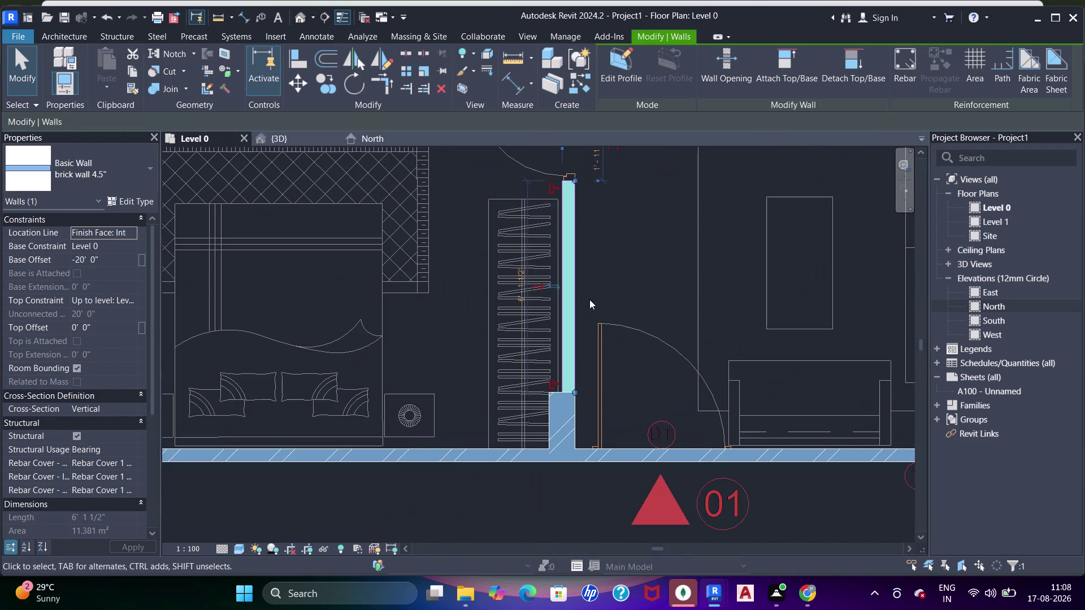
key(Delete)
text(wa)
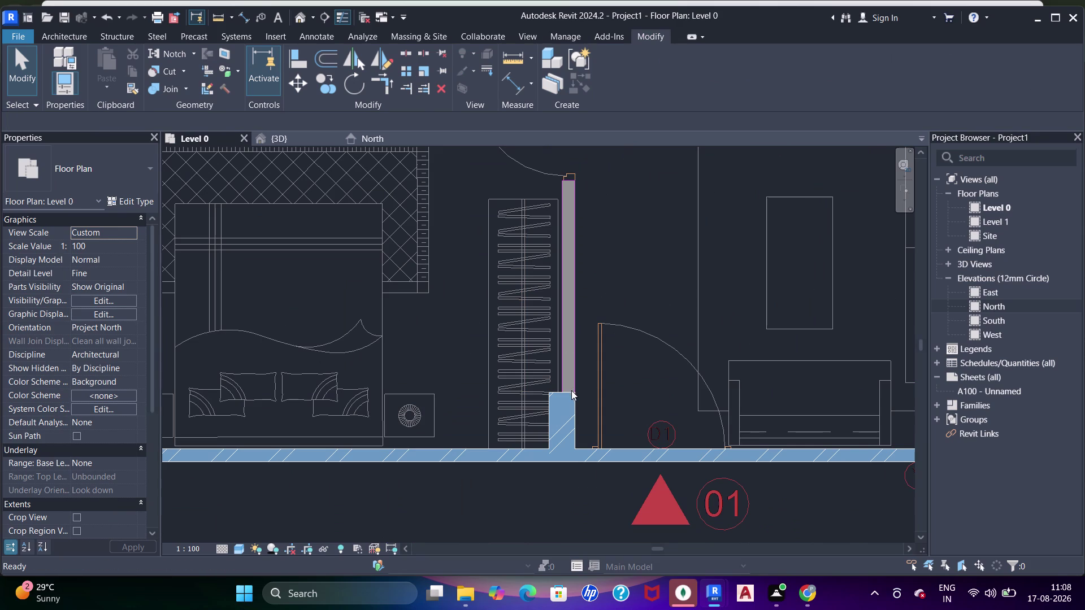
drag(576, 390, 576, 383)
click(579, 338)
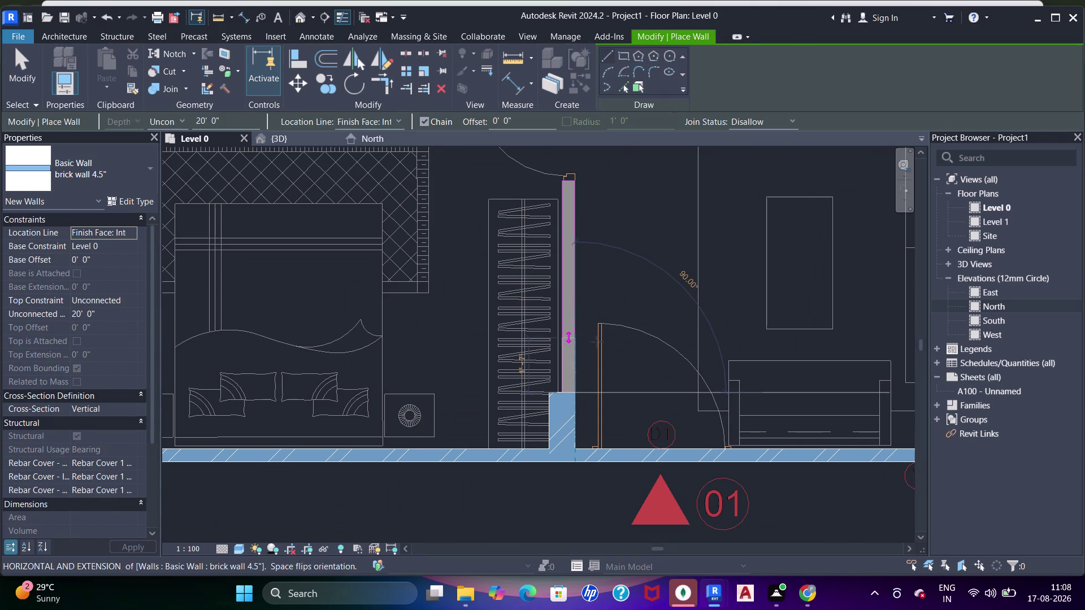
key(Escape)
key(Escape)
key(Escape)
key(Escape)
key(a)
key(a)
key(a)
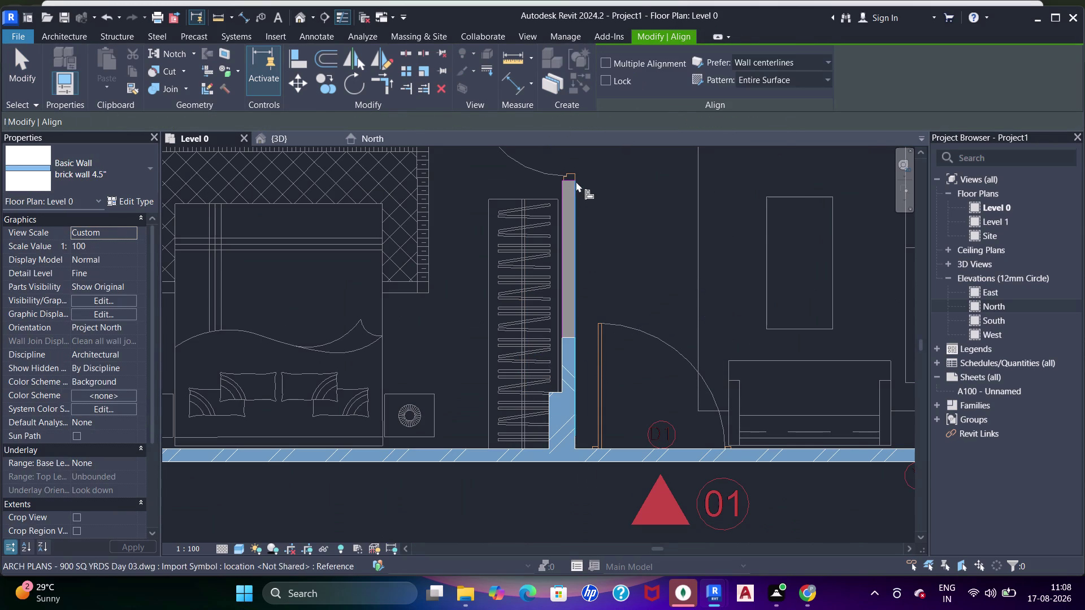
scroll(up, 3)
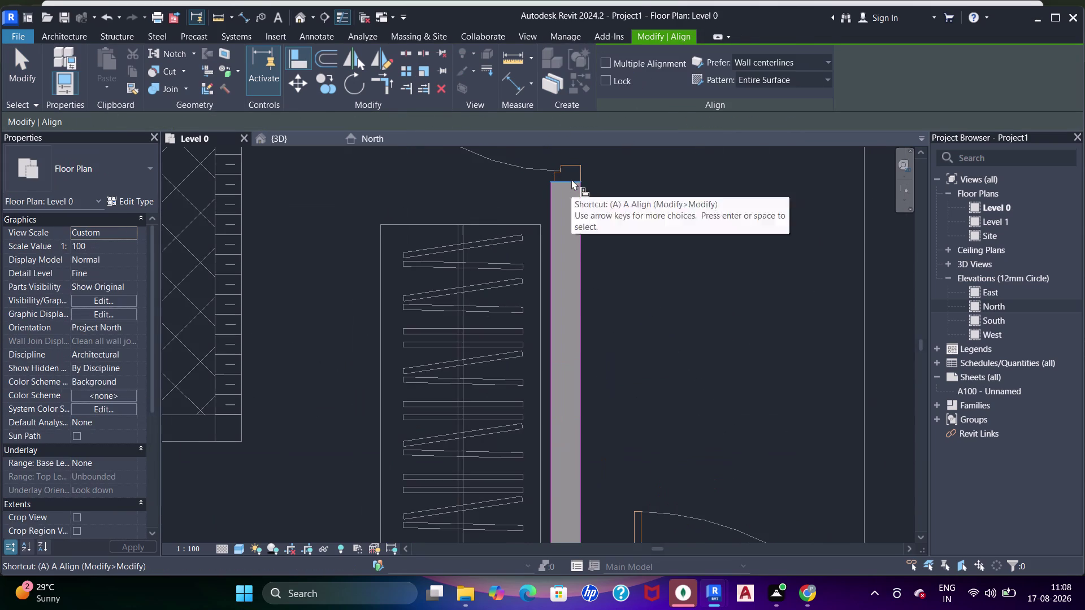
click(571, 179)
middle_drag(599, 363, 593, 141)
click(555, 321)
scroll(down, 3)
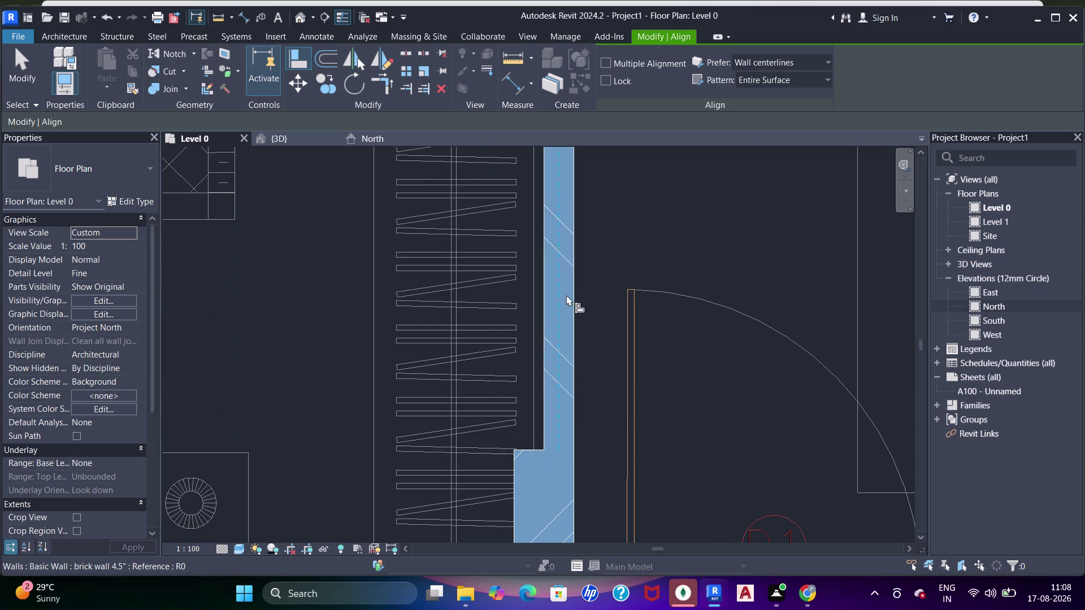
middle_drag(570, 308, 591, 366)
key(Escape)
key(Escape)
key(Escape)
key(Escape)
click(589, 268)
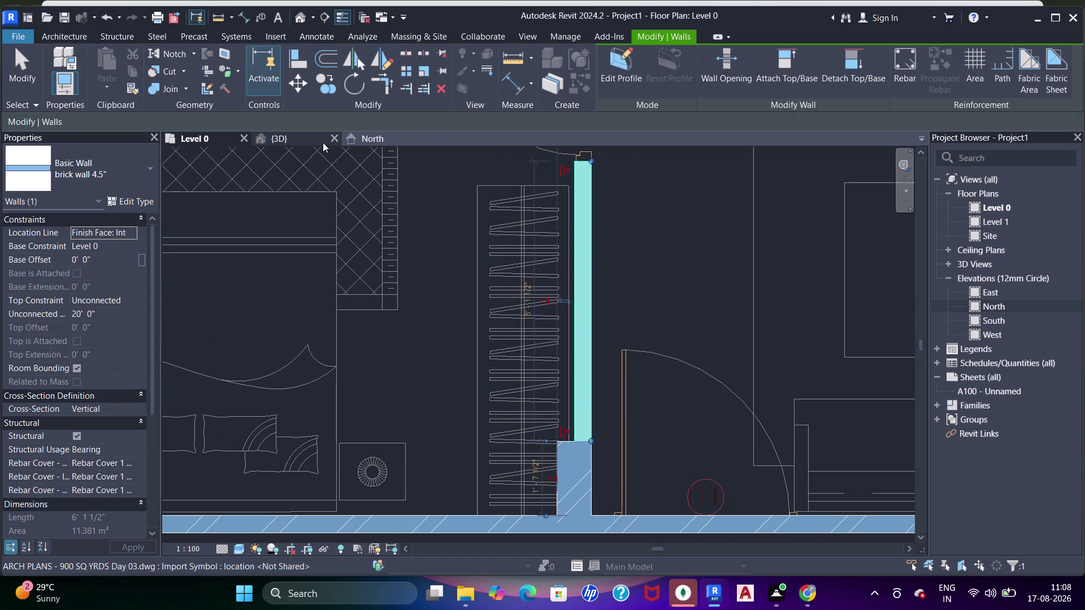
click(303, 139)
key(Escape)
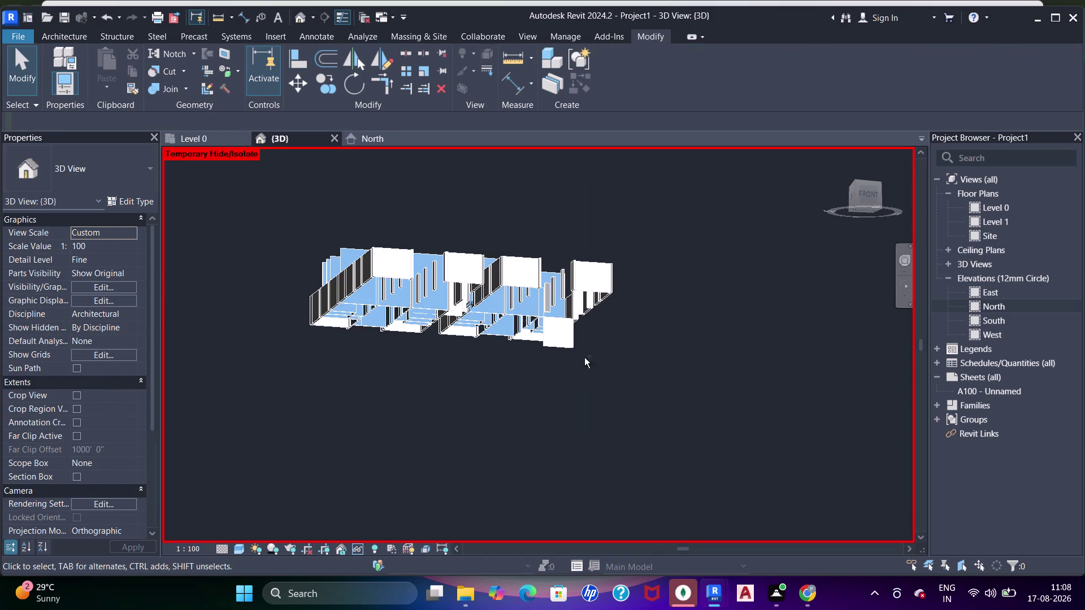
middle_drag(584, 359, 599, 409)
drag(548, 329, 559, 326)
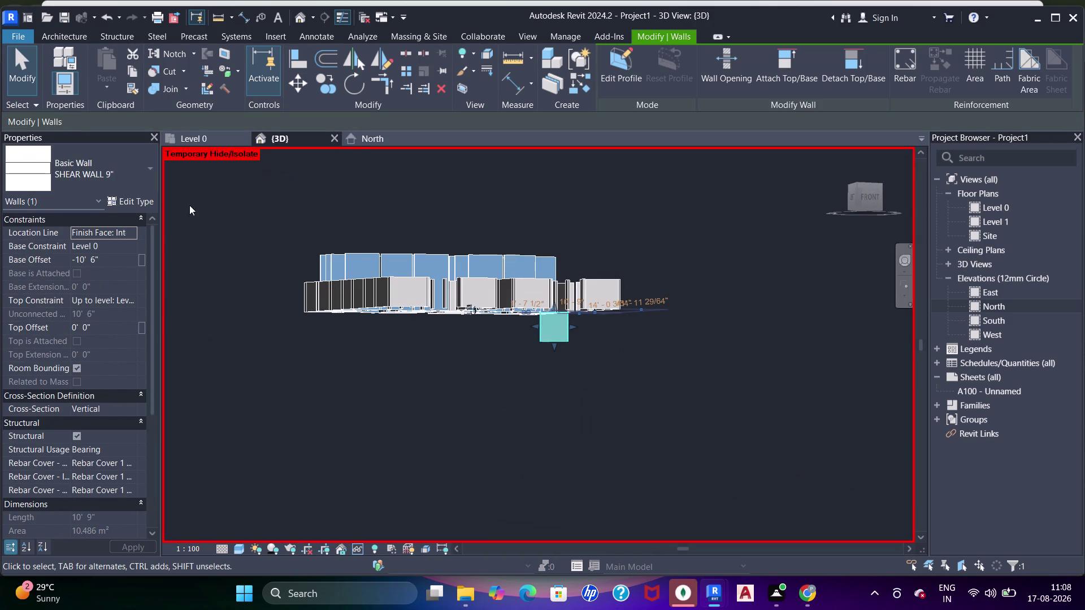
click(130, 262)
text(.0)
key(Return)
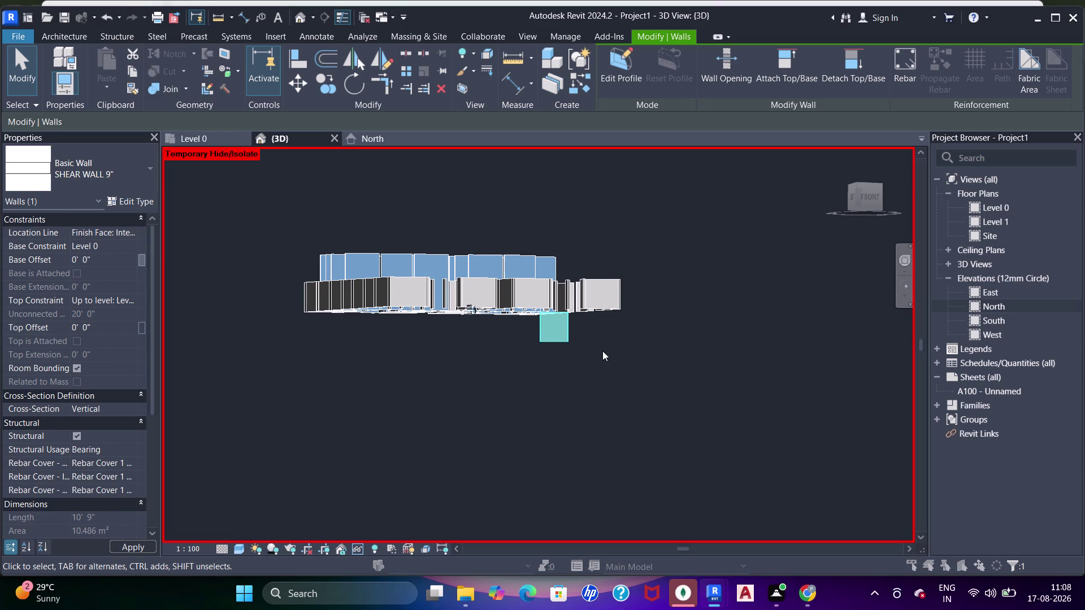
click(658, 349)
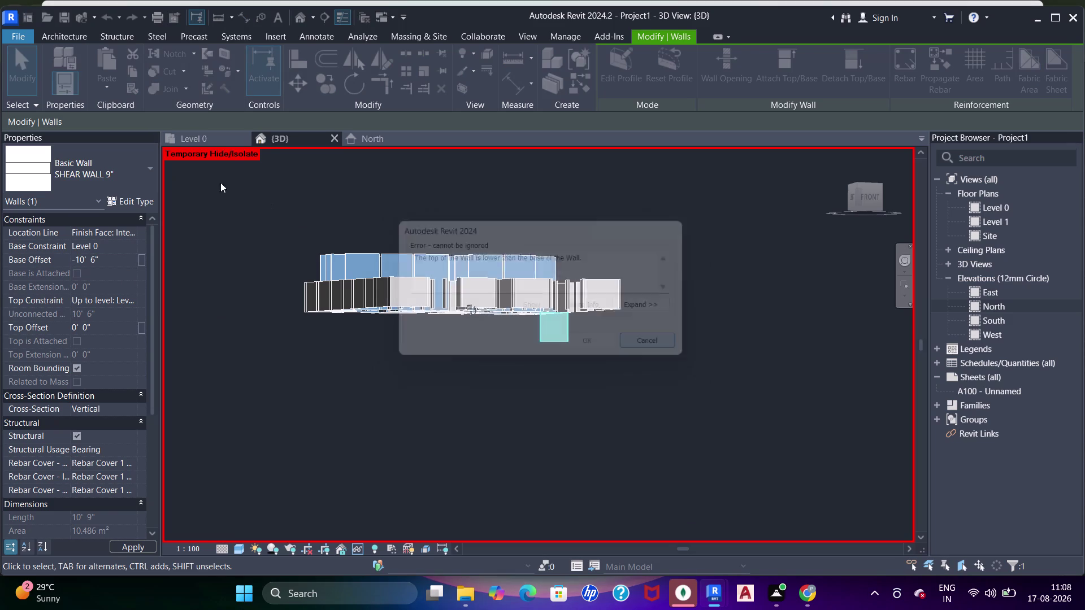
click(209, 143)
scroll(down, 3)
middle_drag(697, 402, 679, 385)
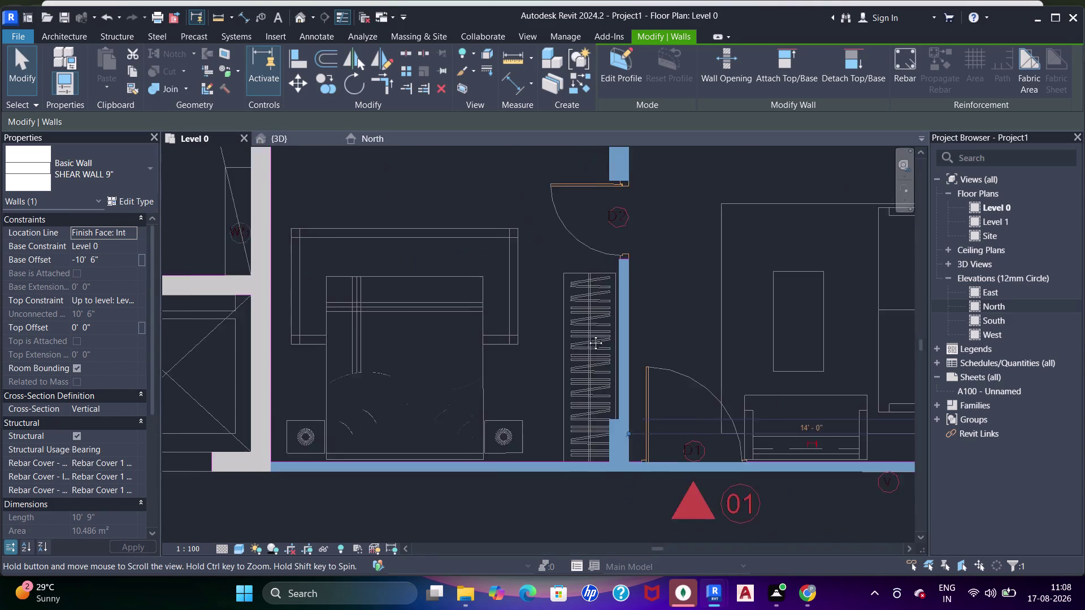
Draw a SHEAR WALL 9" segment along the top of the stairwell.
middle_drag(679, 385, 486, 294)
scroll(down, 3)
middle_drag(758, 367, 524, 363)
scroll(up, 3)
key(Delete)
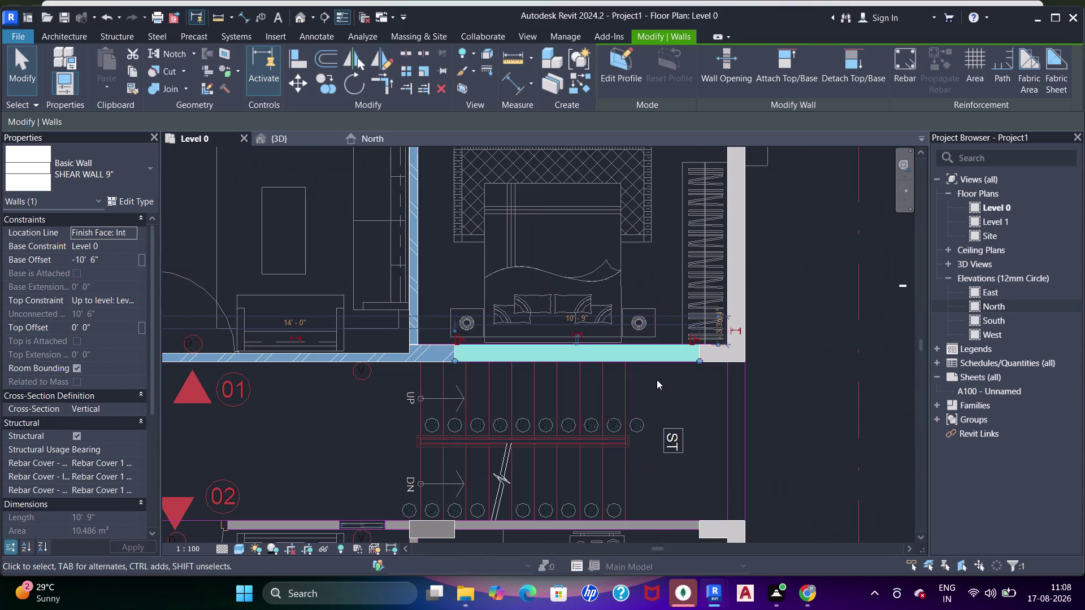
key(w)
key(a)
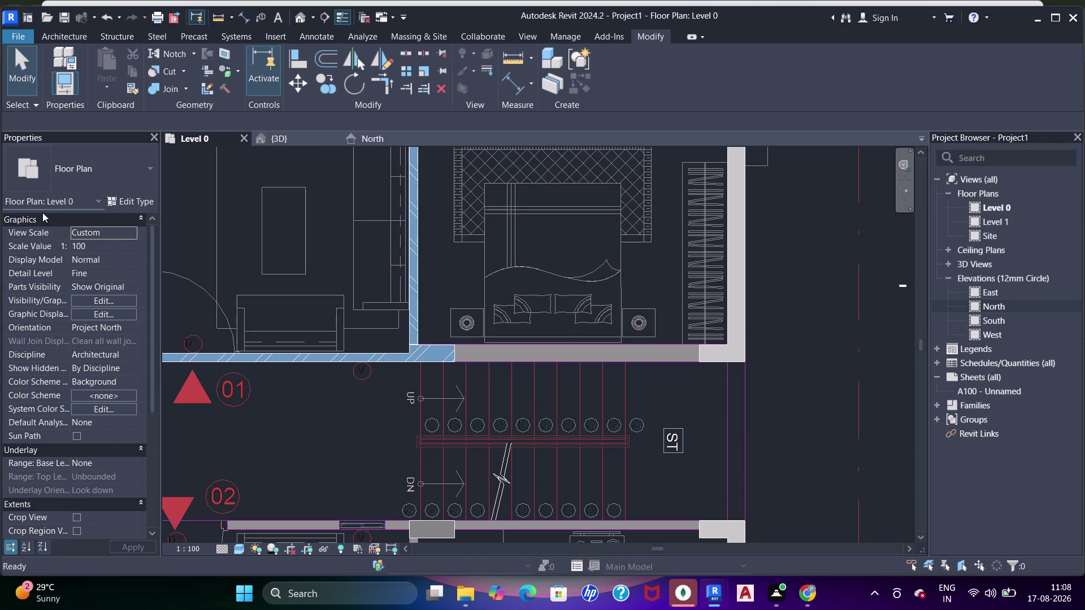
drag(74, 179, 76, 188)
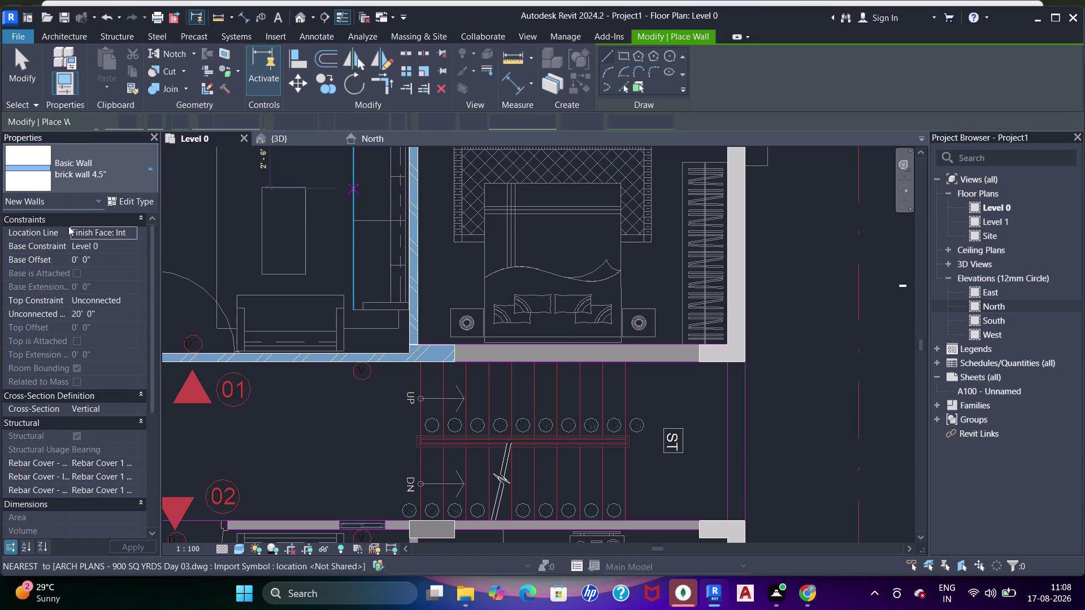
click(73, 270)
scroll(up, 3)
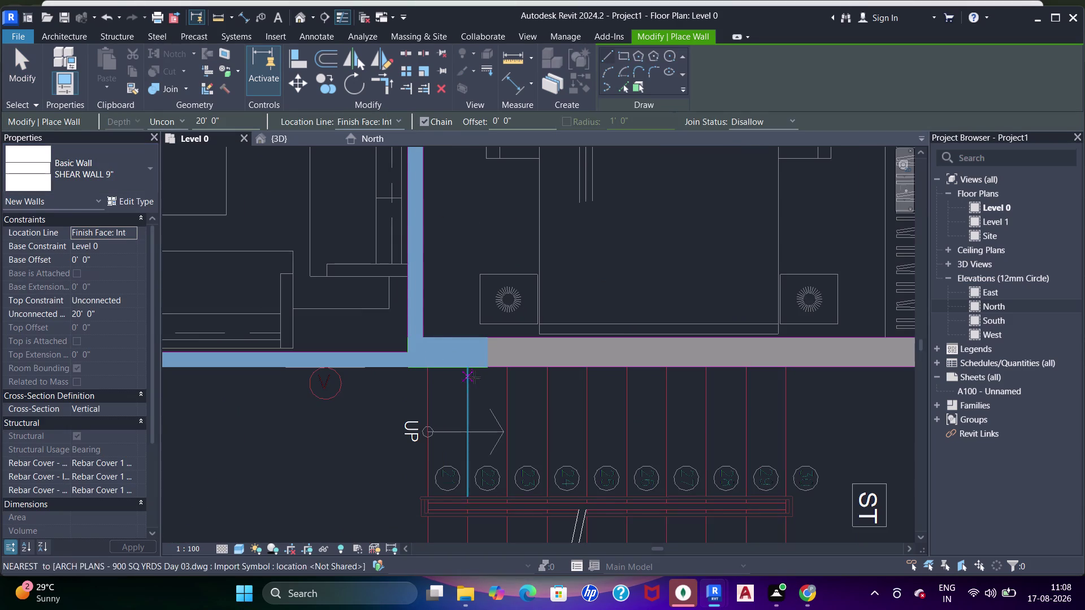
click(487, 368)
click(642, 367)
Finish placing walls and select the new shear wall segment.
middle_drag(738, 374, 612, 377)
scroll(up, 3)
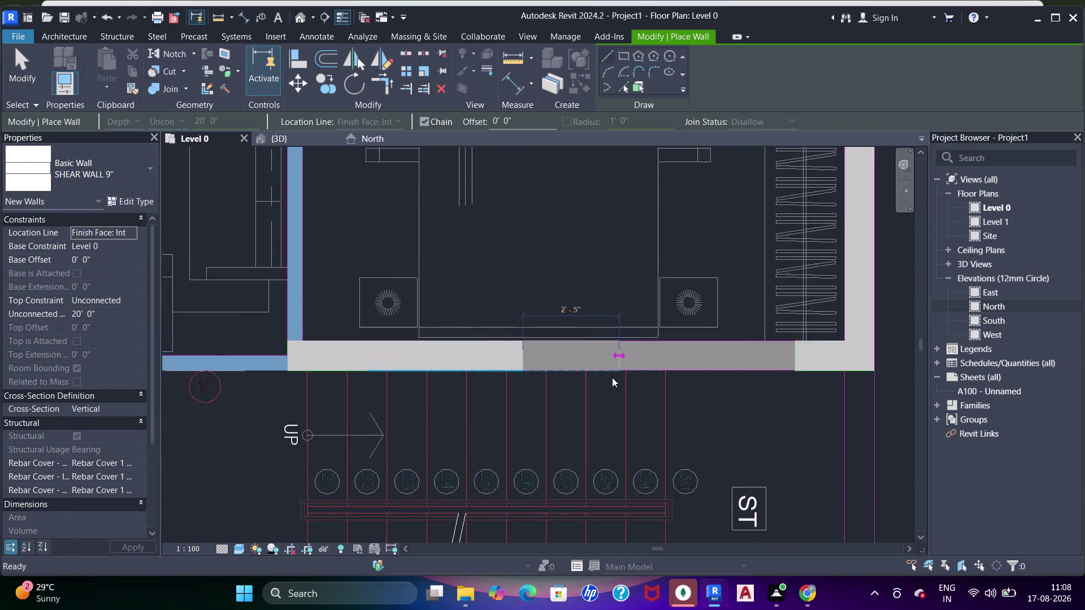
key(Escape)
key(Escape)
key(Escape)
key(Escape)
key(Escape)
click(483, 357)
key(Escape)
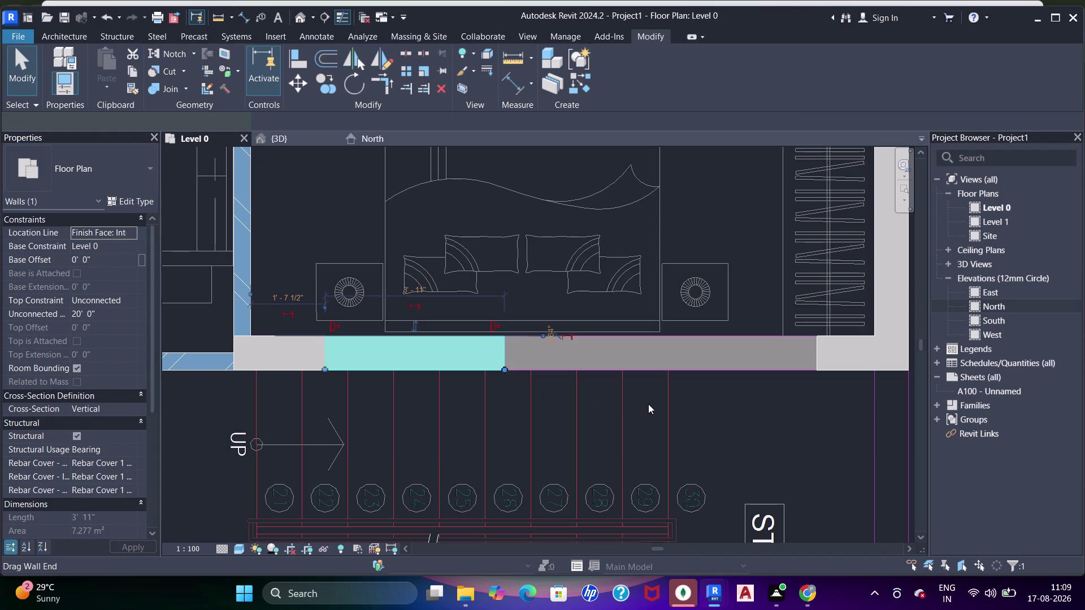
Align the shear wall's end to the DWG wall line.
key(a)
key(a)
key(a)
key(a)
click(817, 368)
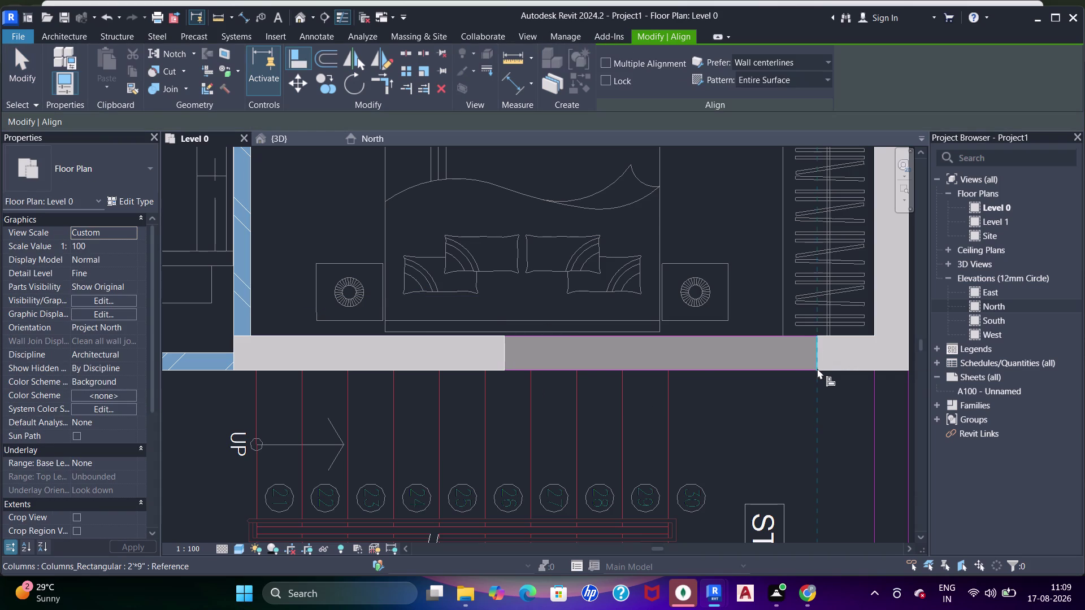
click(499, 357)
scroll(down, 3)
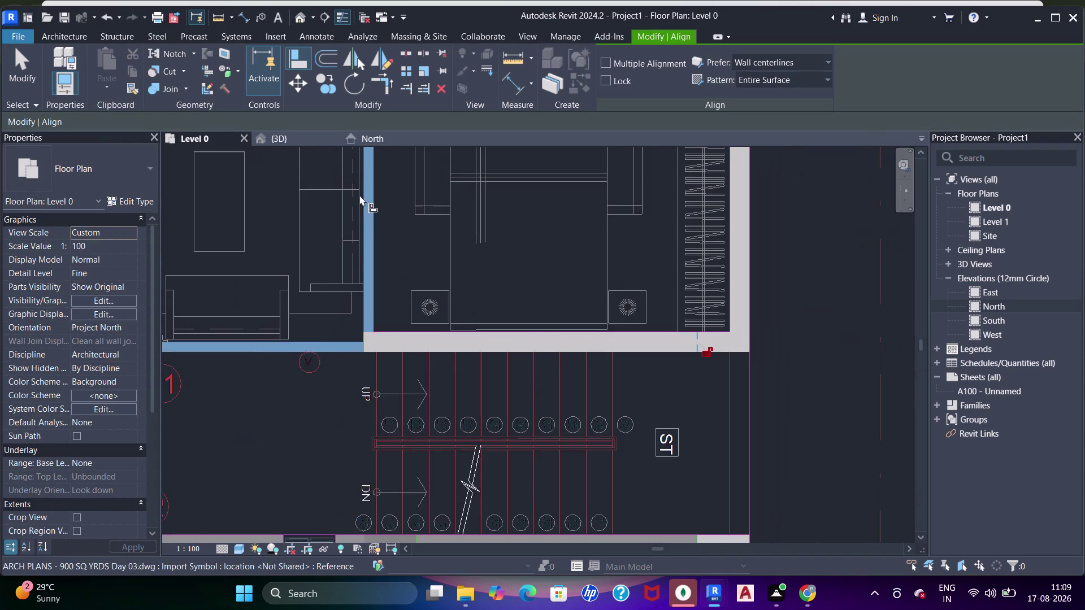
Check the wall in 3D, then return to the Level 0 plan's stairwell area.
click(303, 140)
key(Escape)
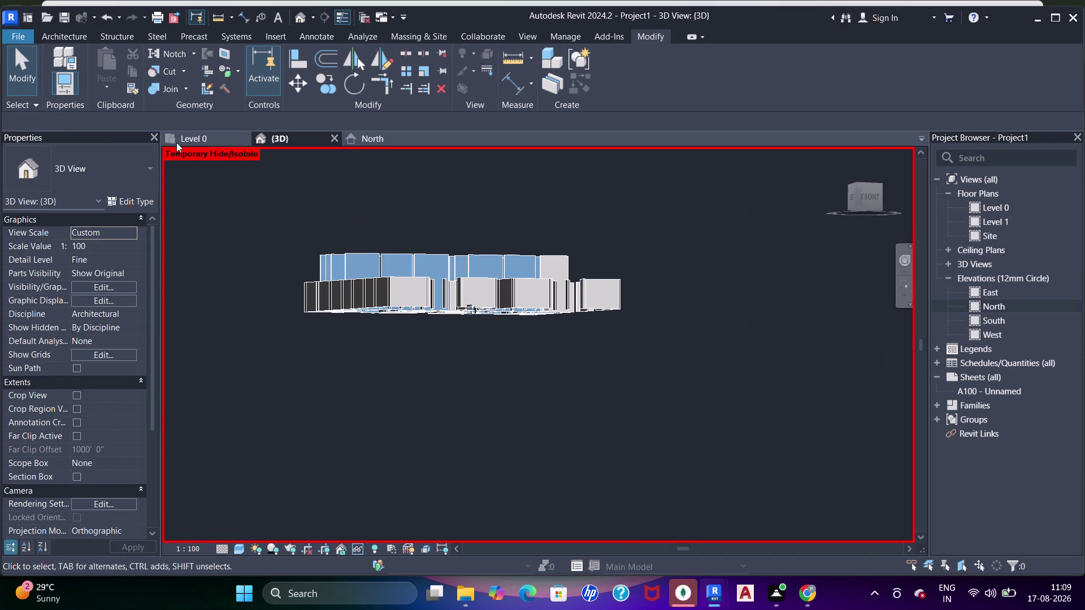
click(199, 141)
scroll(down, 3)
middle_drag(483, 308, 540, 341)
scroll(up, 3)
key(Escape)
key(Escape)
scroll(down, 3)
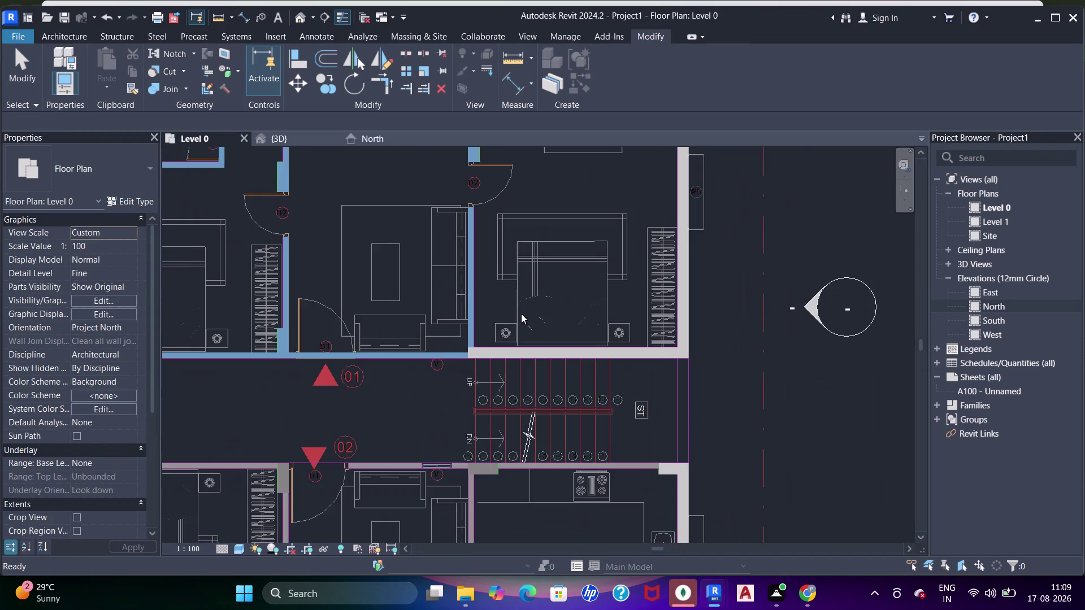
middle_drag(522, 315, 542, 325)
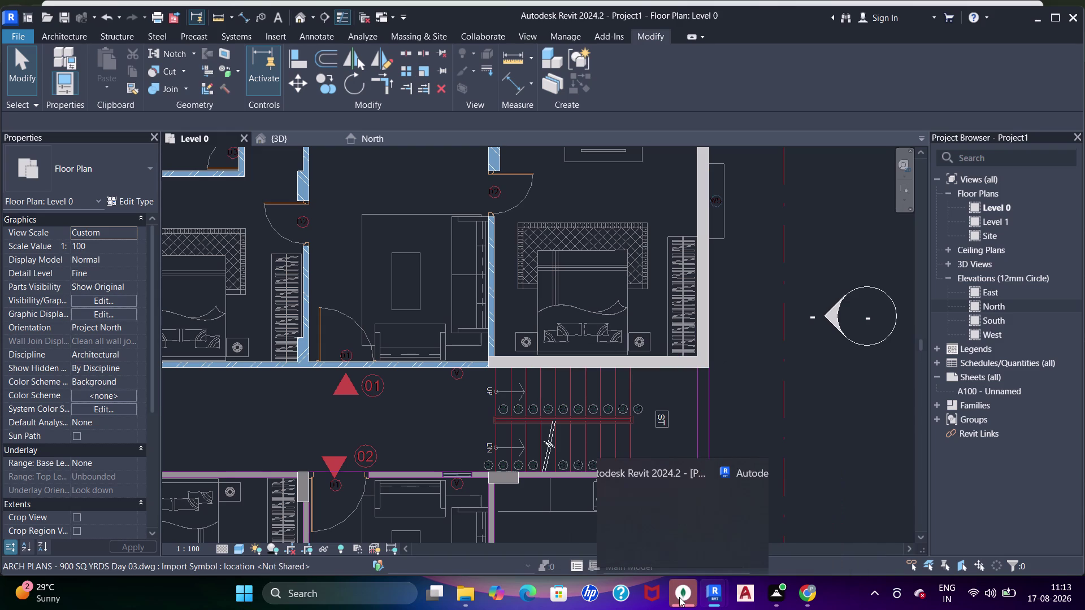
Switch application windows, then zoom in on the bedroom walls beside the stairwell.
click(741, 469)
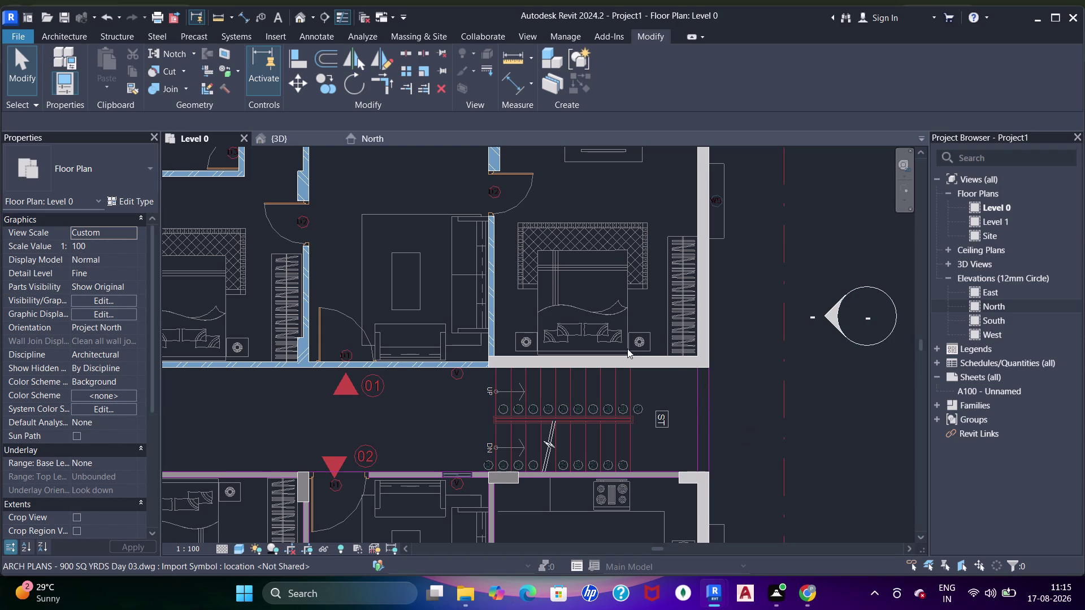
scroll(up, 3)
scroll(up, 3)
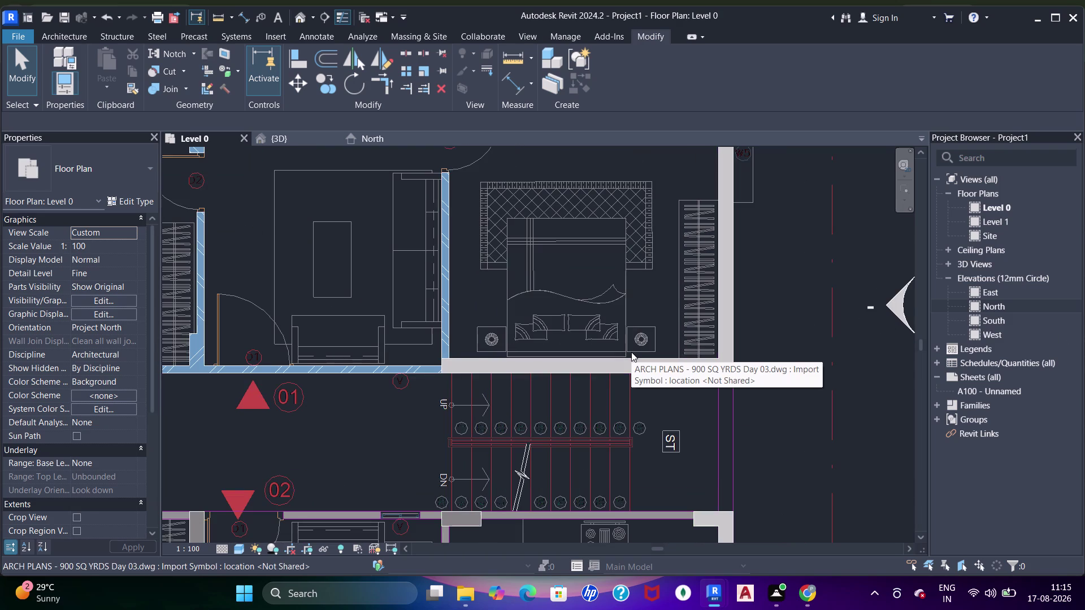